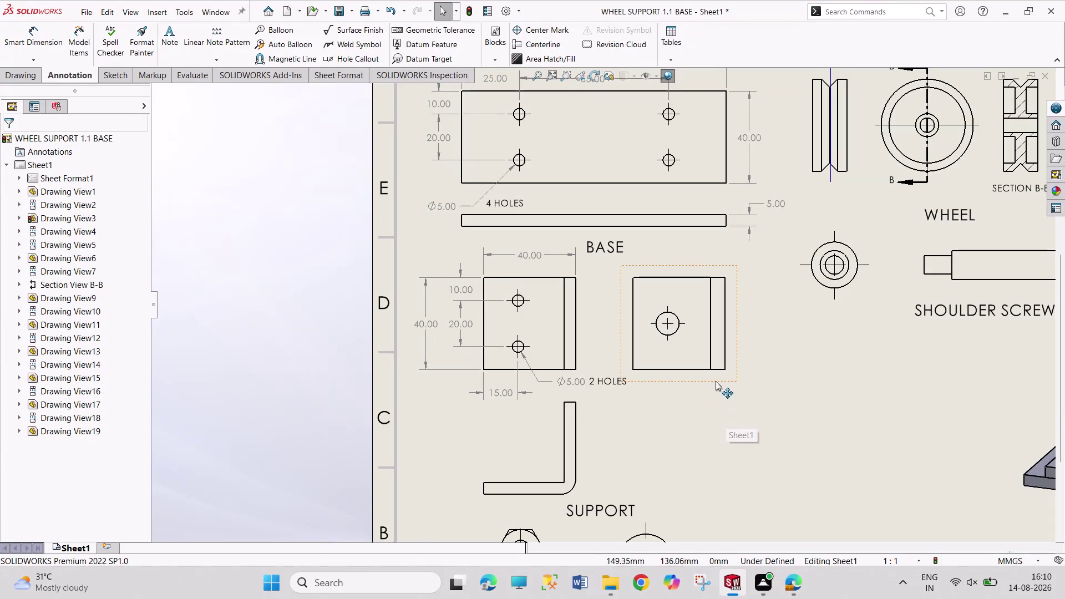
Switch Drawing View5 and Drawing View4 to Hidden Lines Visible so hidden hole edges appear dashed.
click(587, 484)
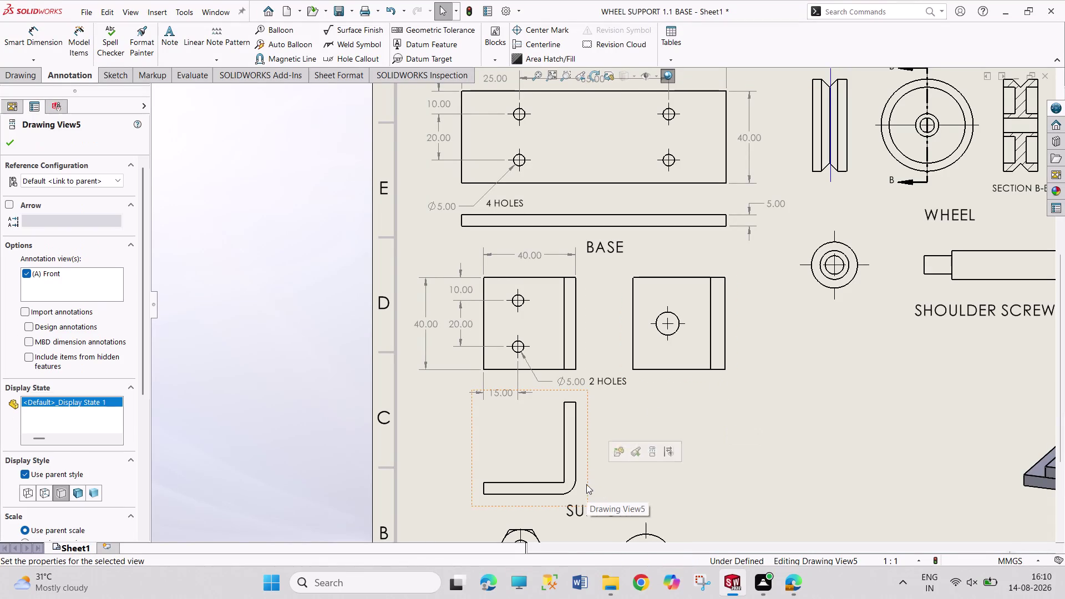
click(43, 494)
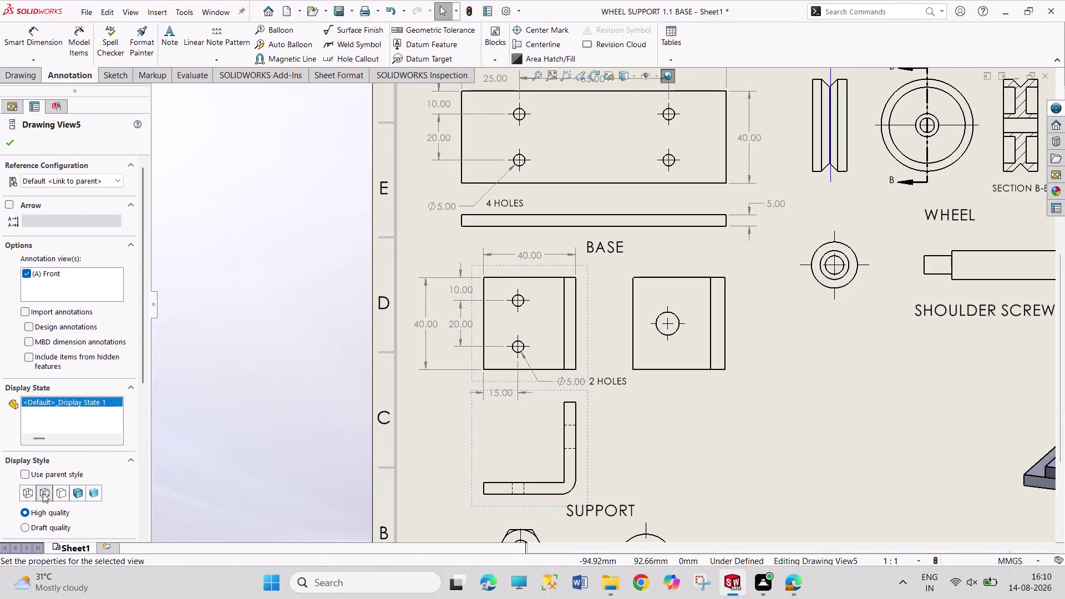
click(8, 147)
click(722, 378)
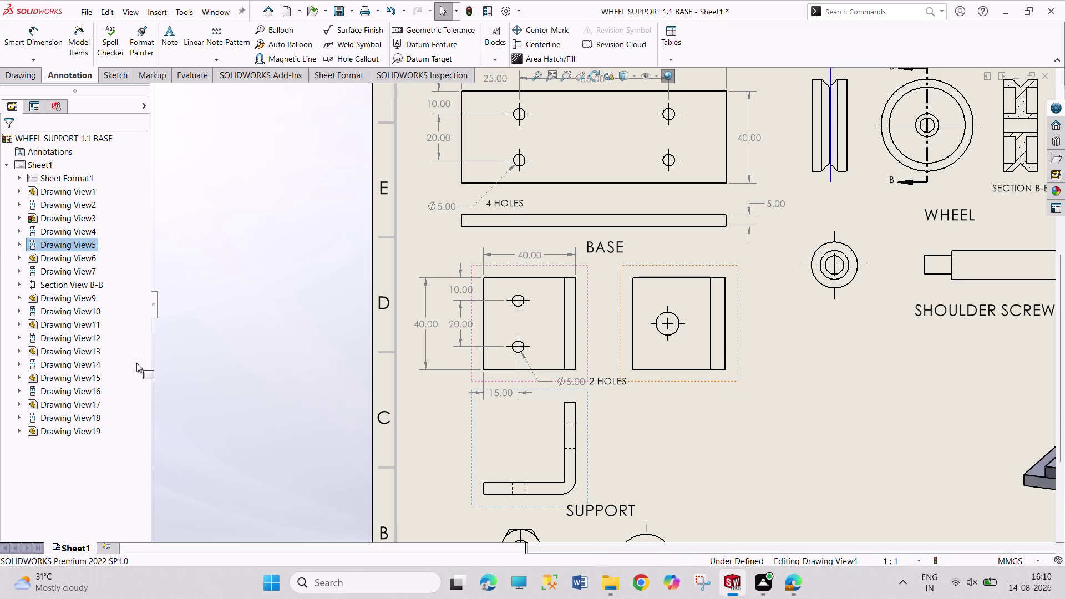
click(47, 350)
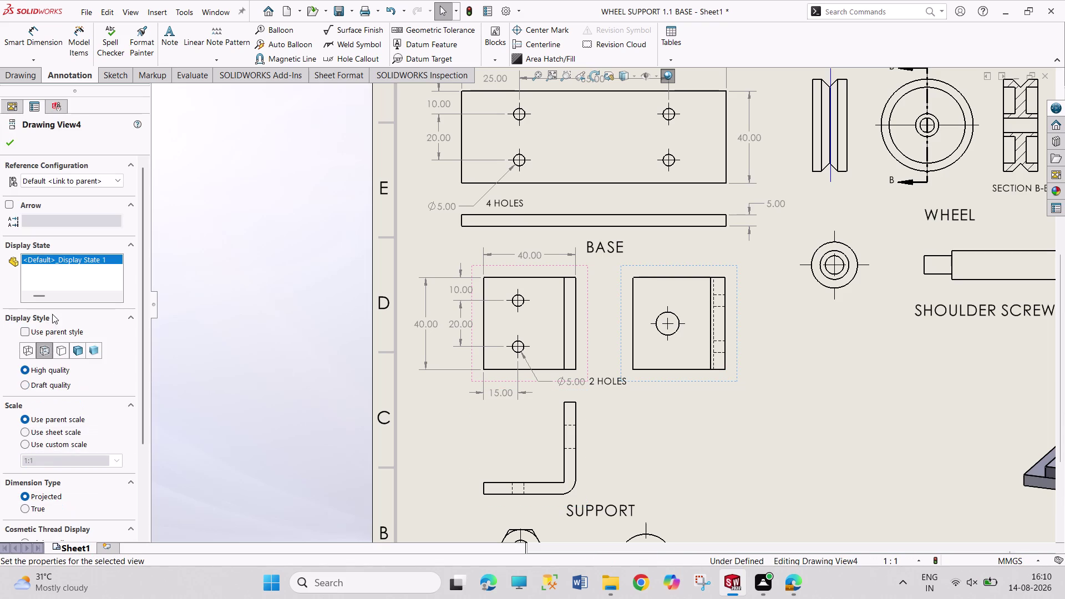
click(13, 147)
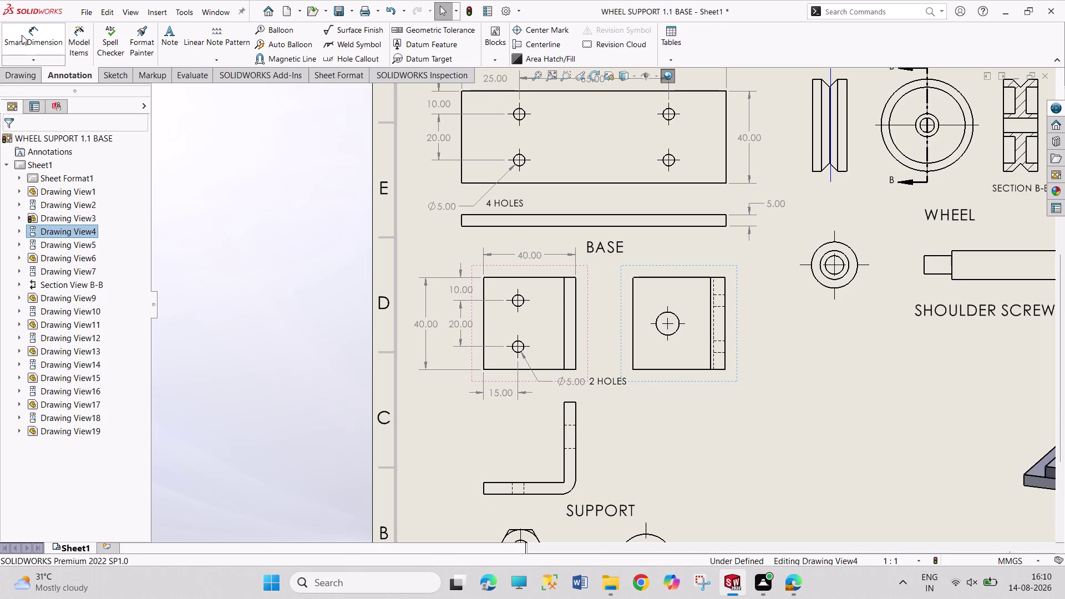
Dimension the square side view: hole at 15.00 and 20.00, sides 40.00 by 40.00.
click(21, 35)
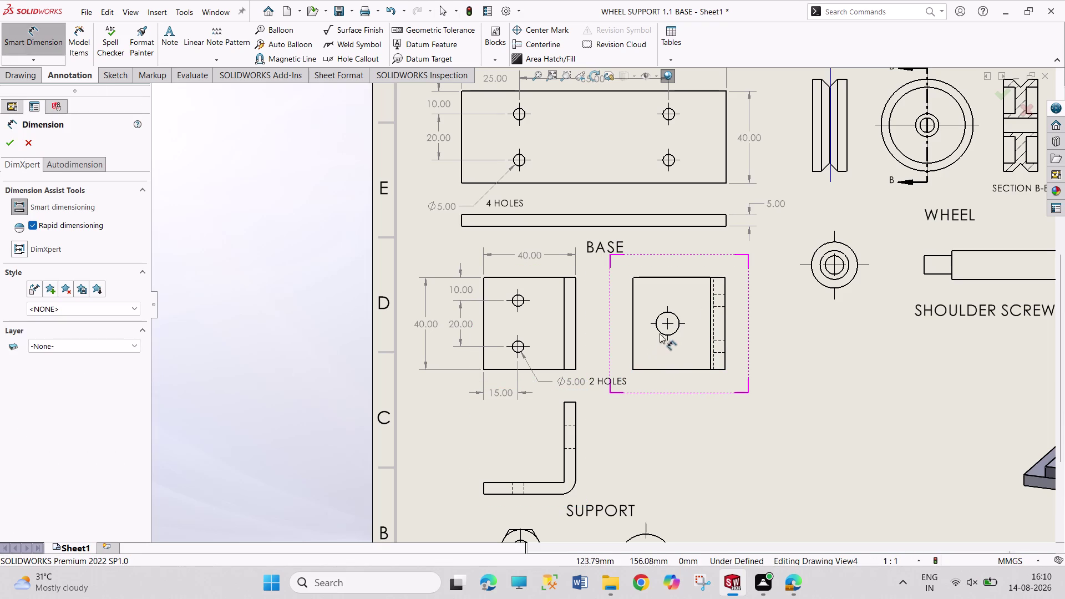
click(632, 327)
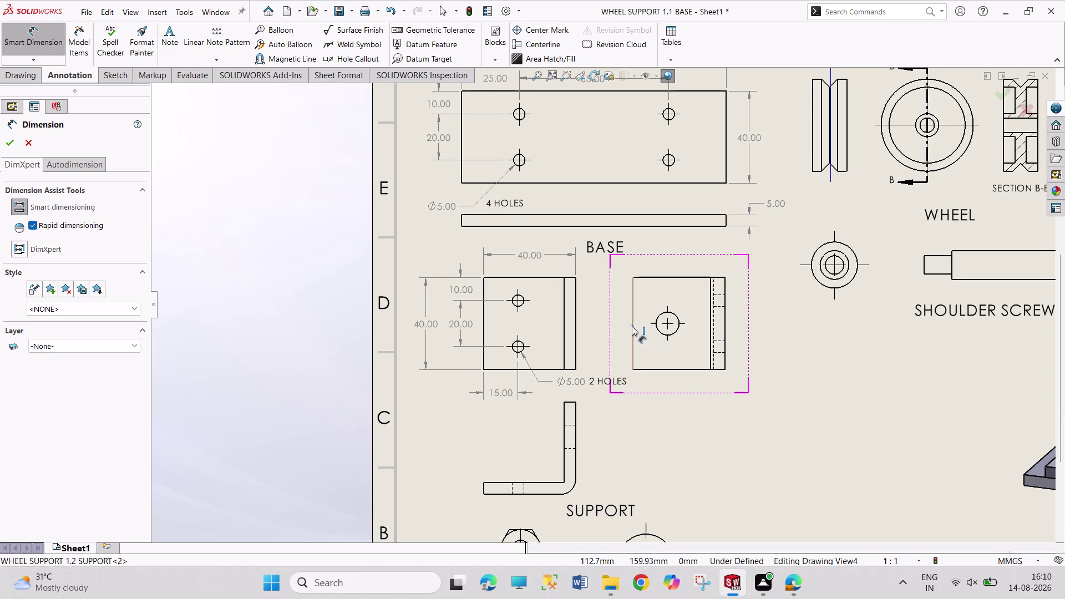
click(667, 326)
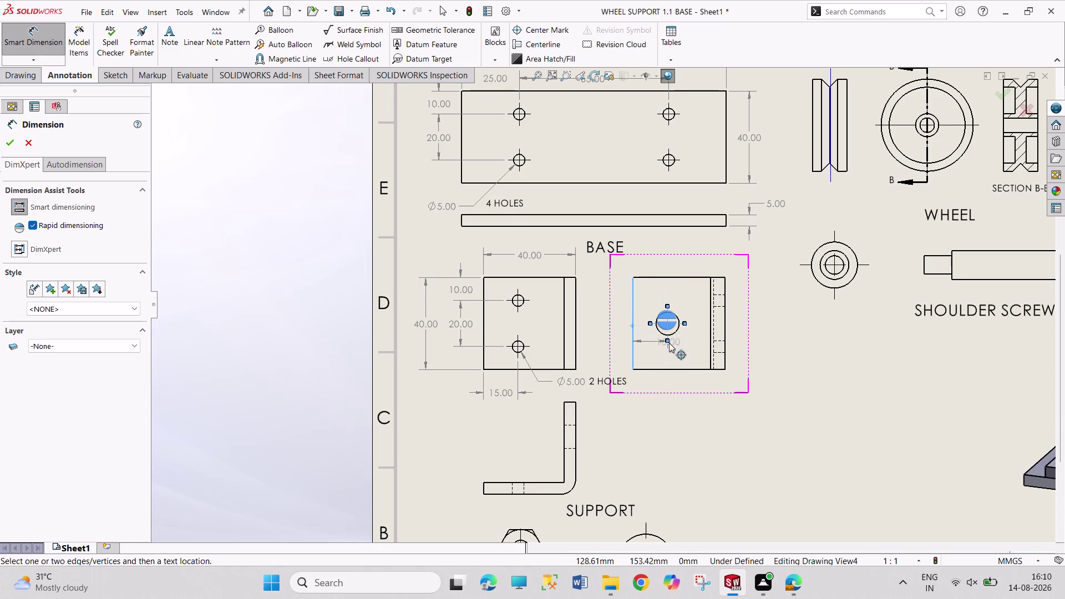
click(668, 327)
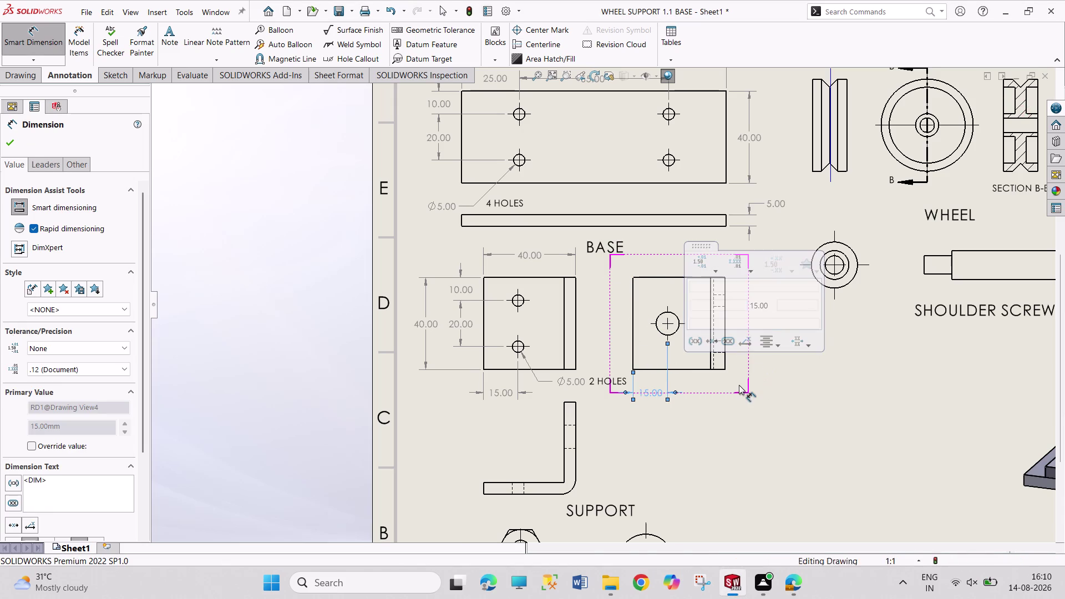
click(725, 362)
click(728, 360)
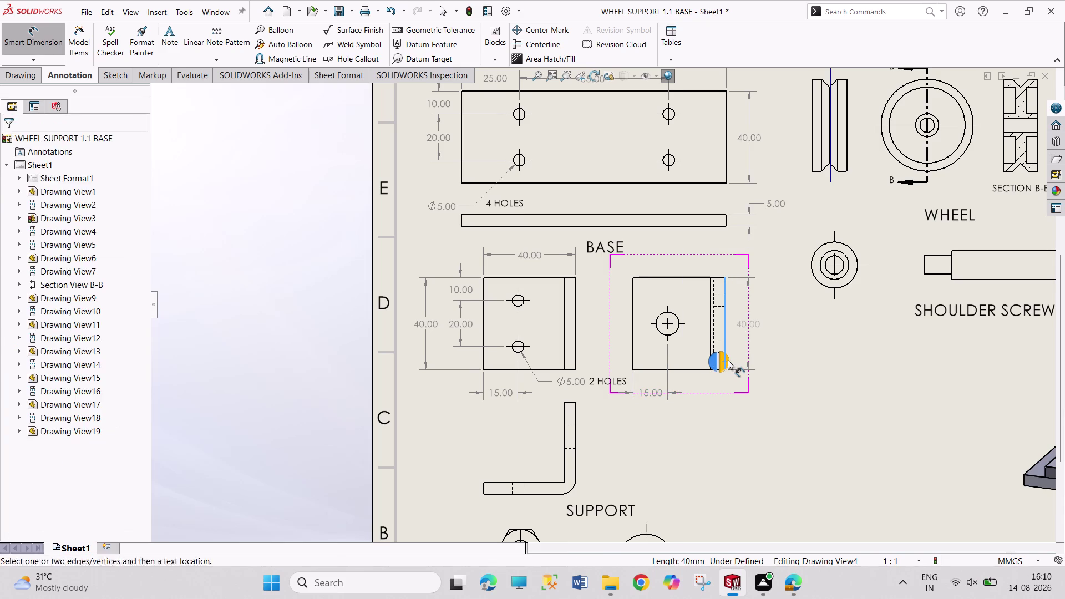
click(697, 370)
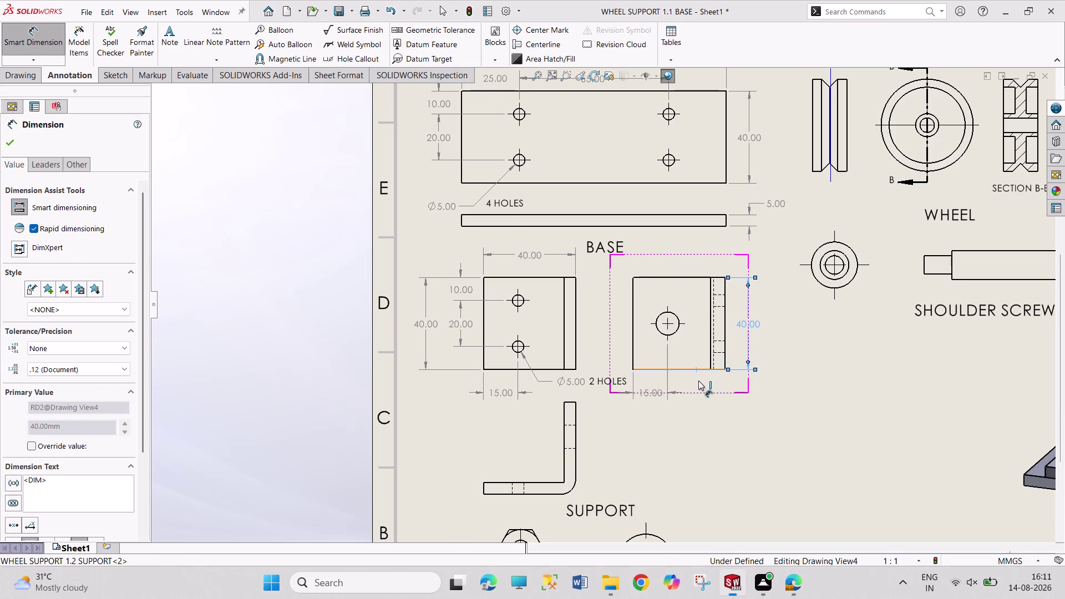
click(694, 383)
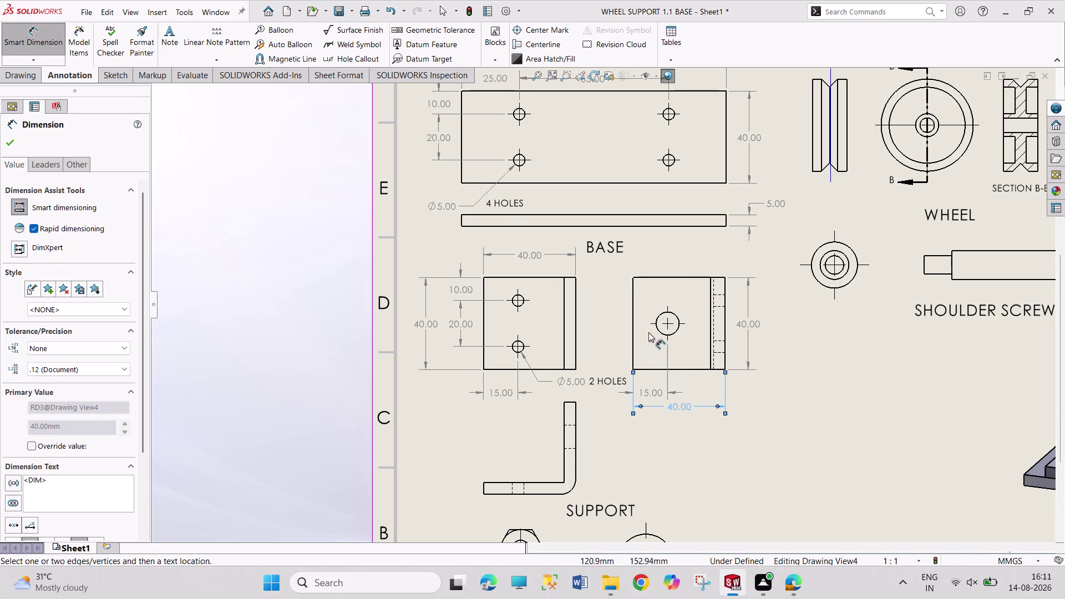
click(669, 277)
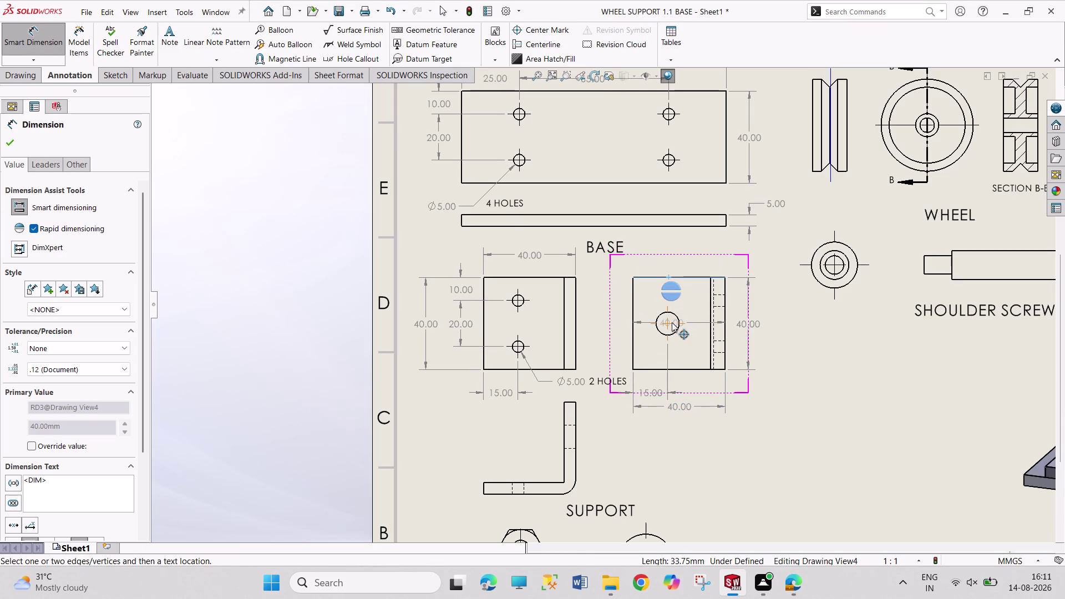
click(672, 323)
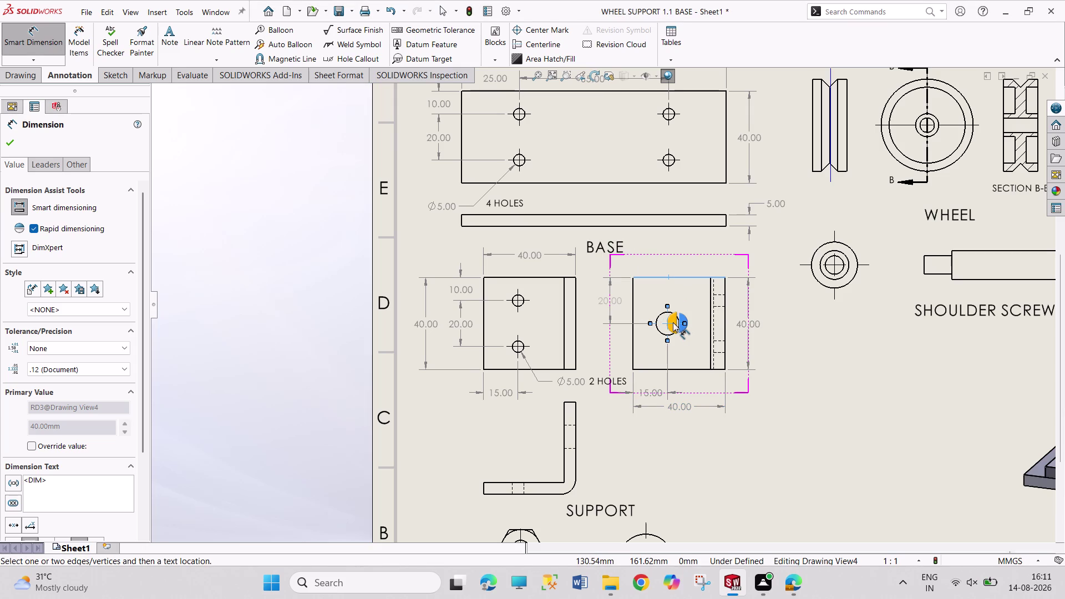
click(673, 322)
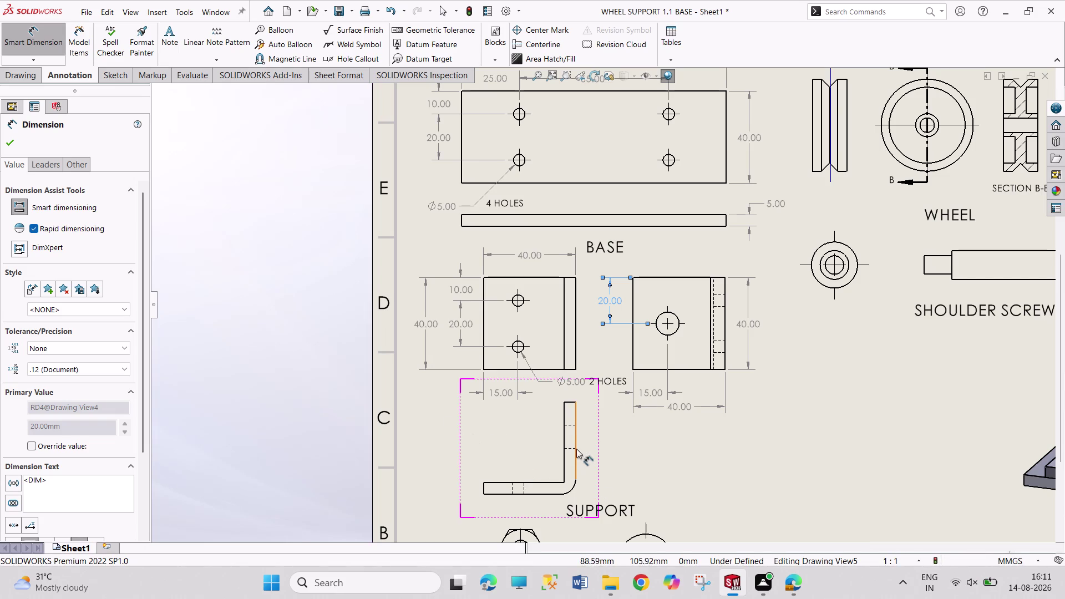
Add the 5.00 leg thickness and bend radius to the bent view, then exit dimensioning.
click(484, 488)
click(483, 488)
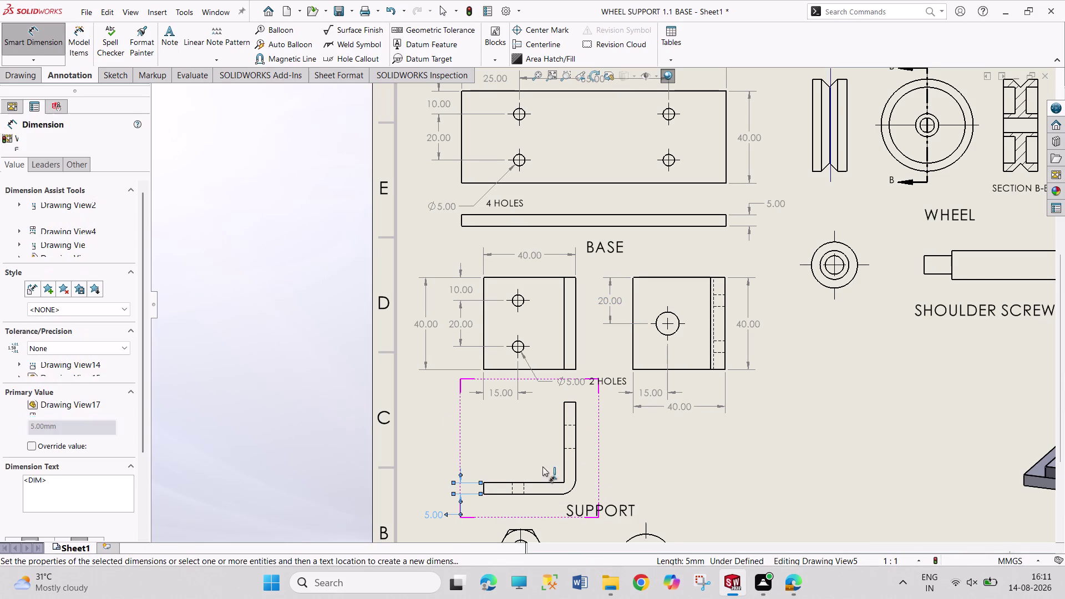
click(567, 403)
click(568, 402)
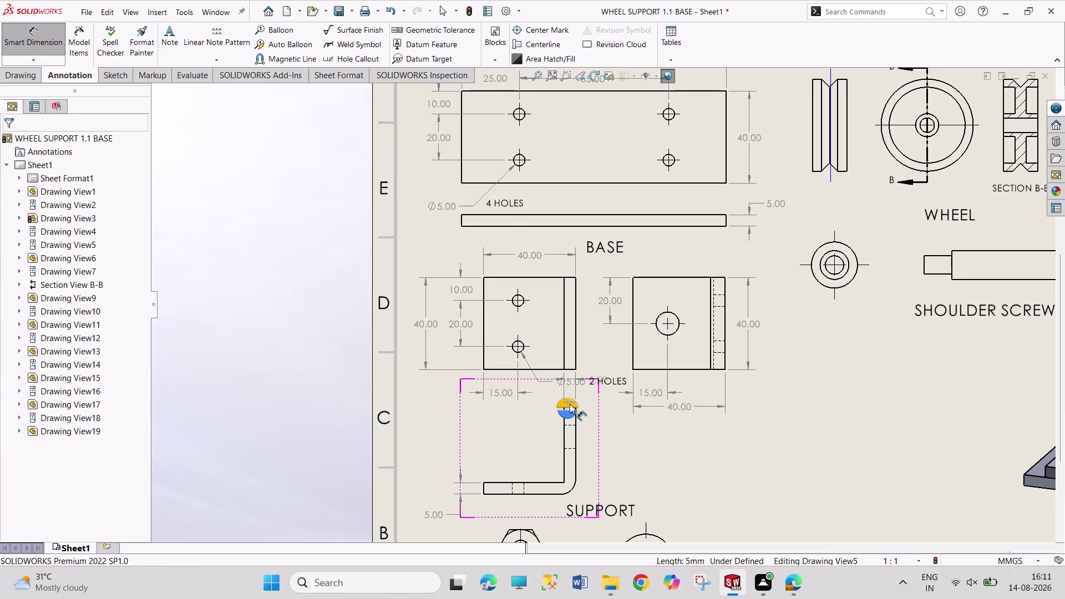
click(575, 485)
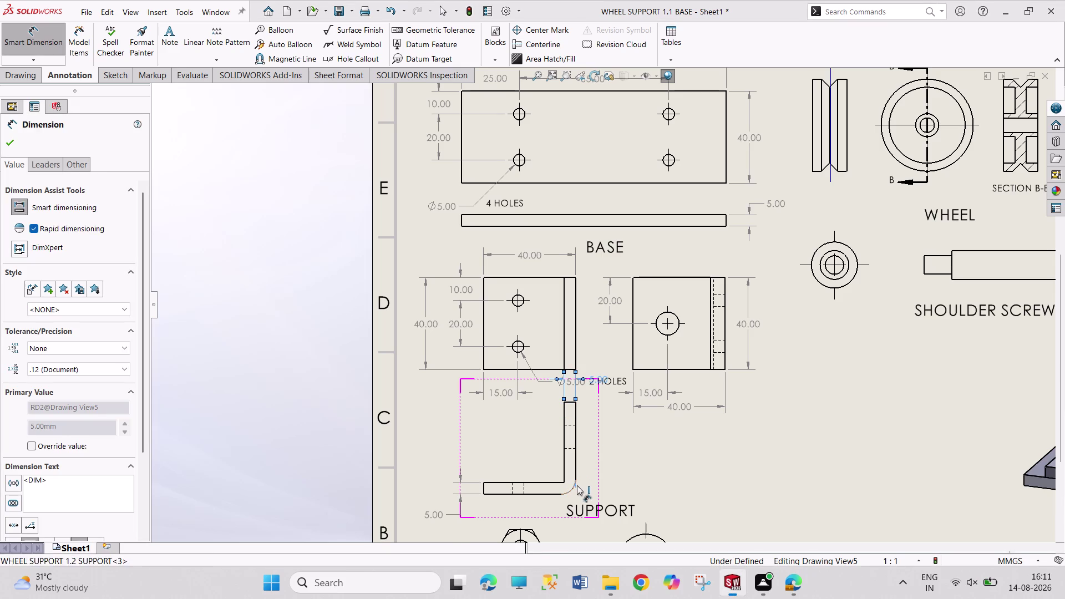
click(578, 482)
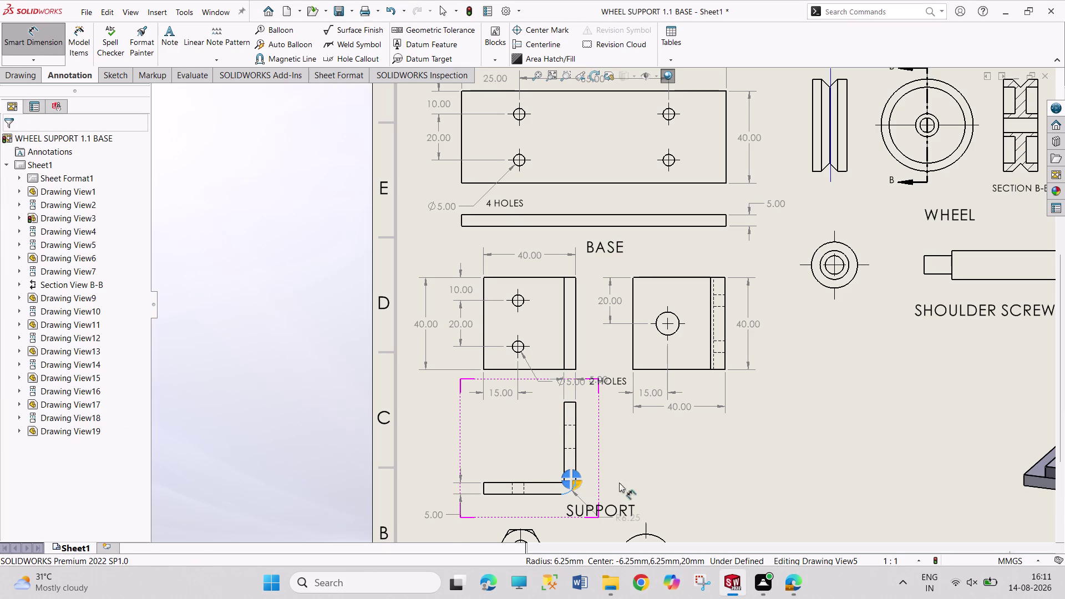
right_click(266, 332)
click(321, 386)
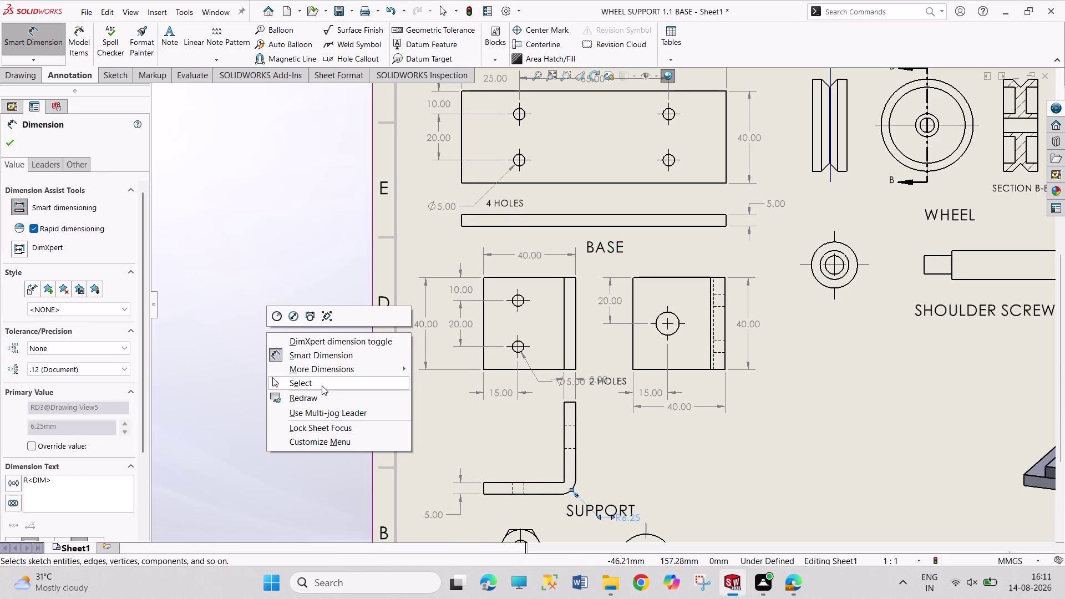
Reposition the R6.25 radius, 5.00 thickness and Ø5.00 hole callout beside their features.
drag(630, 520, 639, 497)
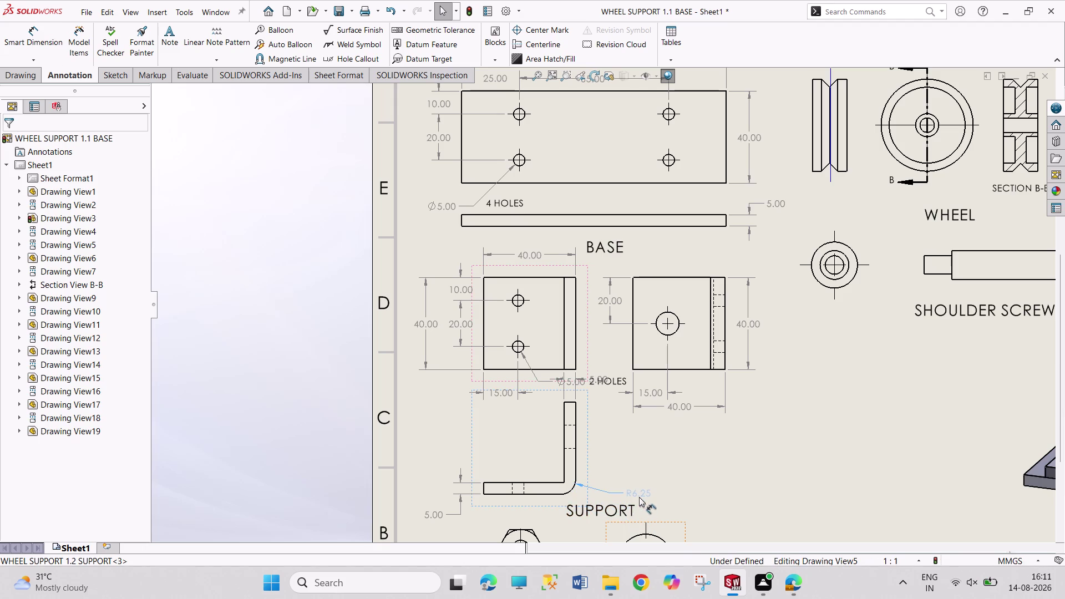
drag(638, 497, 641, 495)
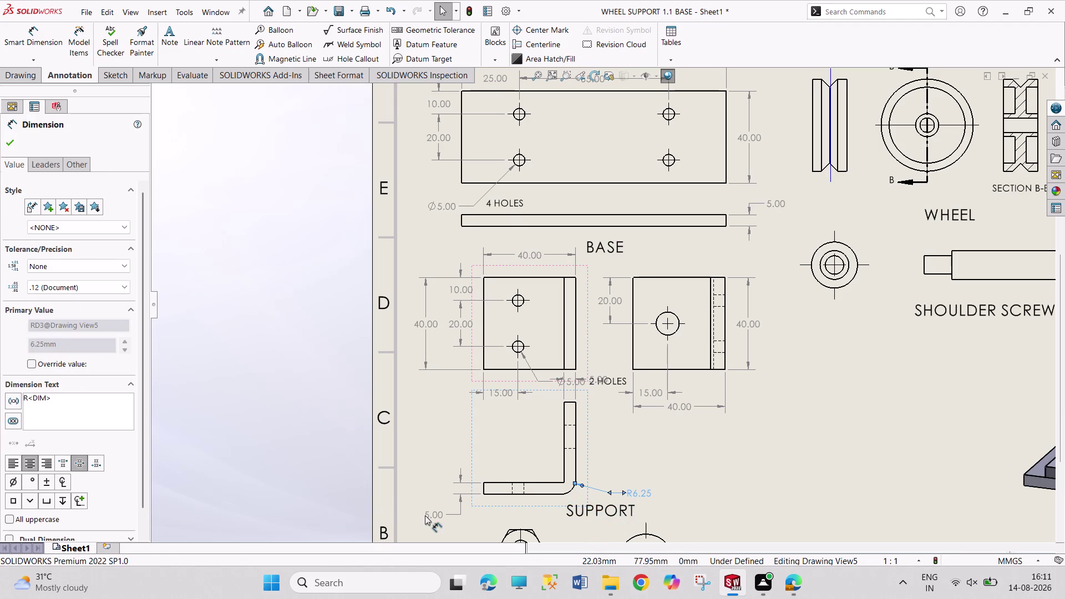
drag(425, 515, 420, 485)
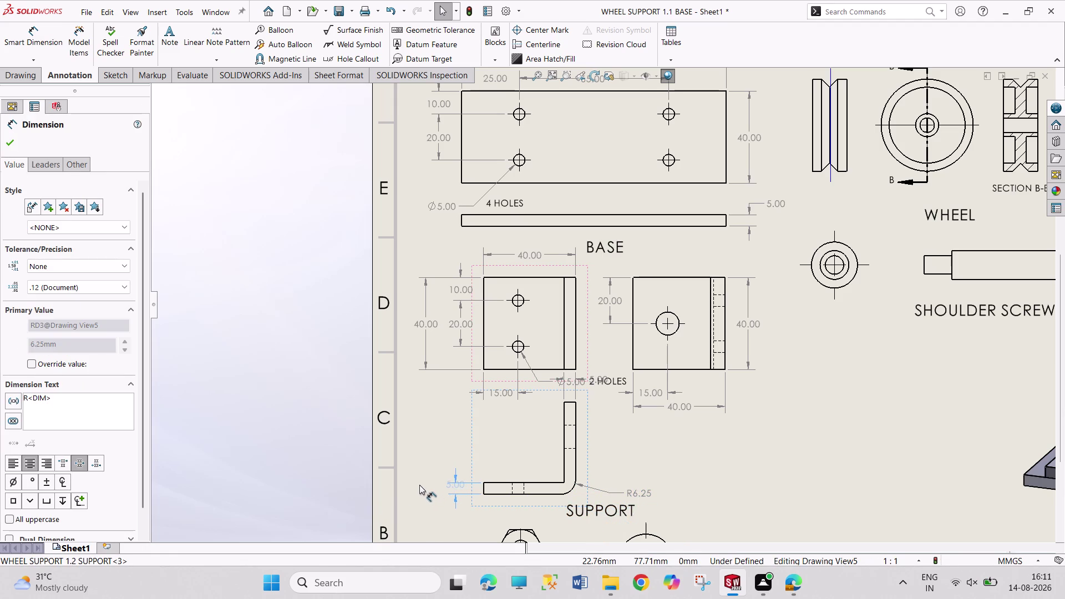
drag(420, 485, 422, 472)
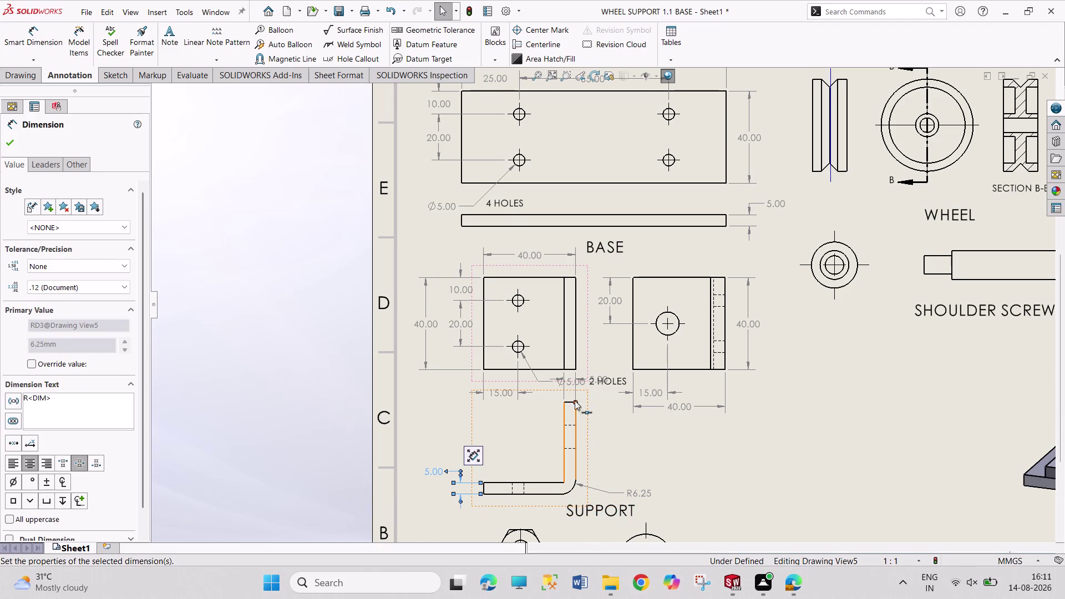
drag(581, 384, 596, 419)
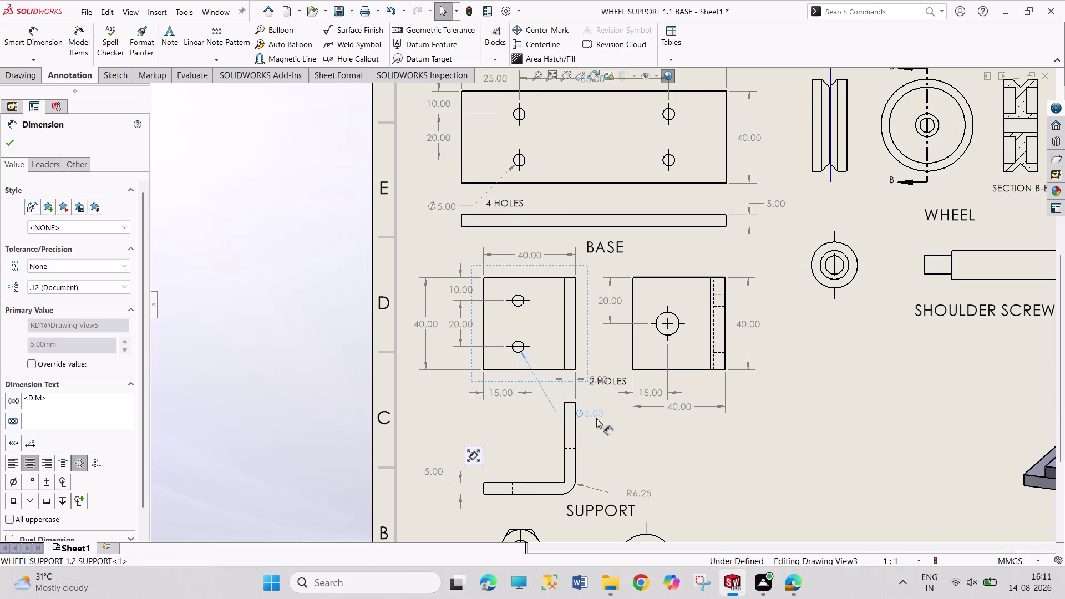
drag(596, 419, 600, 369)
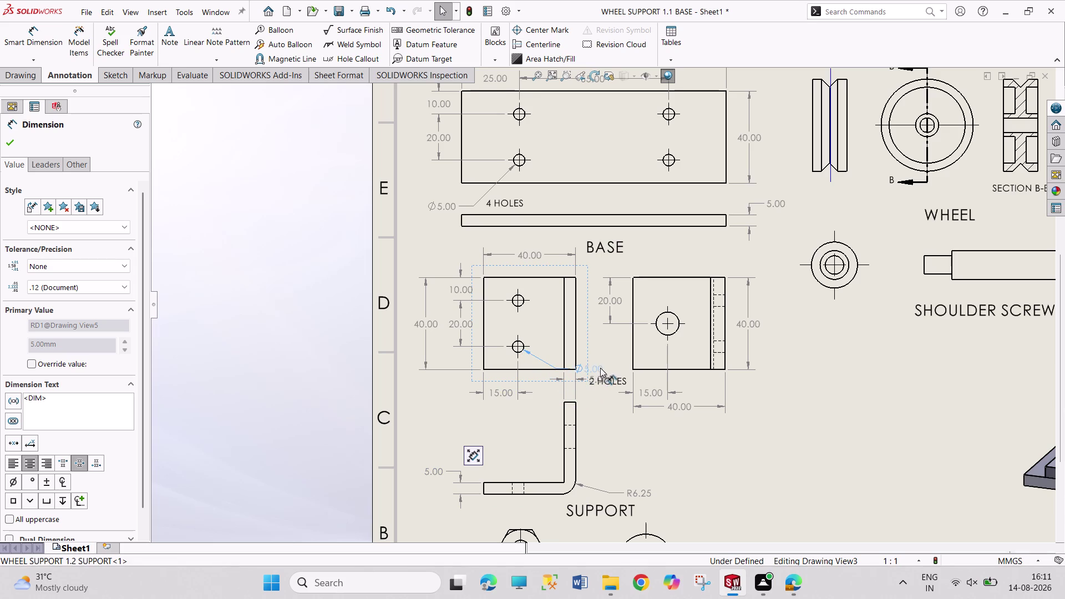
drag(600, 368, 607, 354)
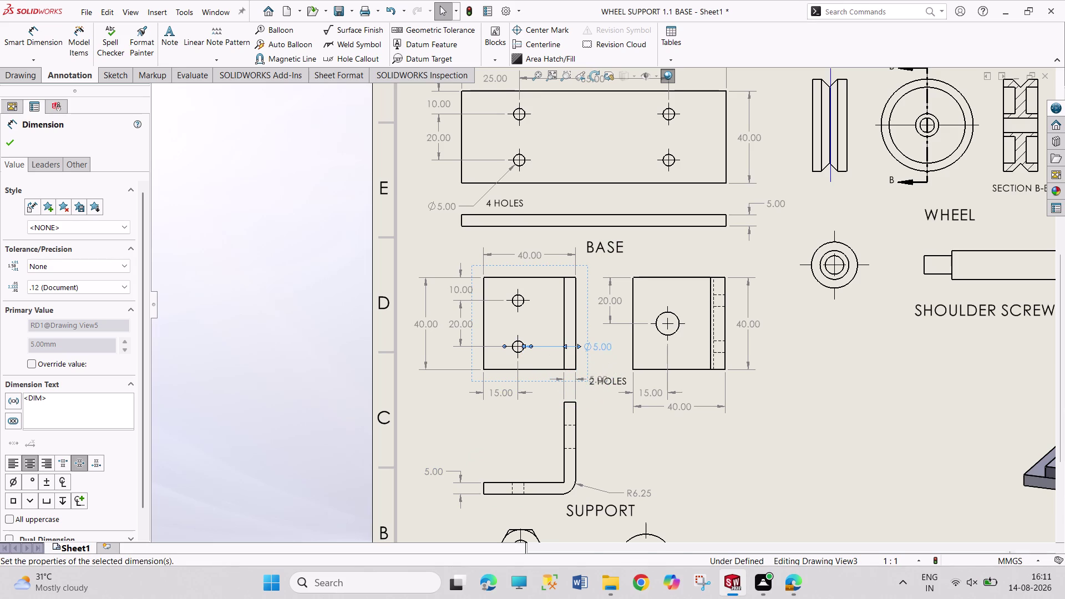
drag(597, 344, 601, 354)
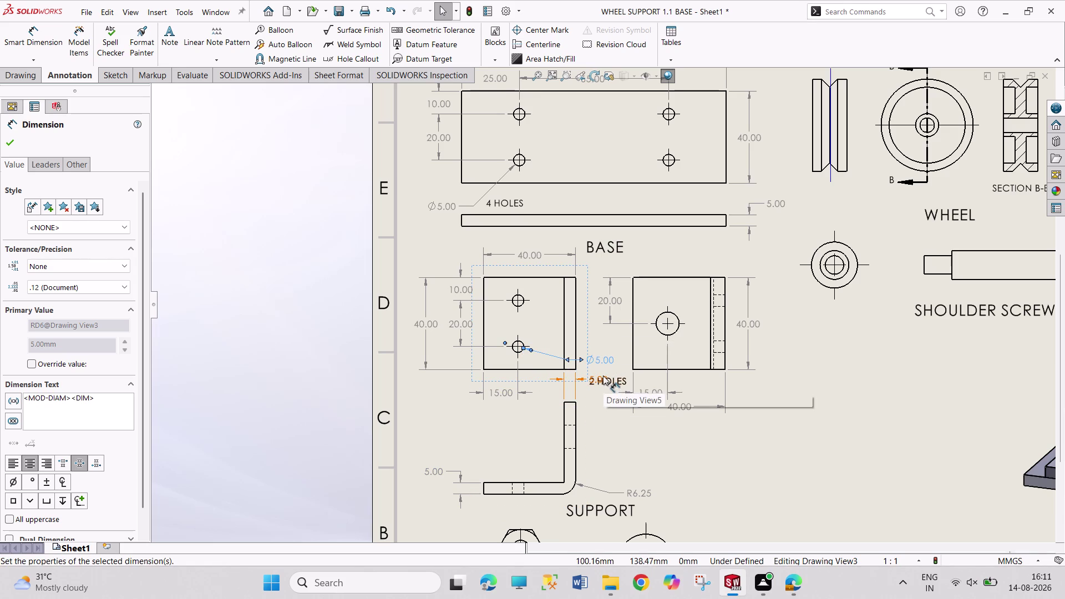
Place the upright leg's 5.00 thickness dimension above the support.
drag(603, 376, 605, 417)
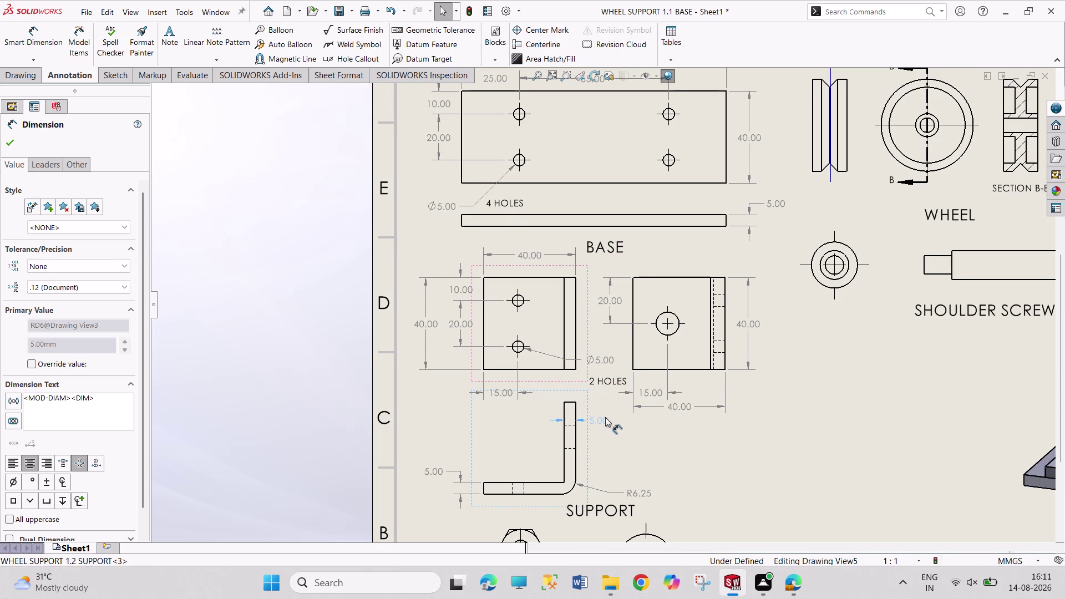
drag(606, 417, 605, 416)
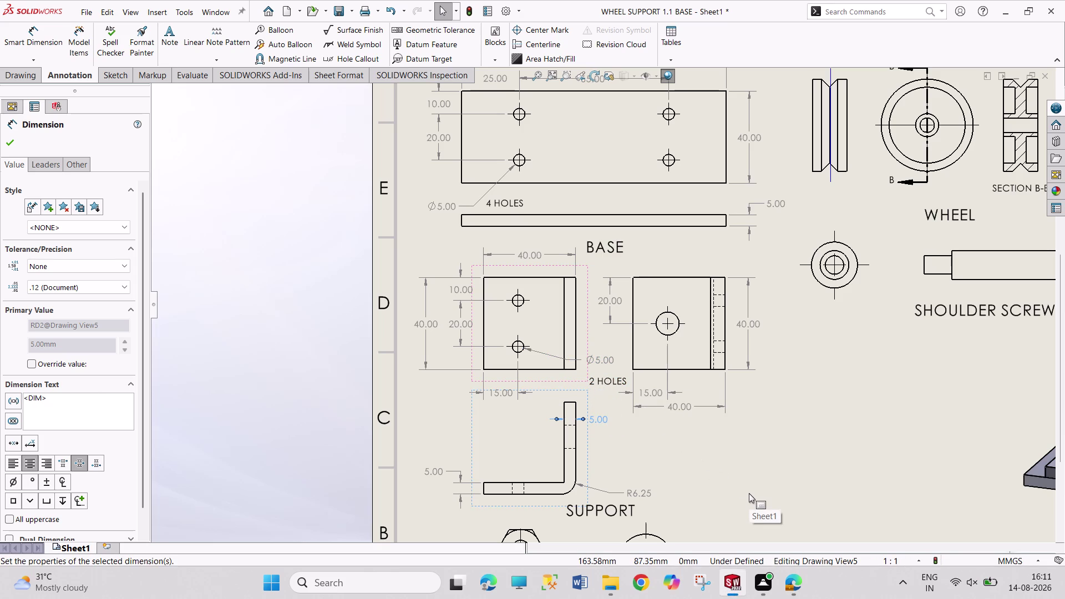
drag(599, 420, 596, 409)
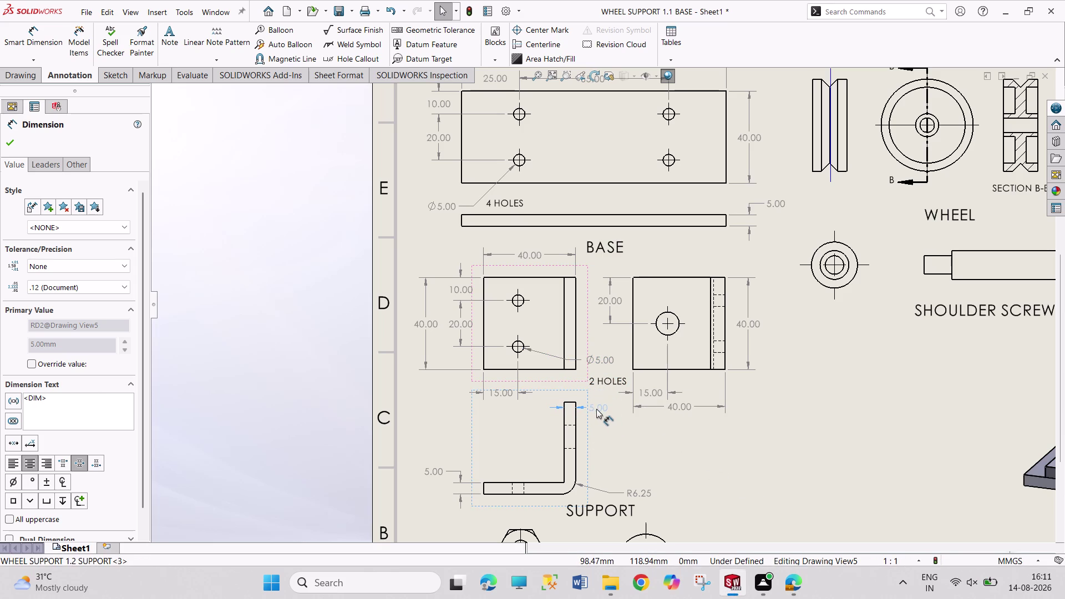
drag(596, 409, 597, 398)
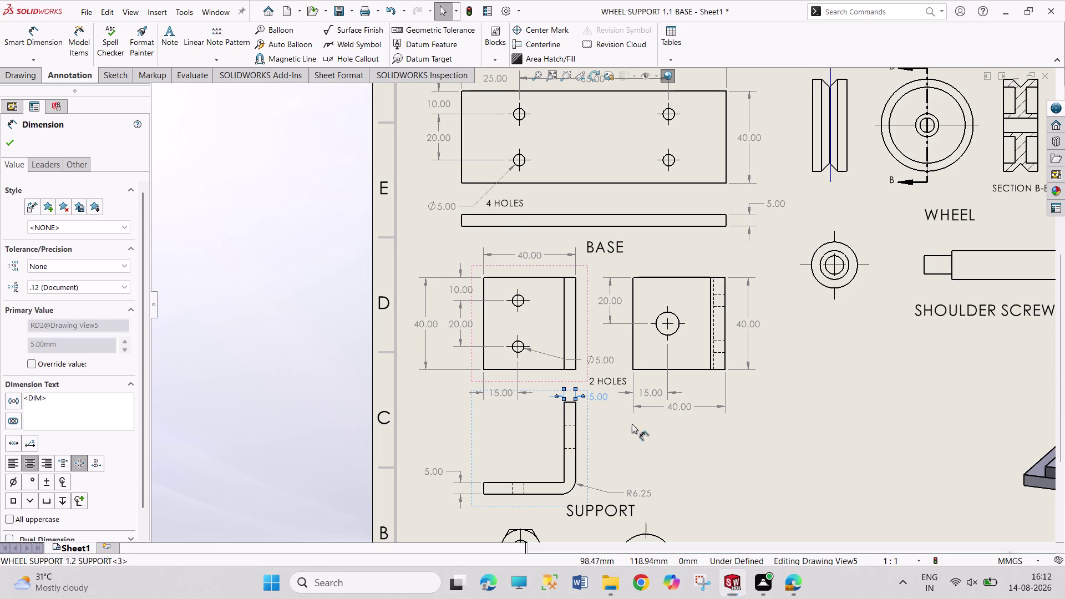
click(767, 485)
drag(609, 381, 606, 374)
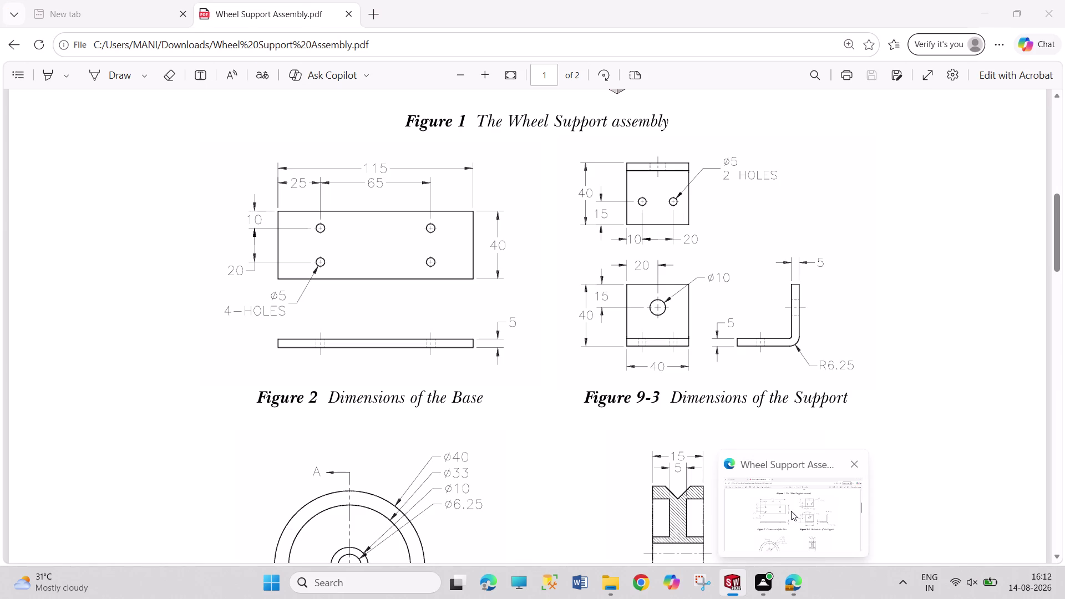
Show Wheel Support Assembly.pdf in Edge and scroll down to Figures 2 and 9-3.
click(737, 508)
scroll(down, 3)
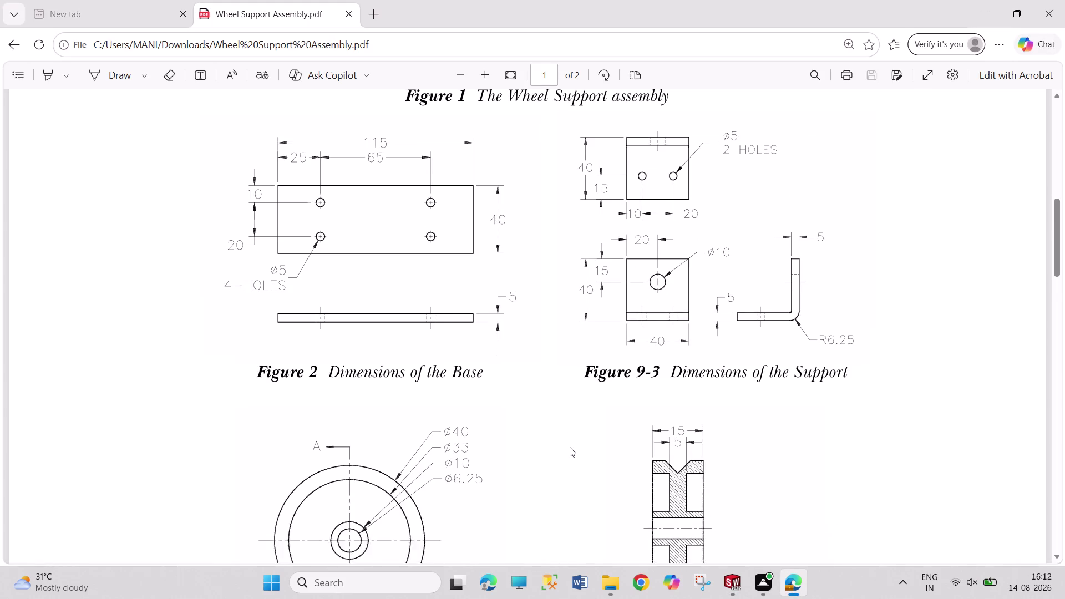
scroll(down, 3)
scroll(down, 3)
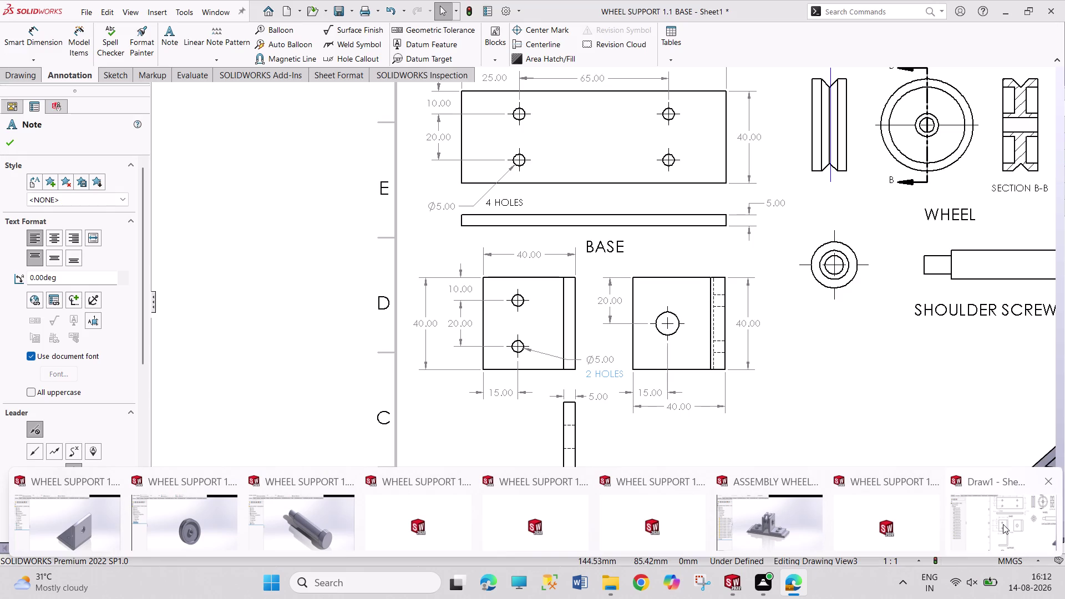
Switch back to the SOLIDWORKS drawing, zoom to the NUT views and start Smart Dimension.
click(1003, 524)
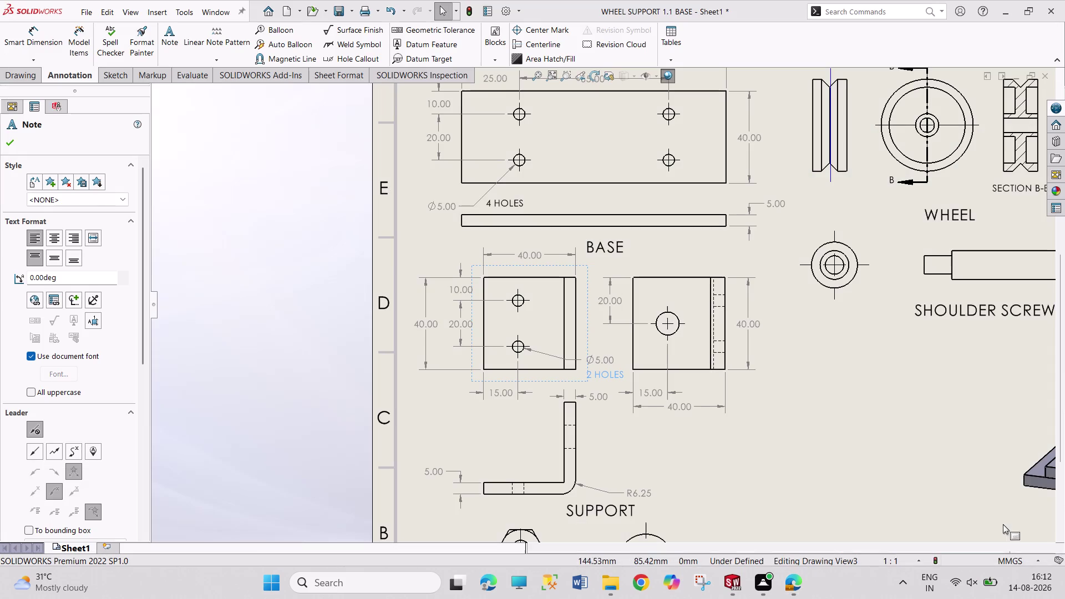
scroll(down, 3)
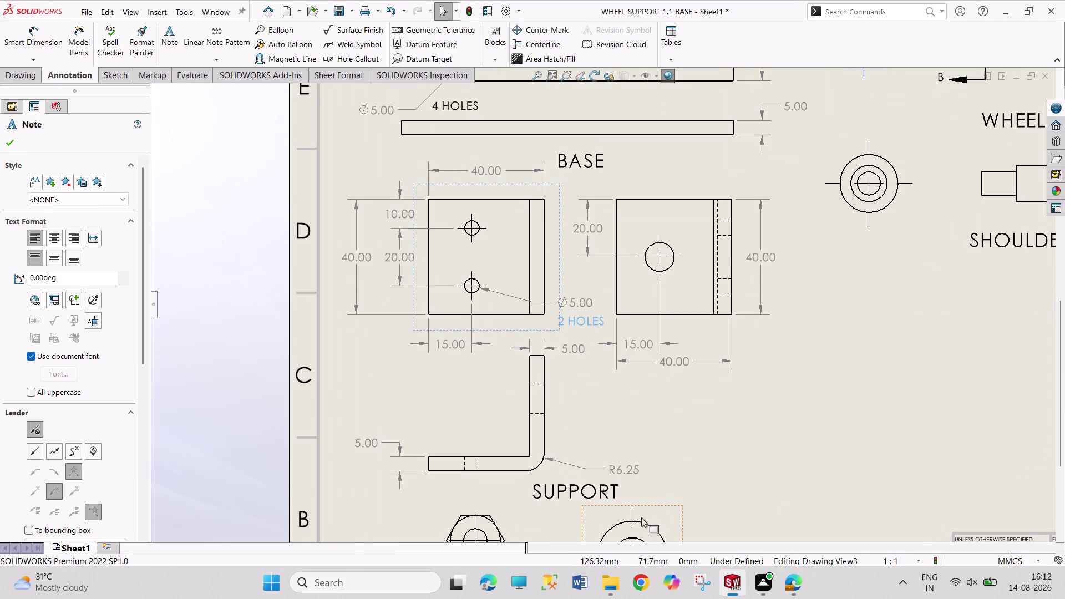
scroll(up, 3)
scroll(down, 3)
scroll(down, 3)
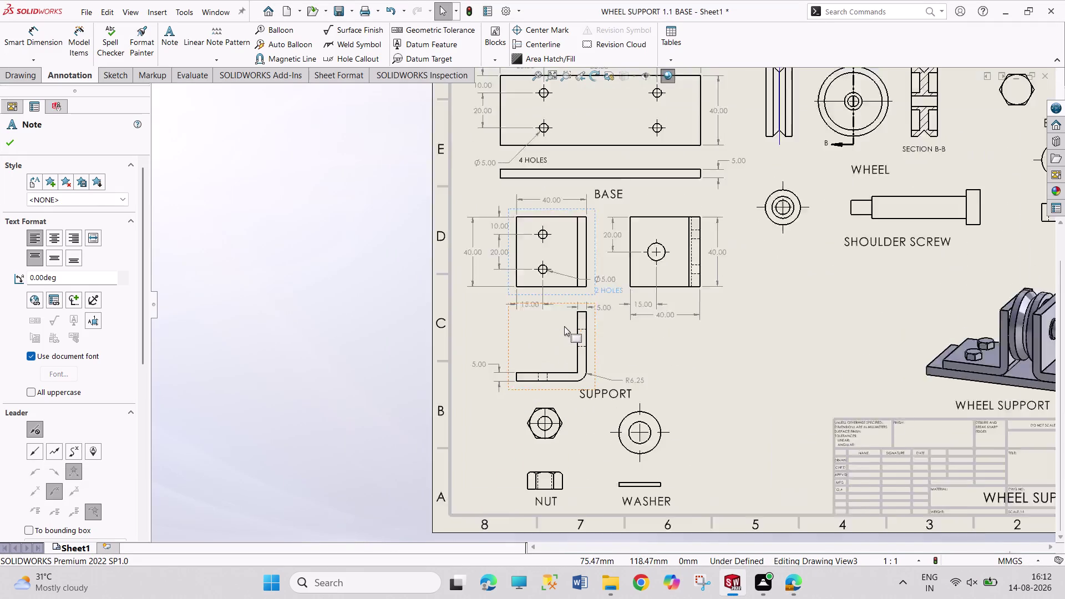
scroll(down, 3)
scroll(up, 3)
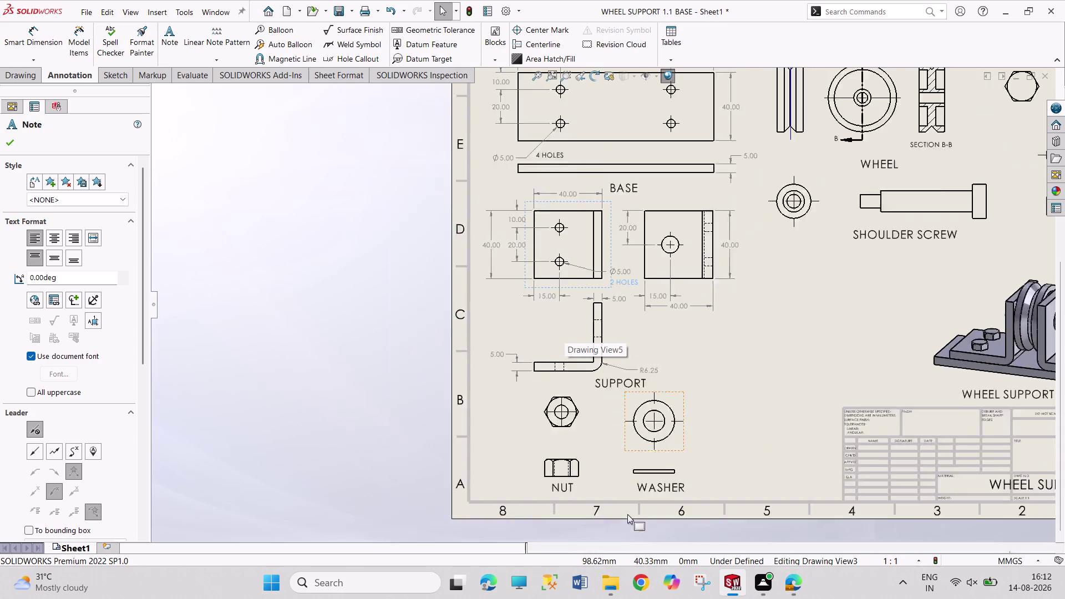
scroll(up, 3)
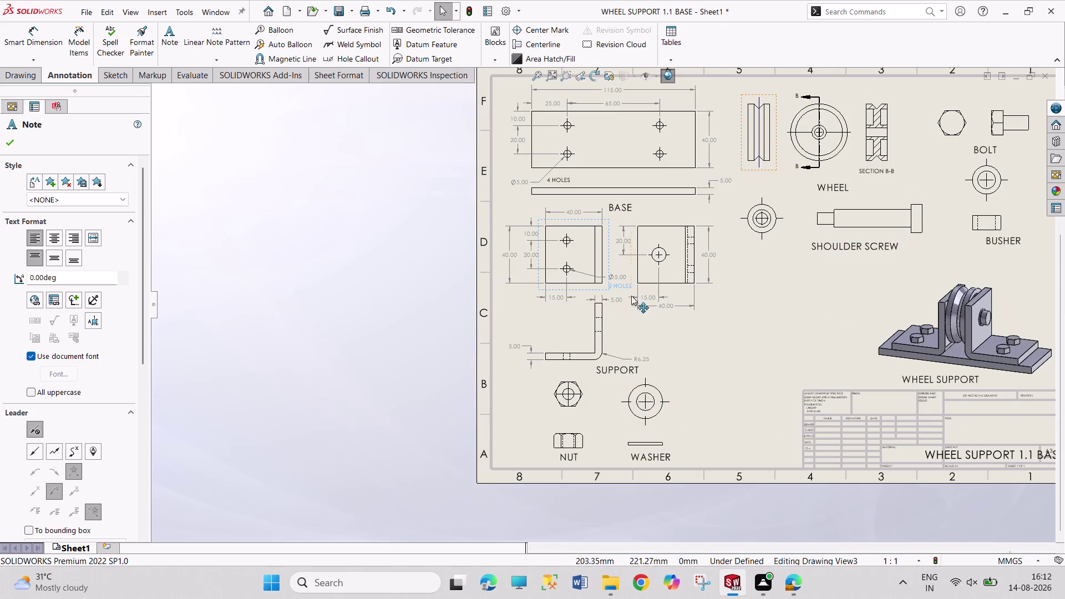
scroll(down, 3)
scroll(down, 3)
scroll(down, 3)
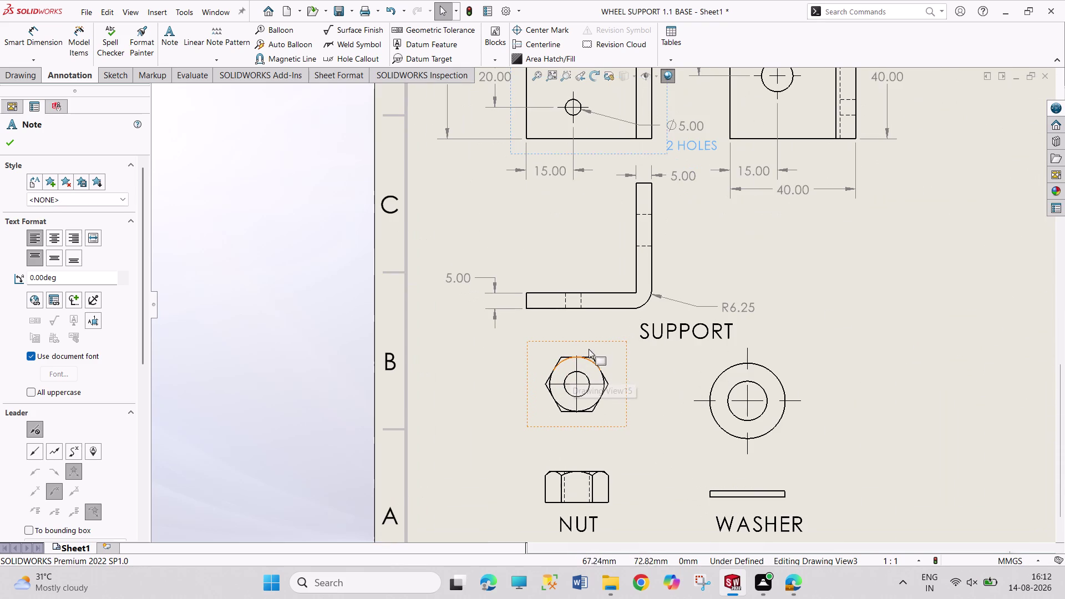
click(39, 28)
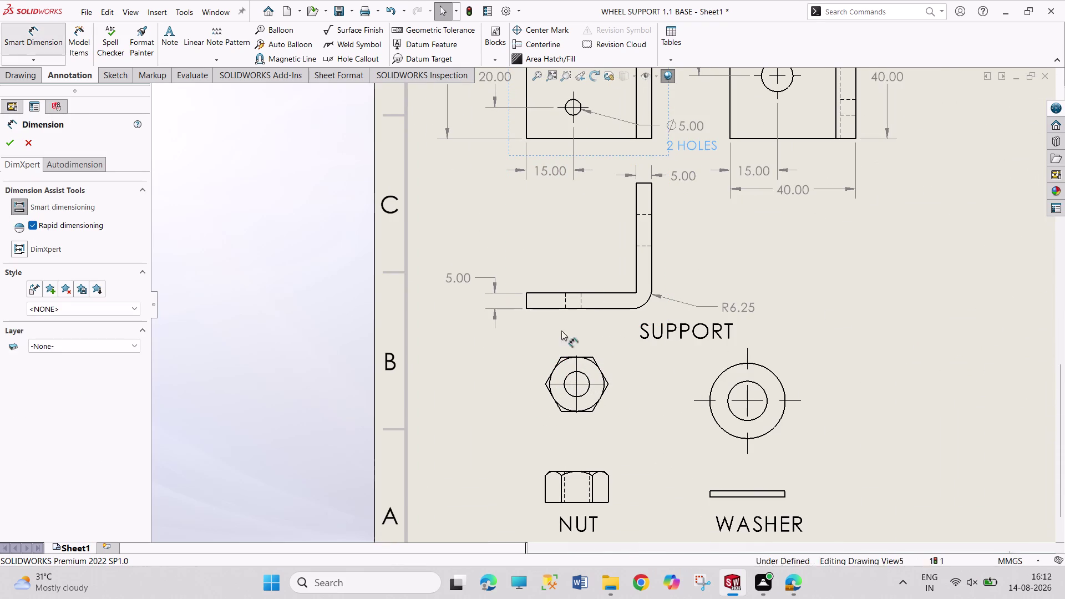
click(589, 356)
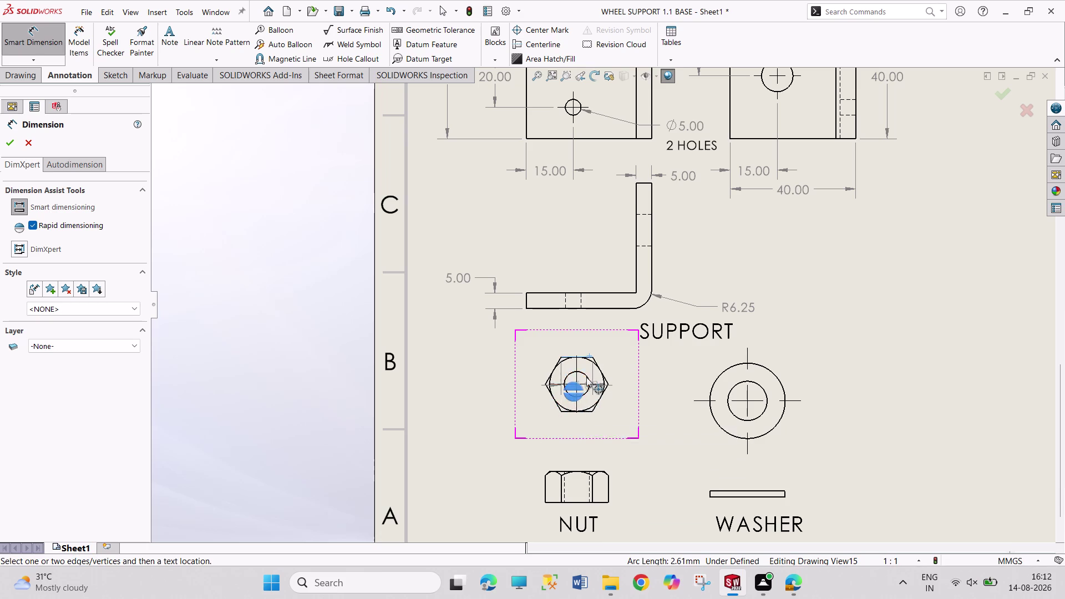
Dimension the hexagon's 5.00 side length between two adjacent corners, discarding the 8.66 measurements.
scroll(up, 3)
scroll(down, 3)
scroll(down, 3)
scroll(down, 3)
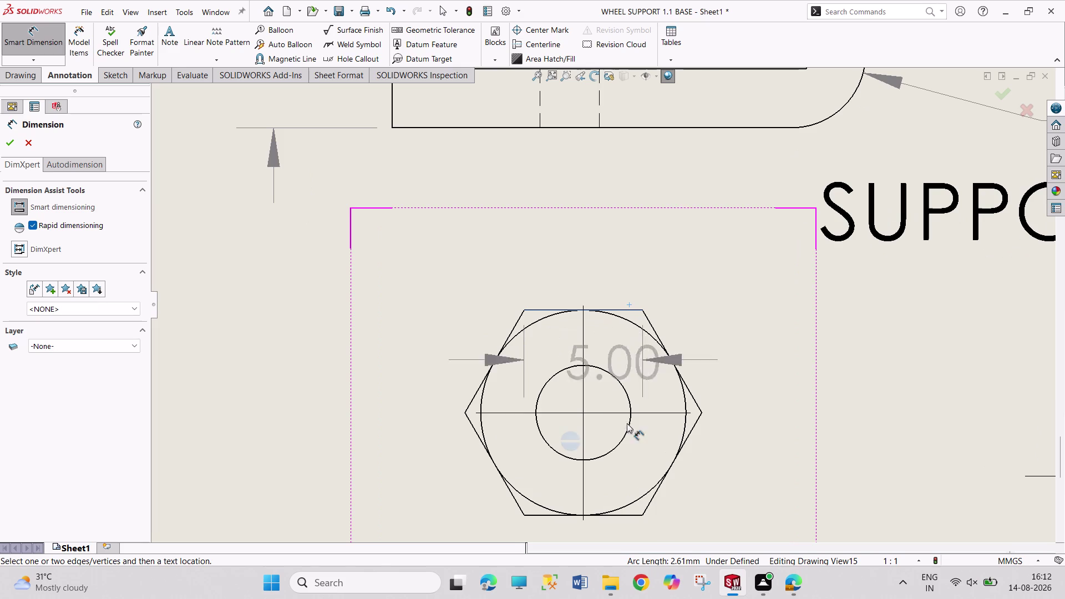
click(633, 514)
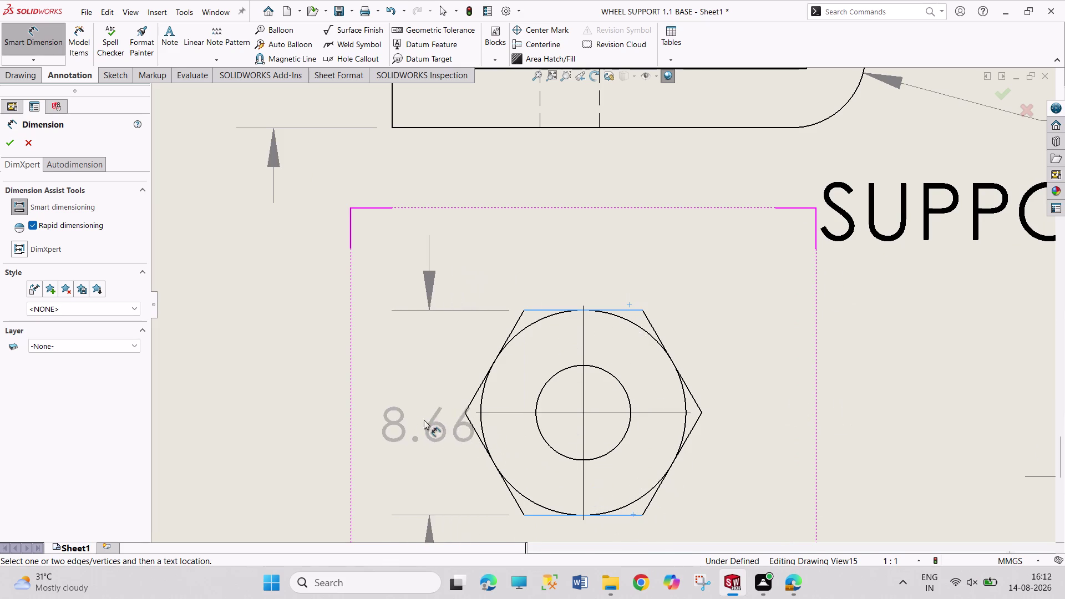
key(Escape)
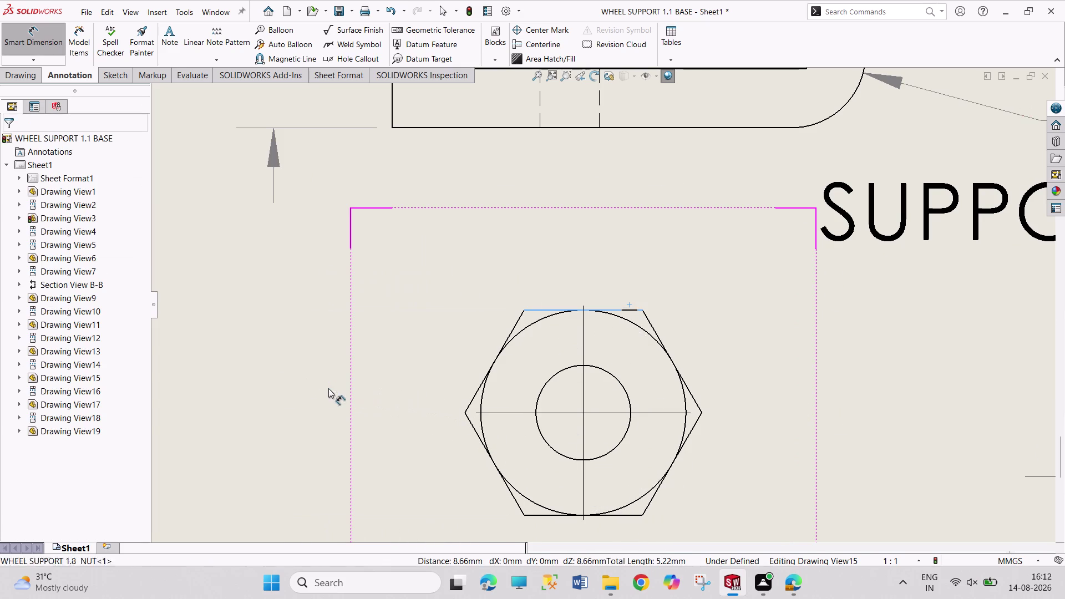
key(Escape)
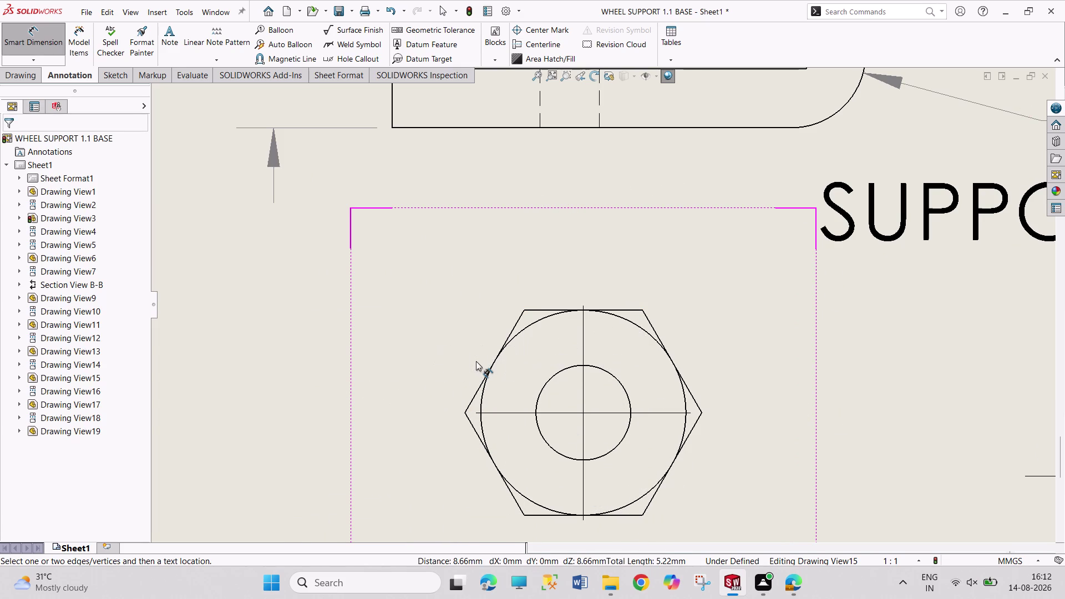
click(525, 310)
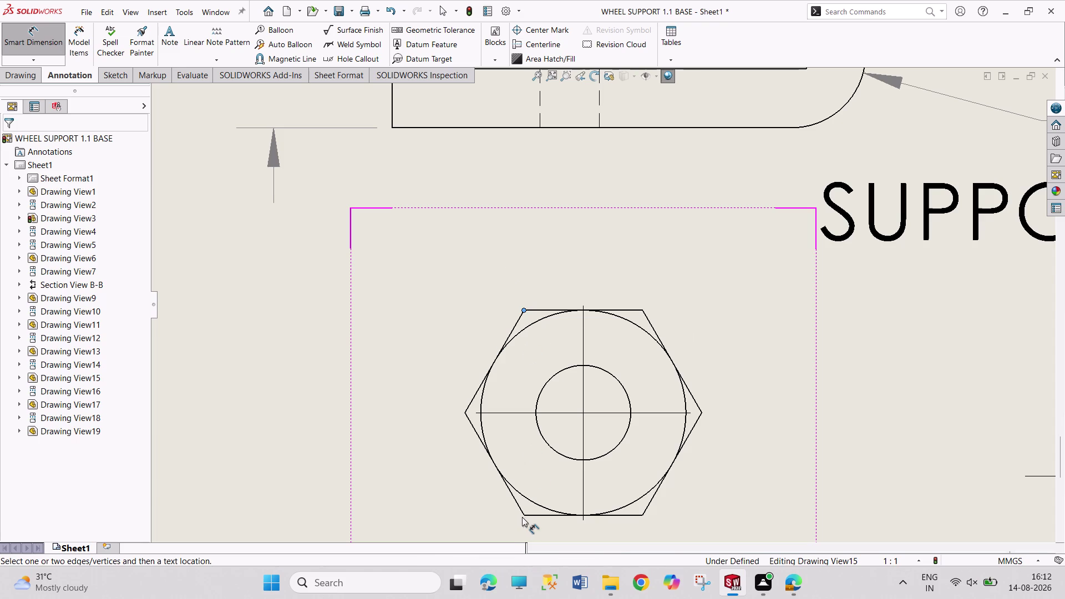
click(523, 516)
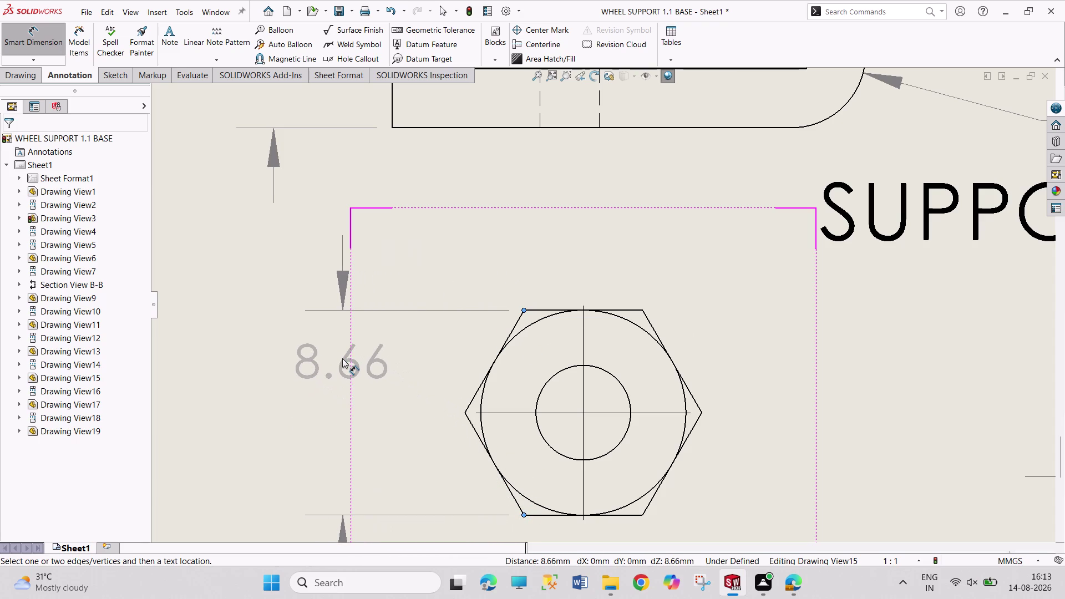
key(Escape)
click(481, 386)
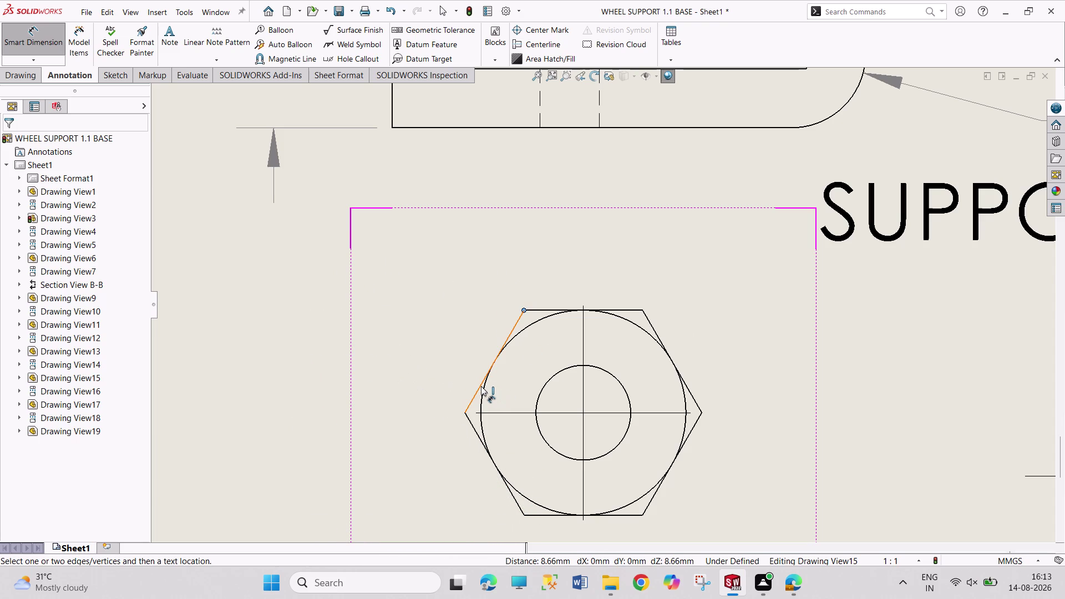
click(466, 415)
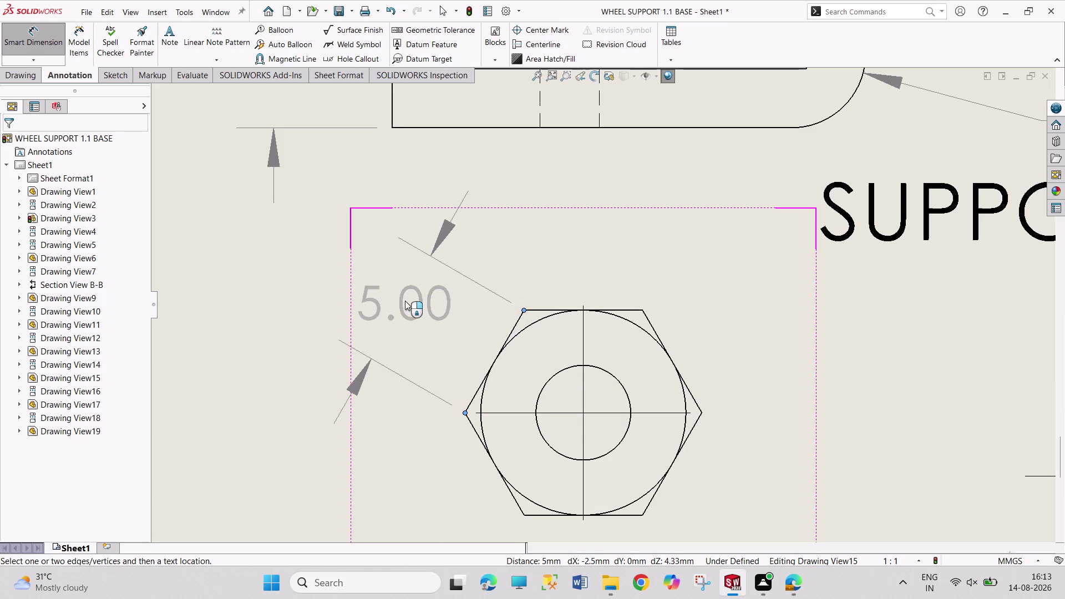
click(405, 301)
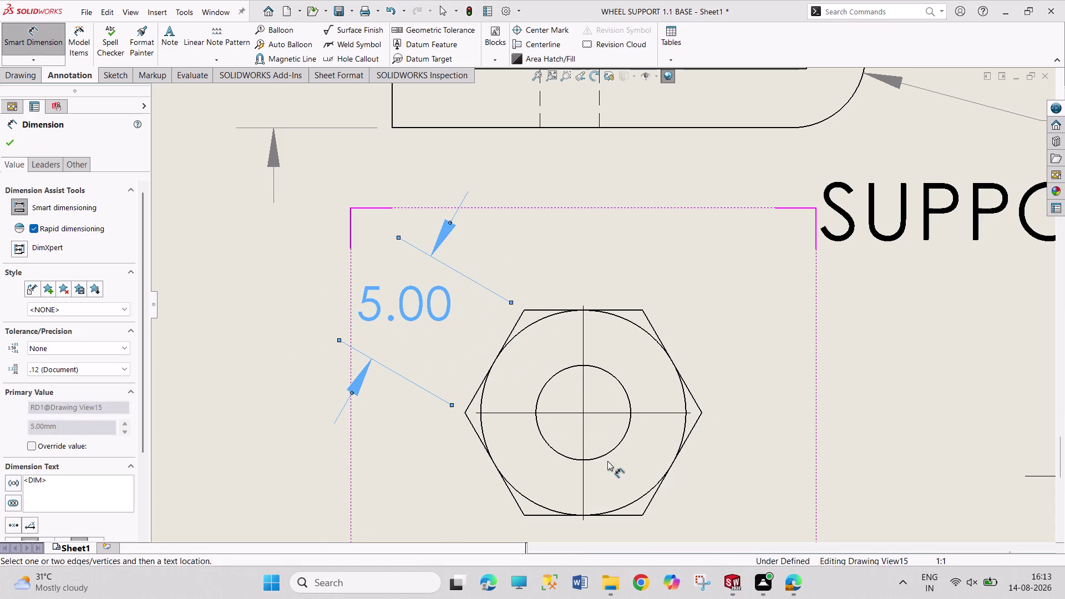
Add the Ø4.00 inner hole diameter and position it beside the nut.
scroll(down, 3)
scroll(up, 3)
scroll(up, 3)
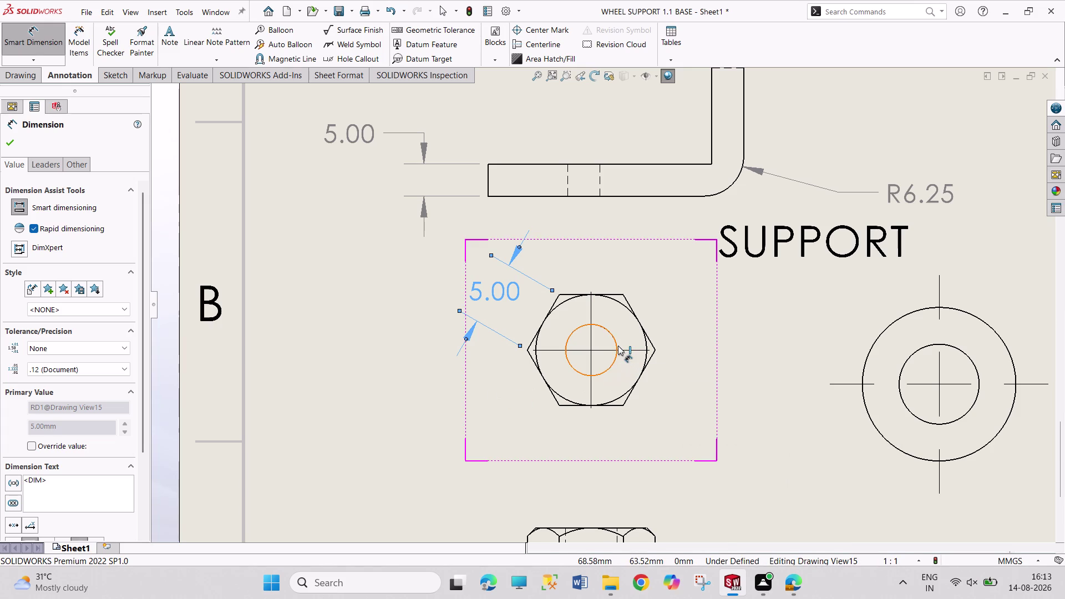
click(618, 346)
click(614, 346)
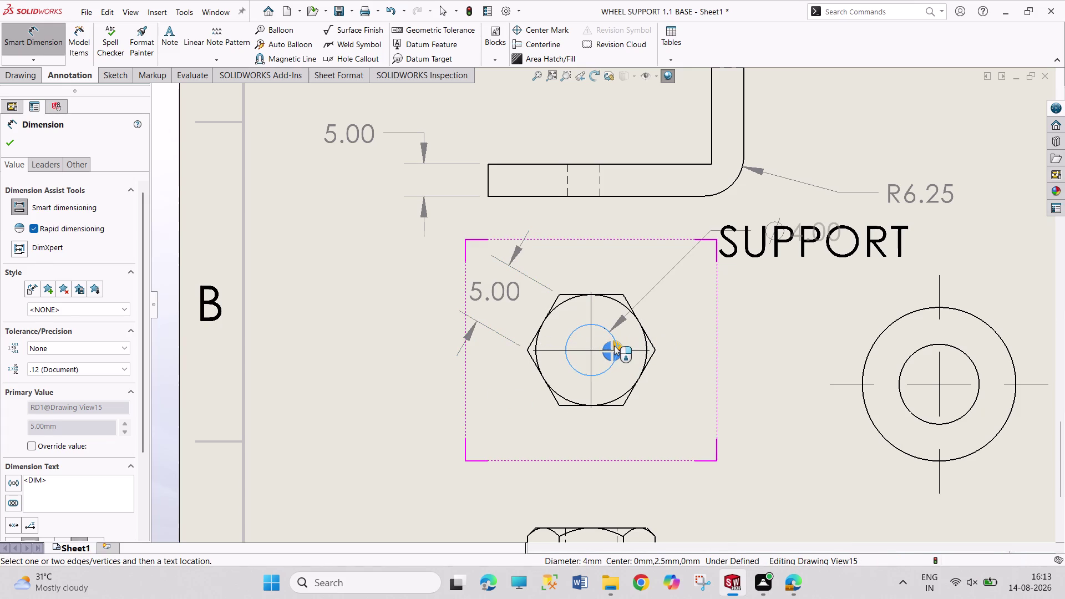
drag(809, 223, 810, 238)
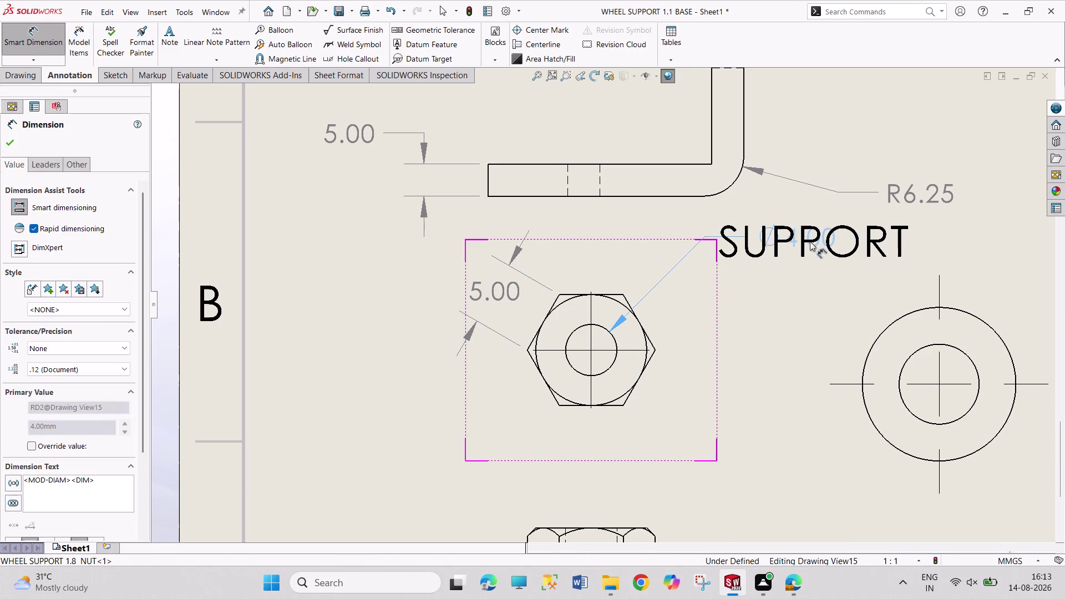
drag(810, 238, 810, 296)
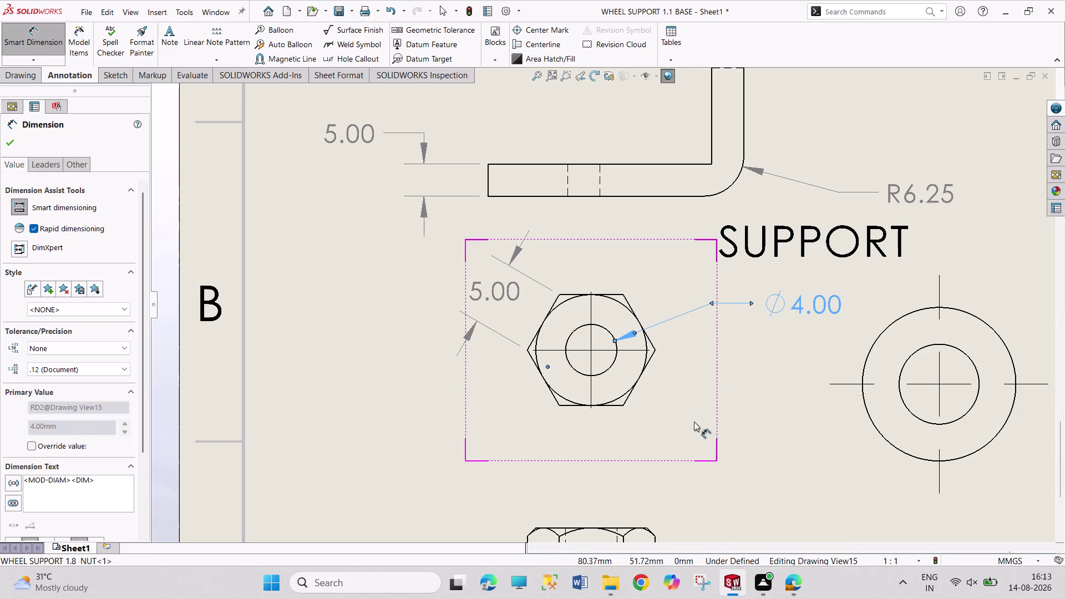
scroll(up, 3)
Undo the 4.33 dimension and give the nut side view its 5.00 height.
scroll(down, 3)
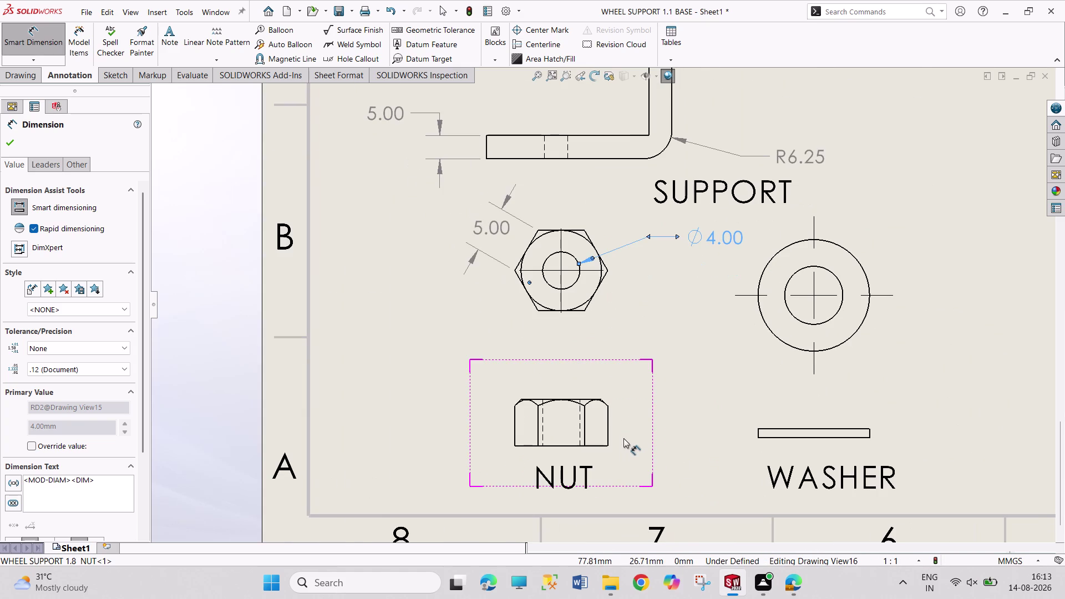
click(608, 427)
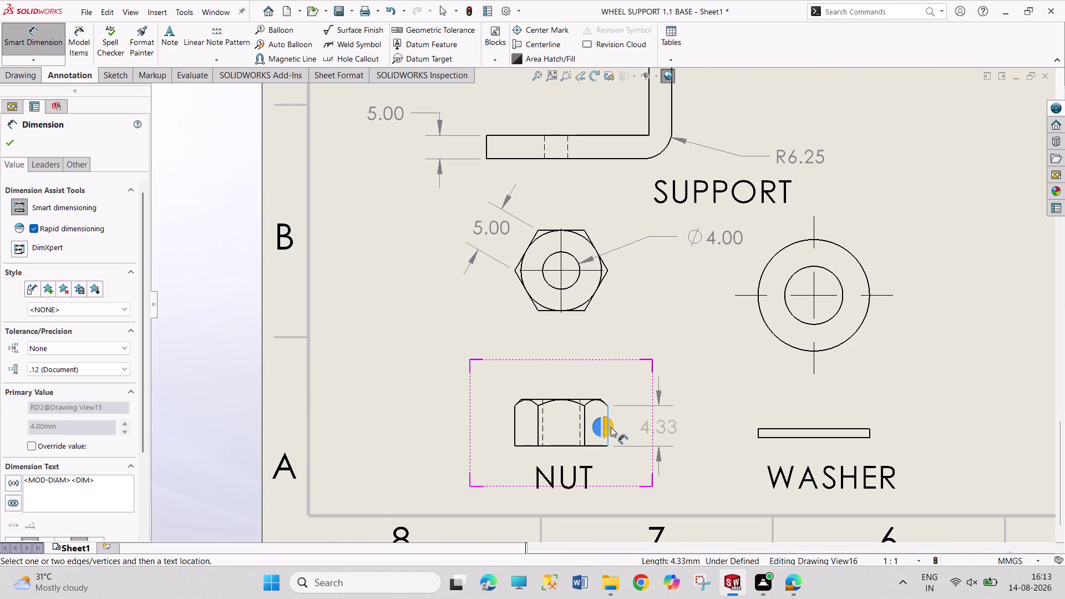
click(611, 428)
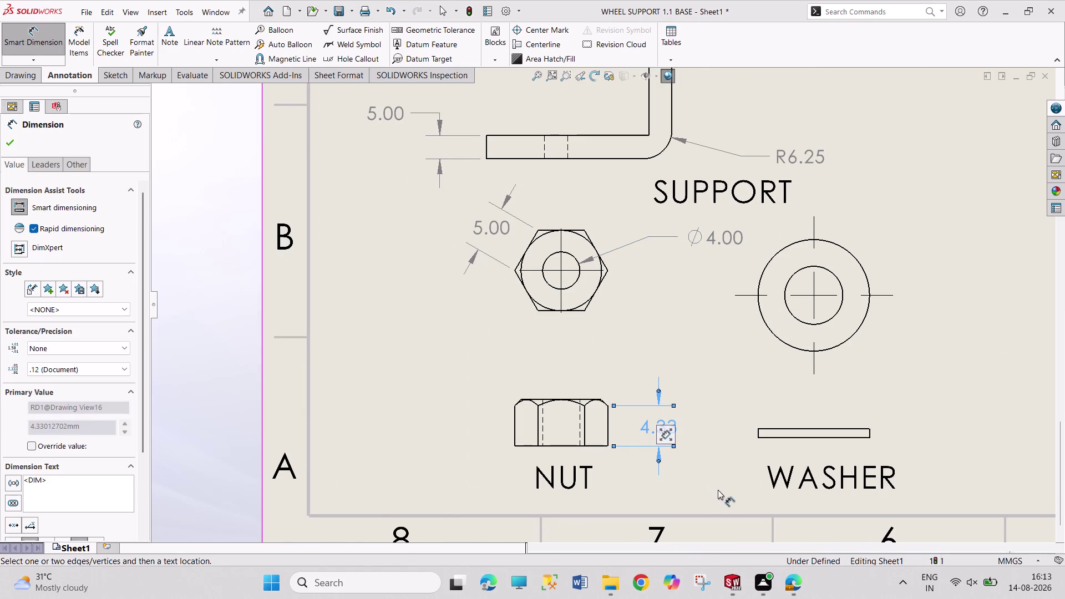
key(ctrl+z)
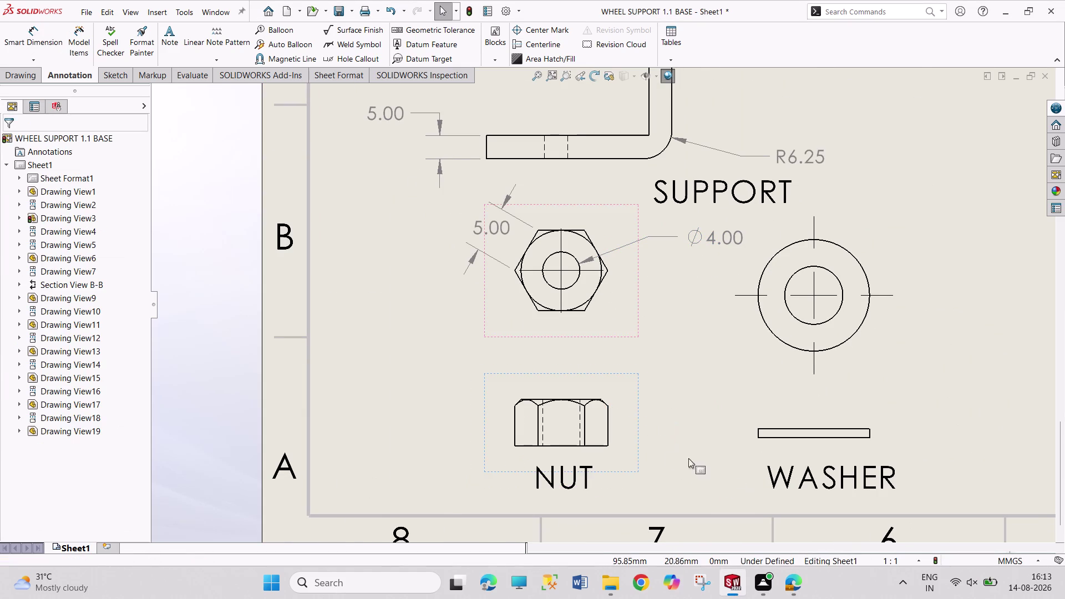
click(563, 447)
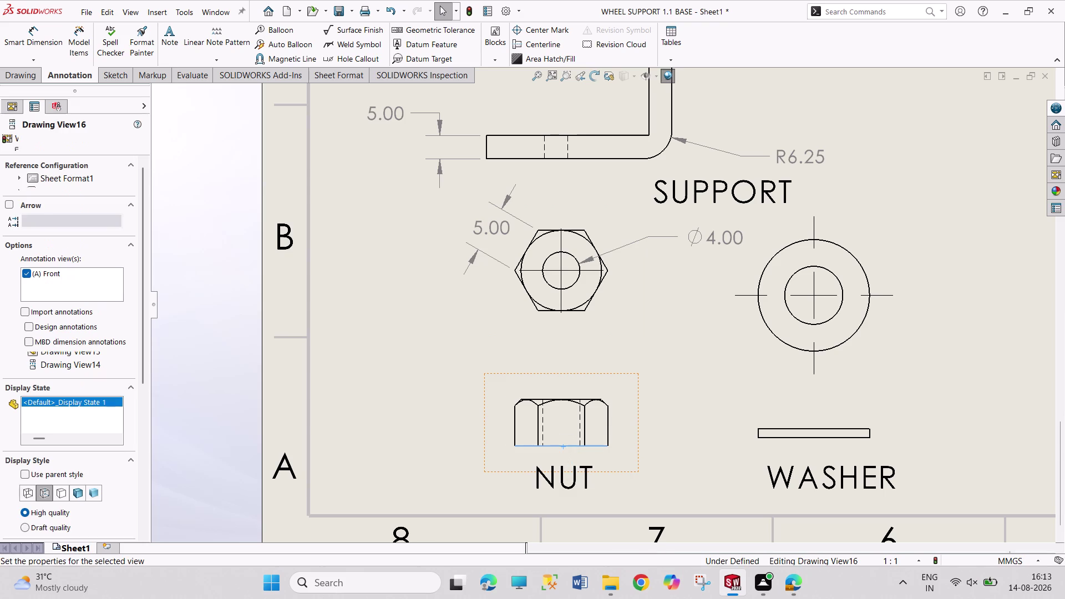
click(575, 400)
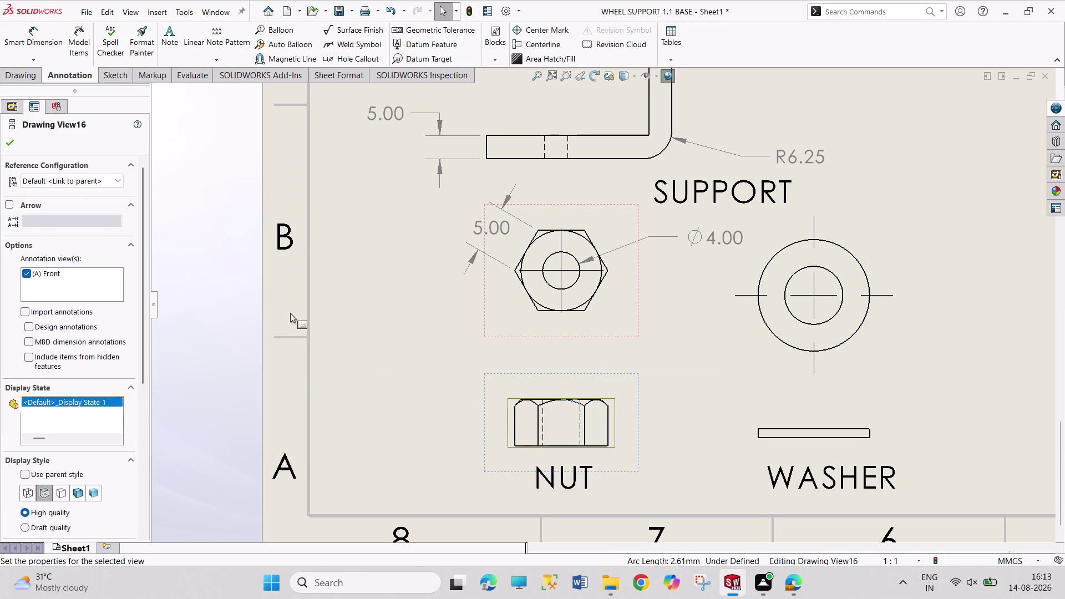
click(37, 41)
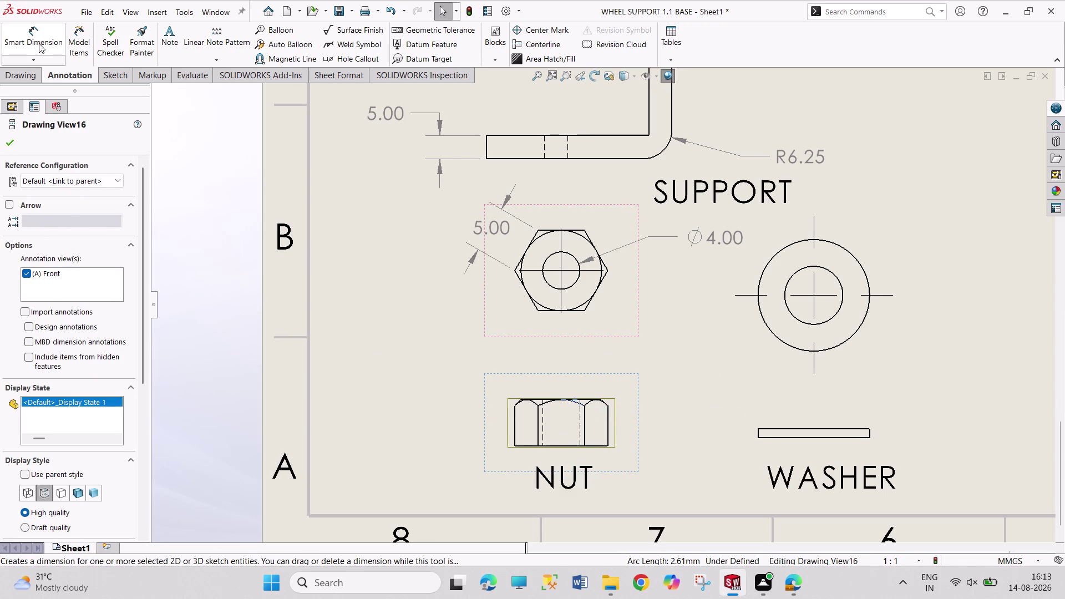
click(577, 398)
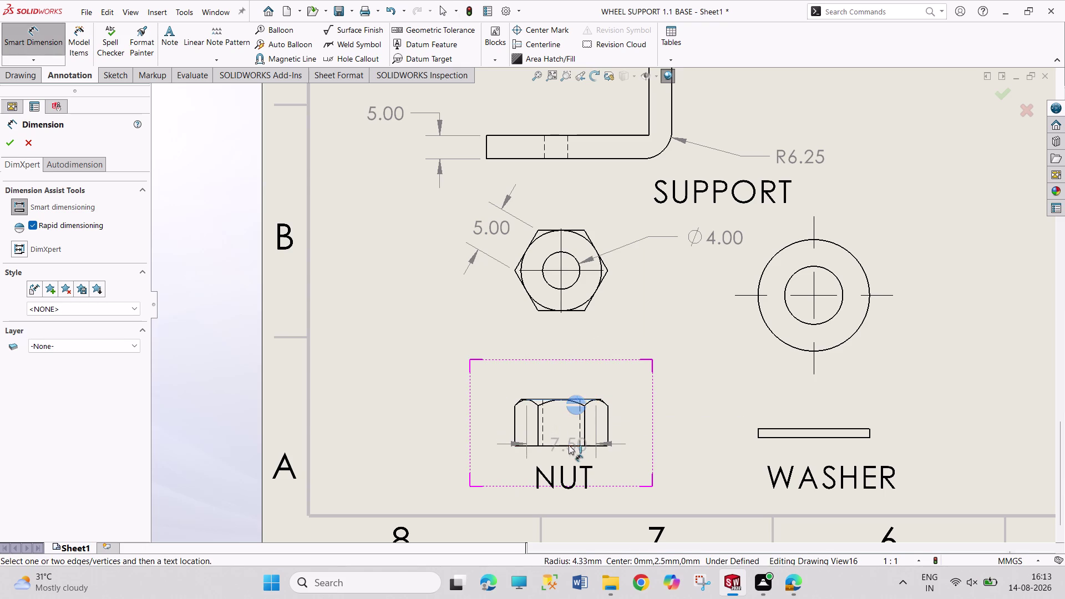
click(569, 445)
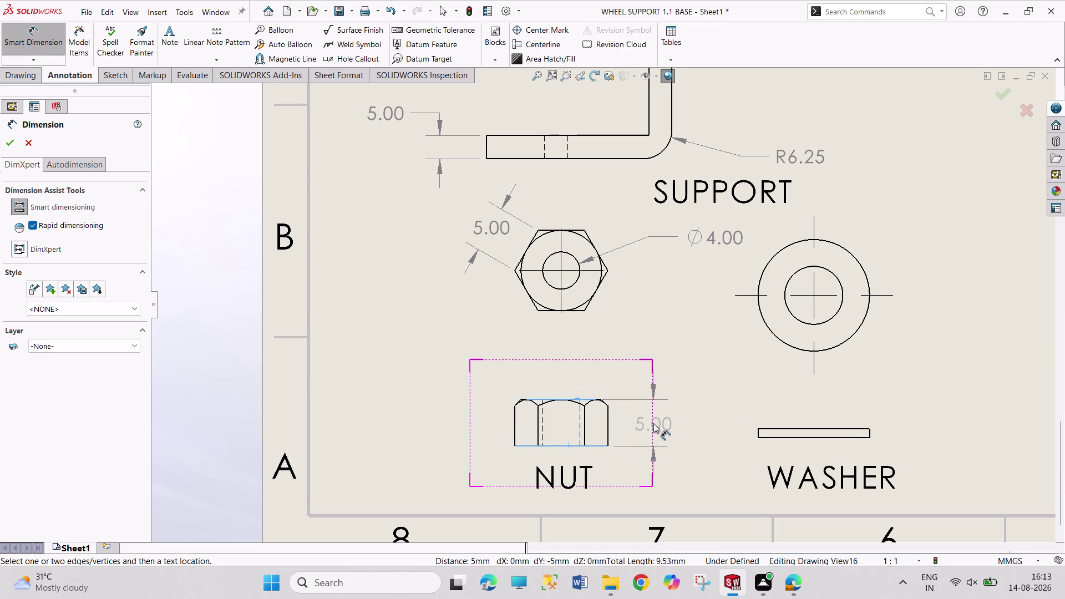
click(653, 423)
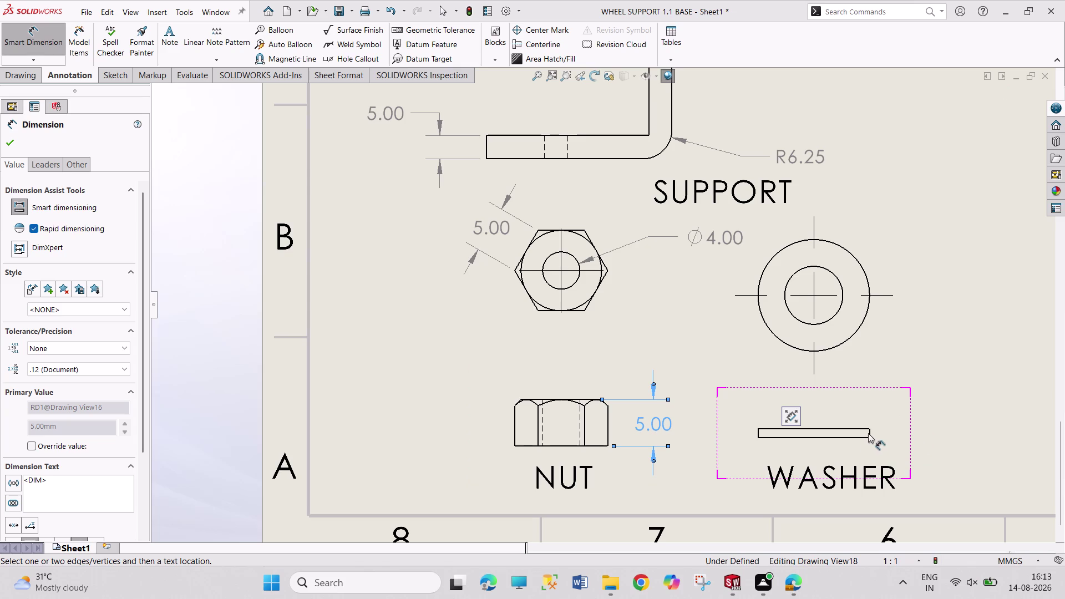
Dimension the washer: 1.00 thickness, Ø12.00 outer and Ø6.25 inner diameters.
click(870, 433)
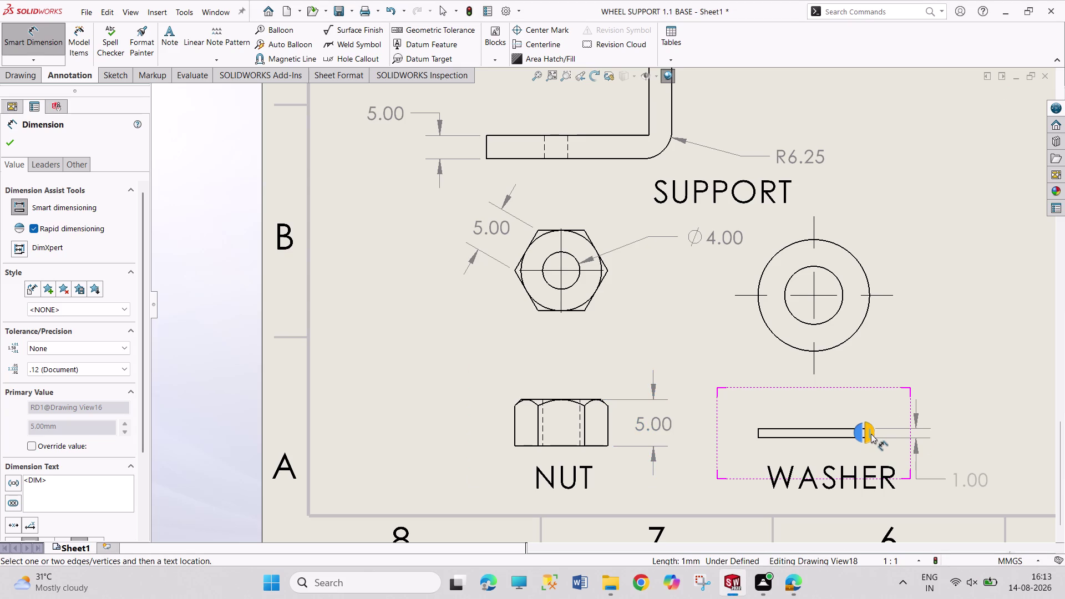
click(871, 434)
drag(982, 485, 944, 414)
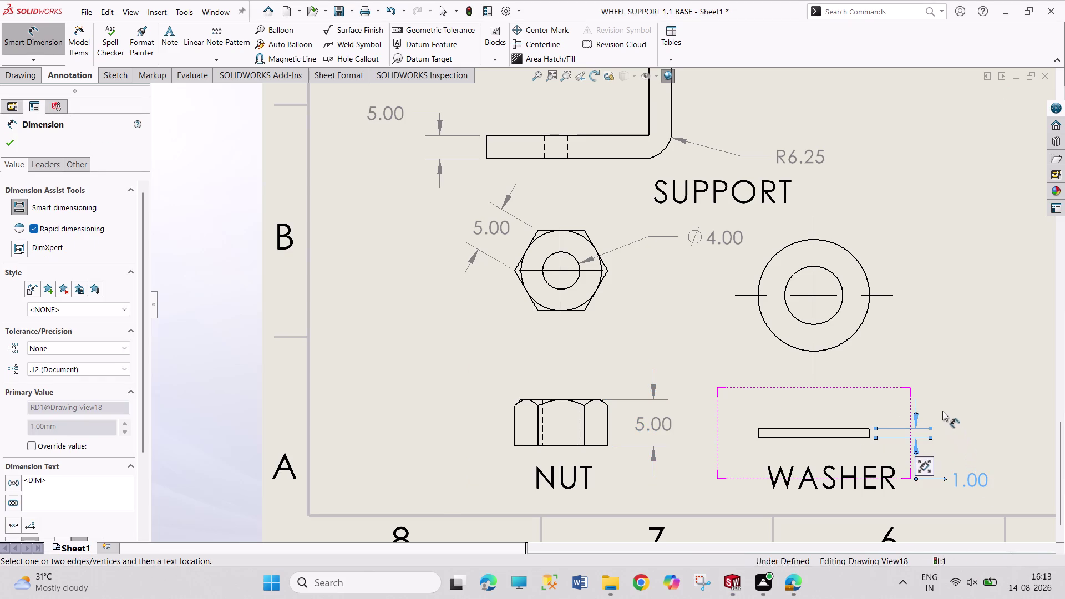
drag(944, 414, 939, 400)
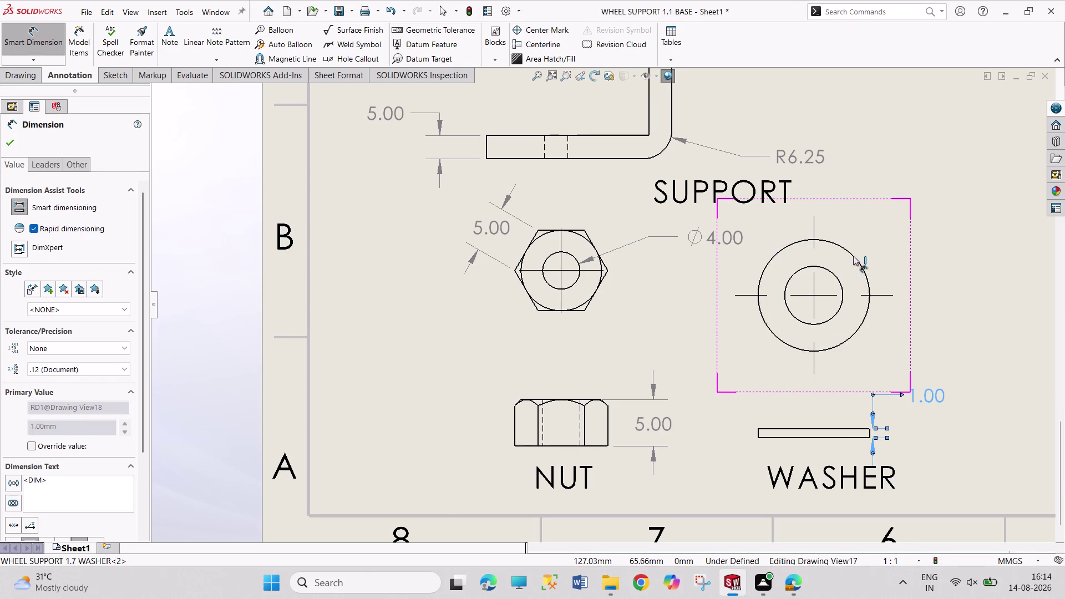
click(854, 254)
click(856, 254)
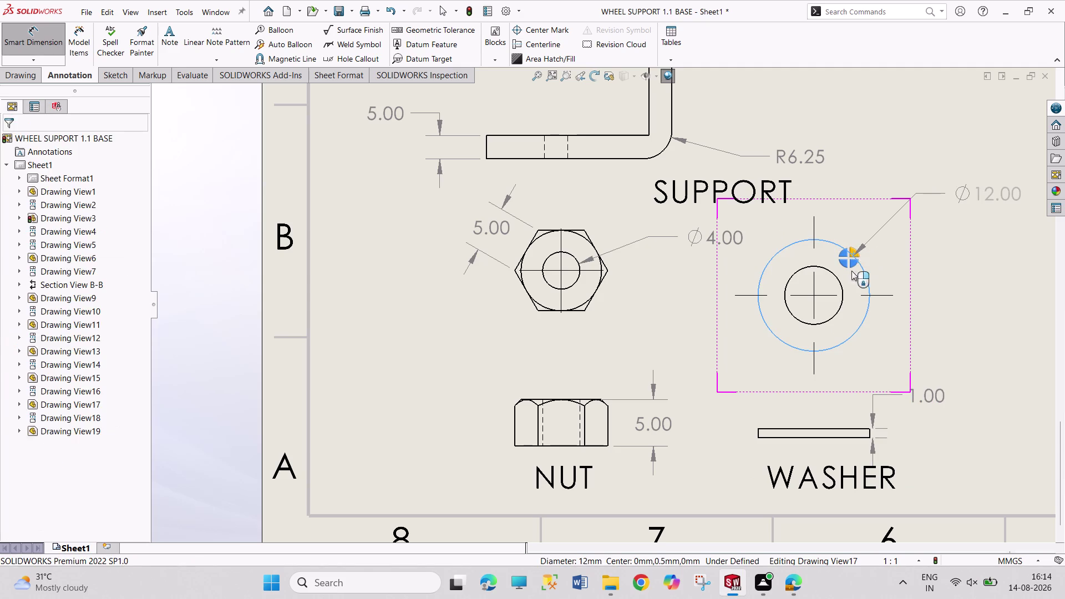
click(842, 289)
click(841, 289)
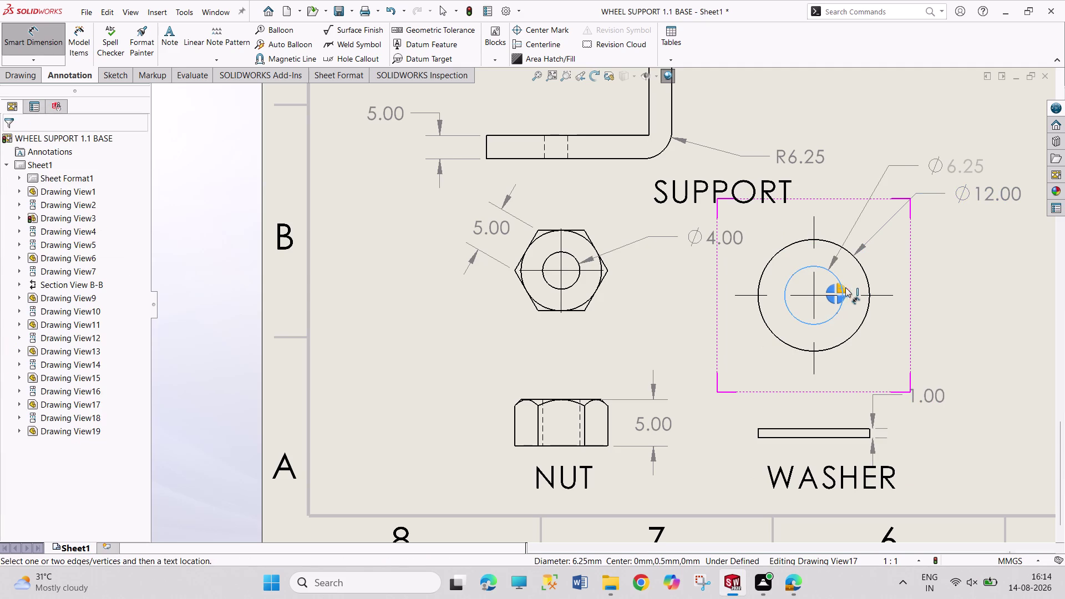
middle_drag(914, 252, 557, 539)
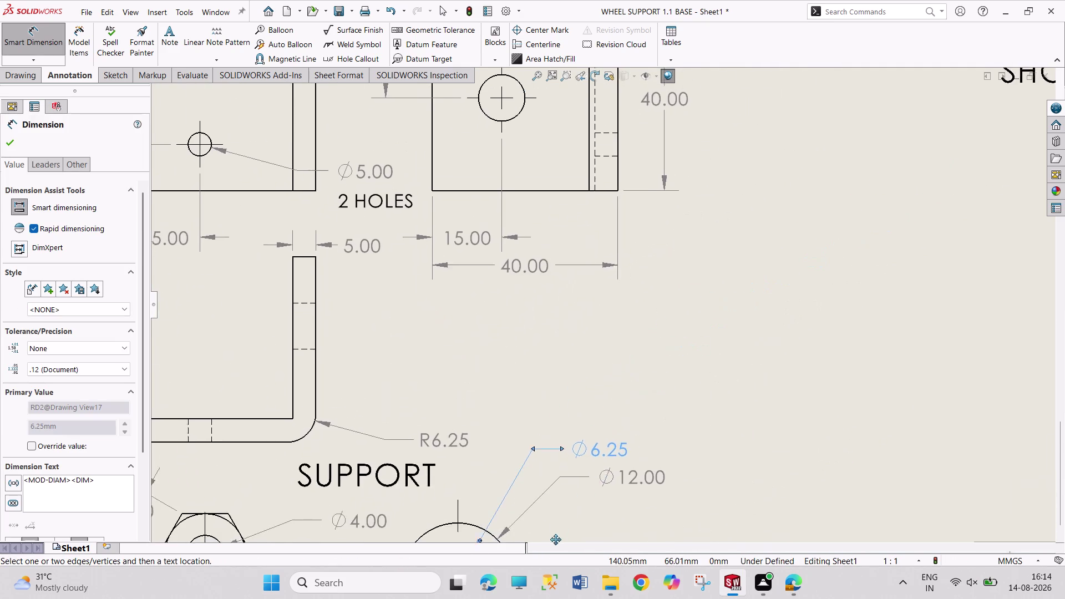
Pan to the end view and dimension its circles Ø4.00, Ø6.25 and Ø10.00.
middle_drag(556, 539, 557, 538)
middle_drag(805, 245, 470, 470)
middle_drag(607, 283, 617, 456)
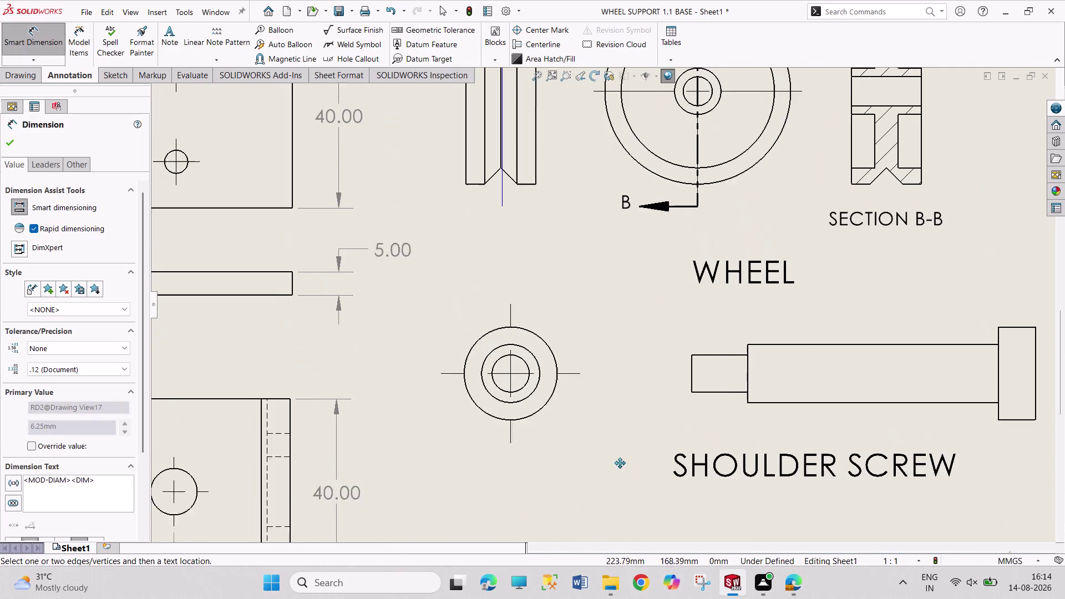
middle_drag(617, 456, 620, 466)
click(530, 378)
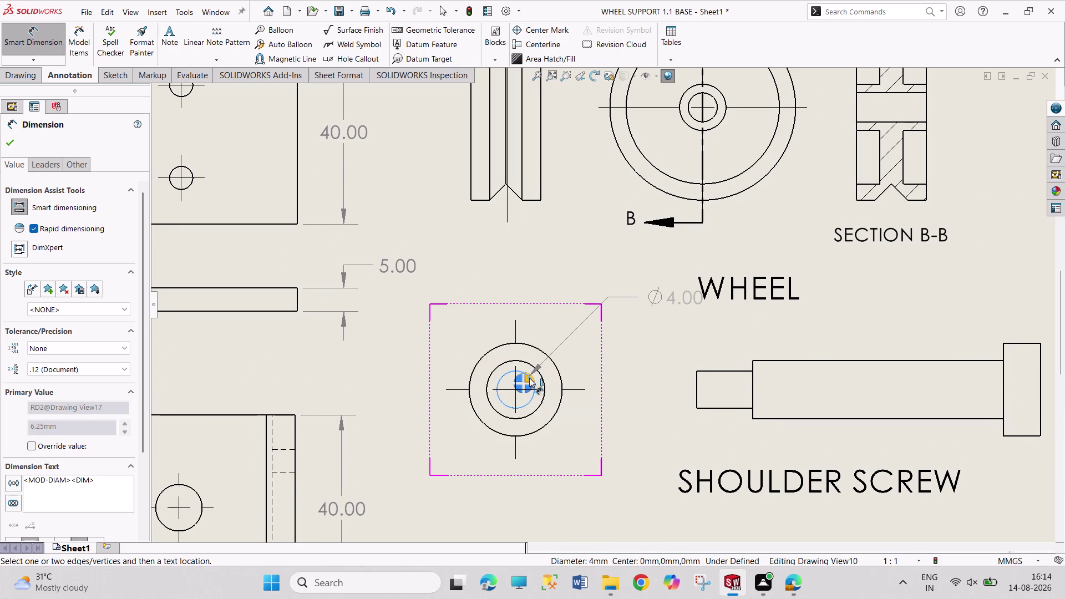
click(530, 378)
click(545, 386)
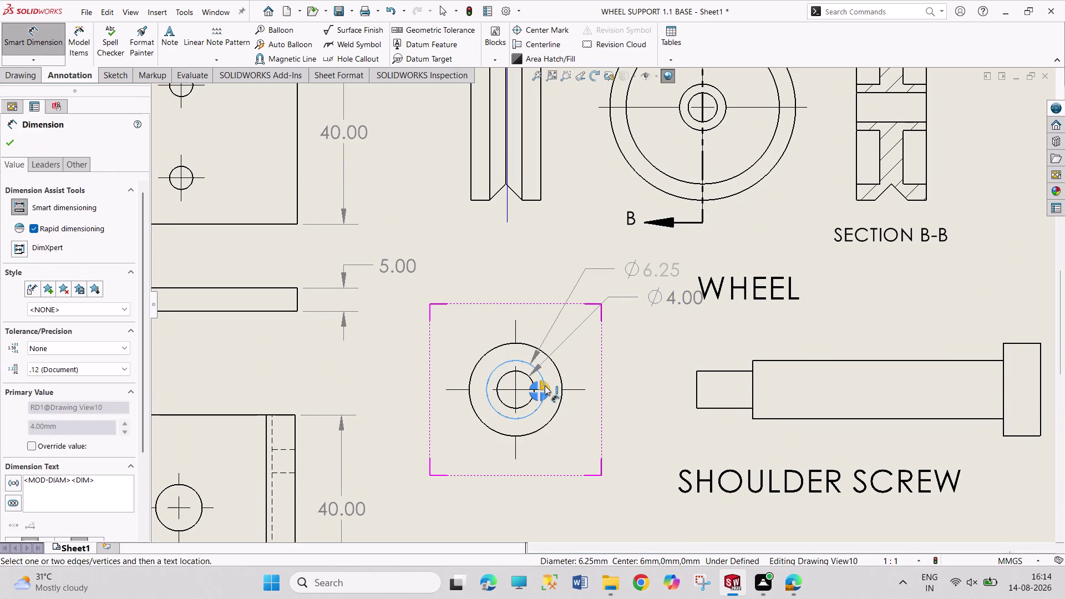
click(545, 386)
click(561, 384)
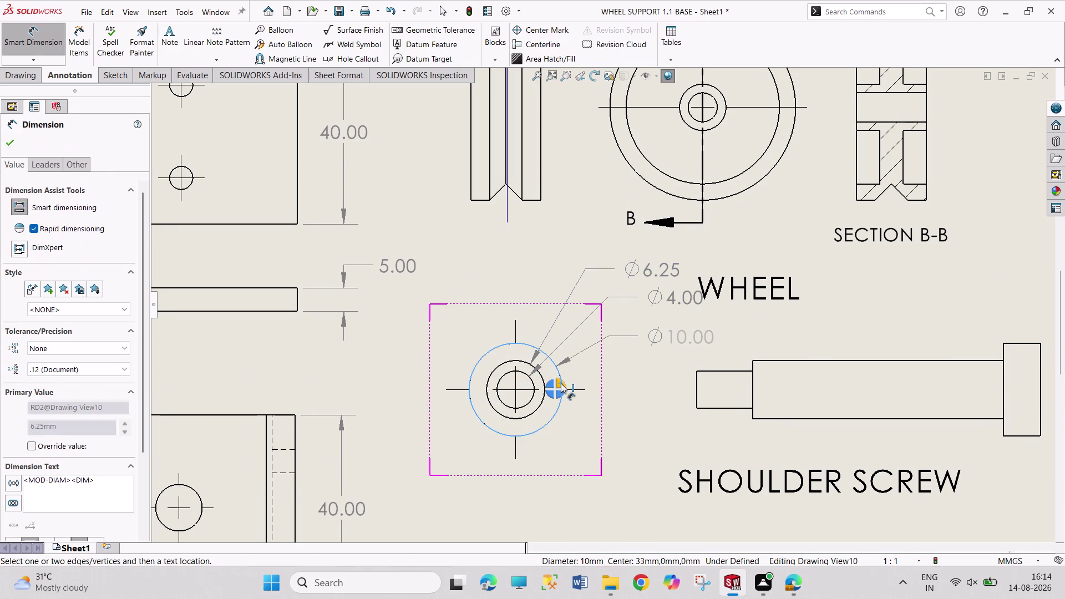
click(561, 383)
Stack the Ø6.25 label above Ø4.00, then pick the shoulder screw's left end.
drag(683, 297, 672, 315)
drag(662, 273, 667, 296)
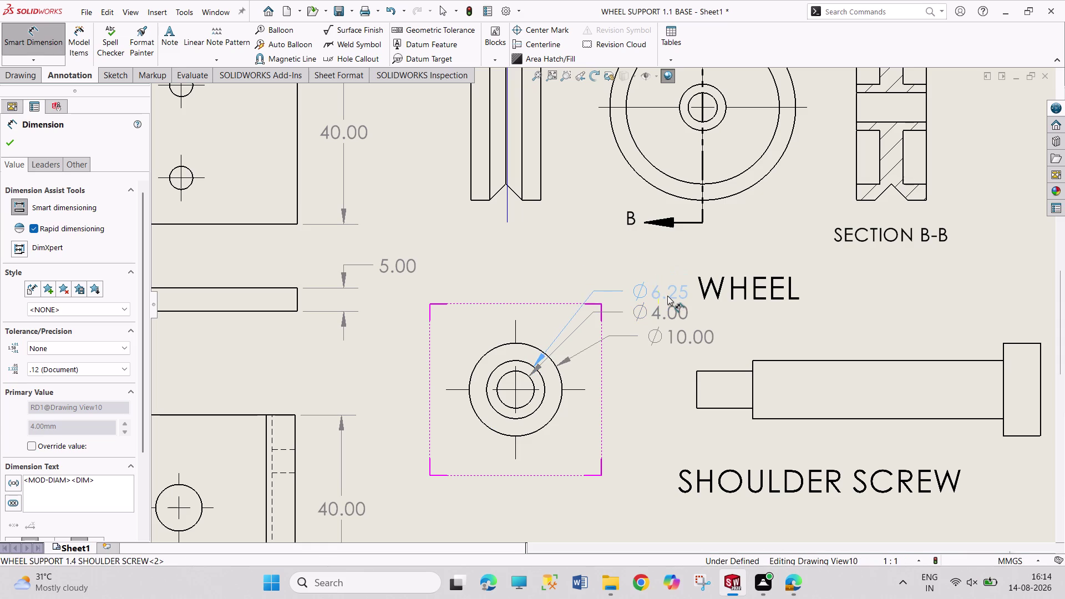
drag(668, 296, 667, 292)
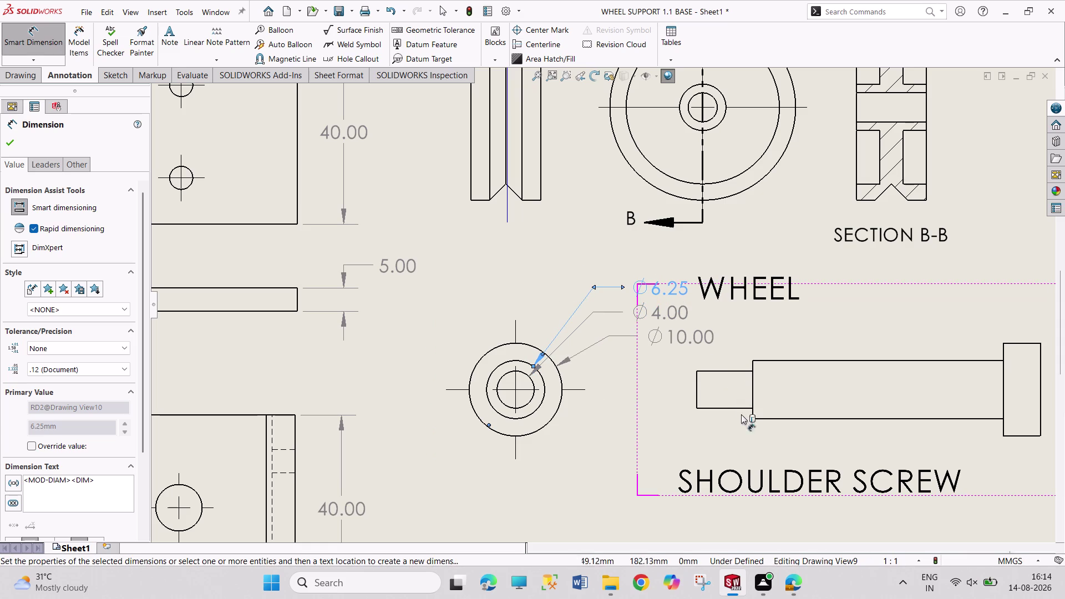
click(697, 399)
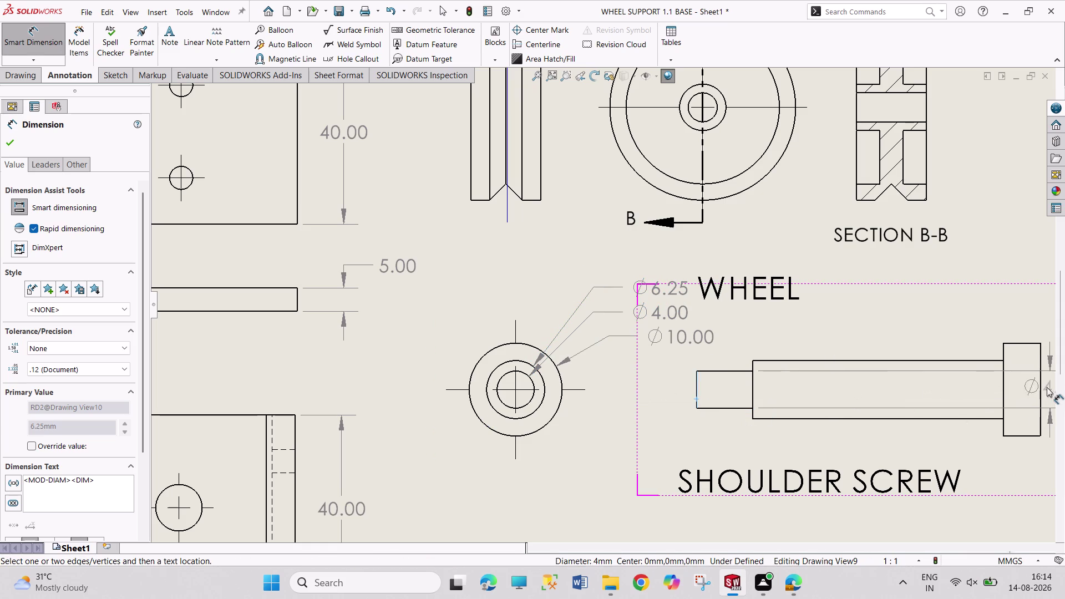
Place the shoulder screw's 37.00 overall length dimension below the view.
click(1042, 389)
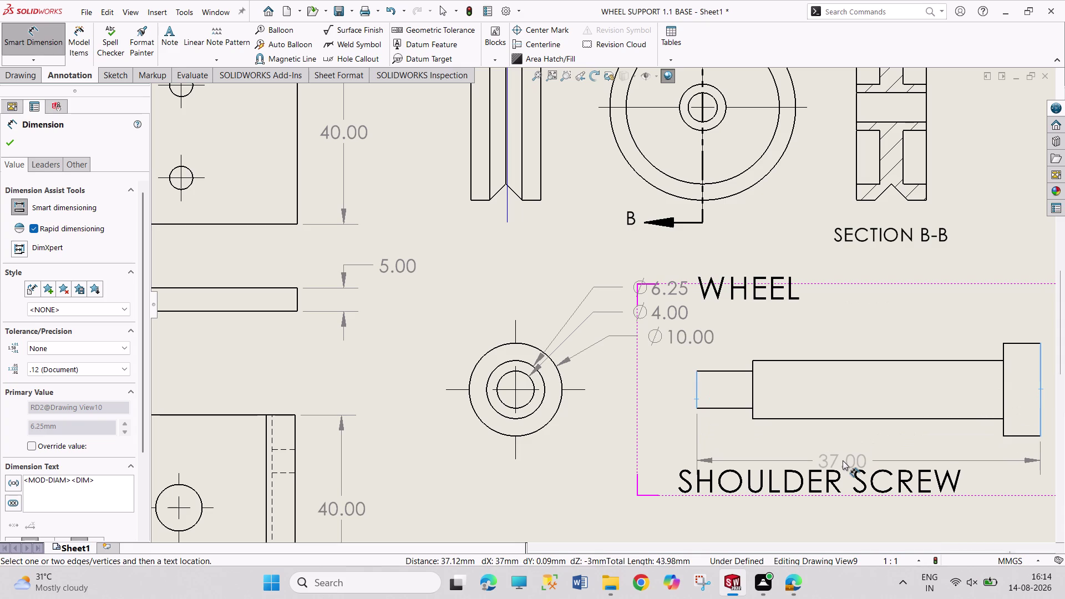
click(843, 461)
drag(840, 483, 842, 506)
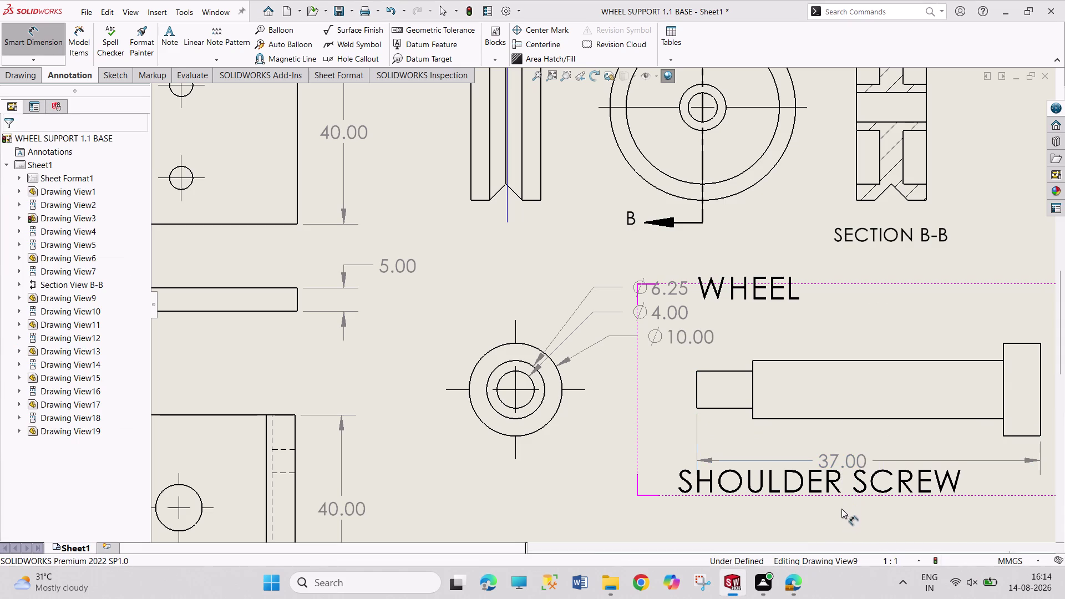
drag(842, 506, 843, 527)
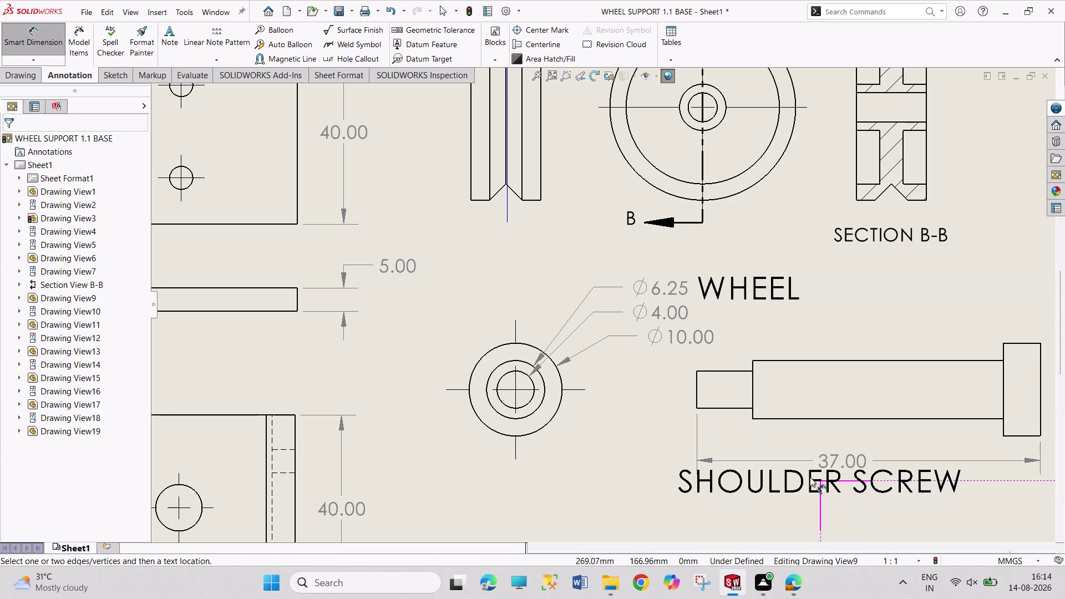
drag(787, 478, 790, 499)
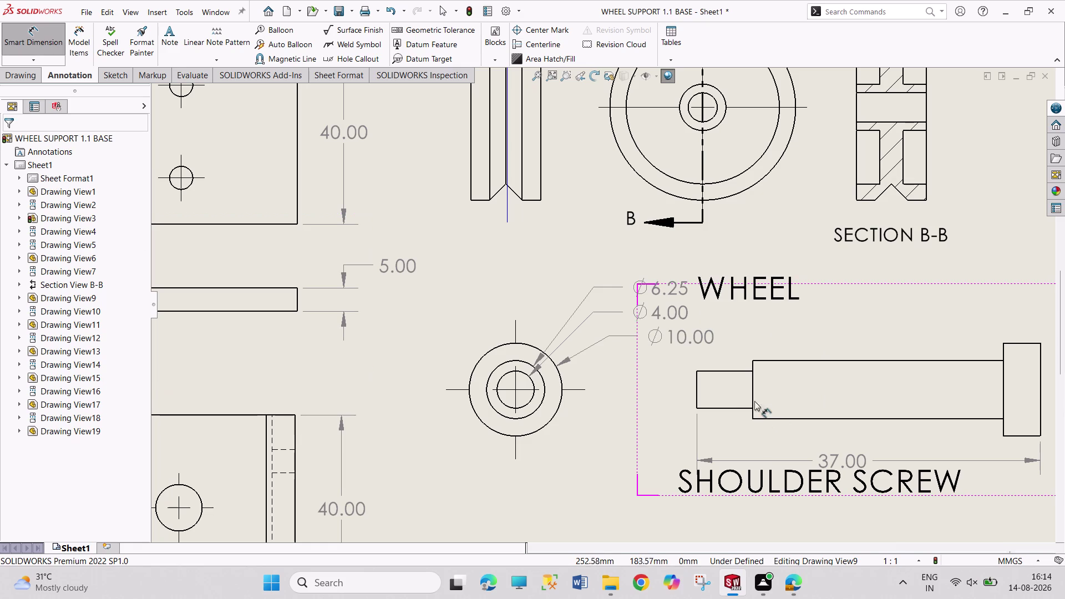
Add the 27.00 shank length and 4.00 head thickness, then exit dimensioning.
click(752, 396)
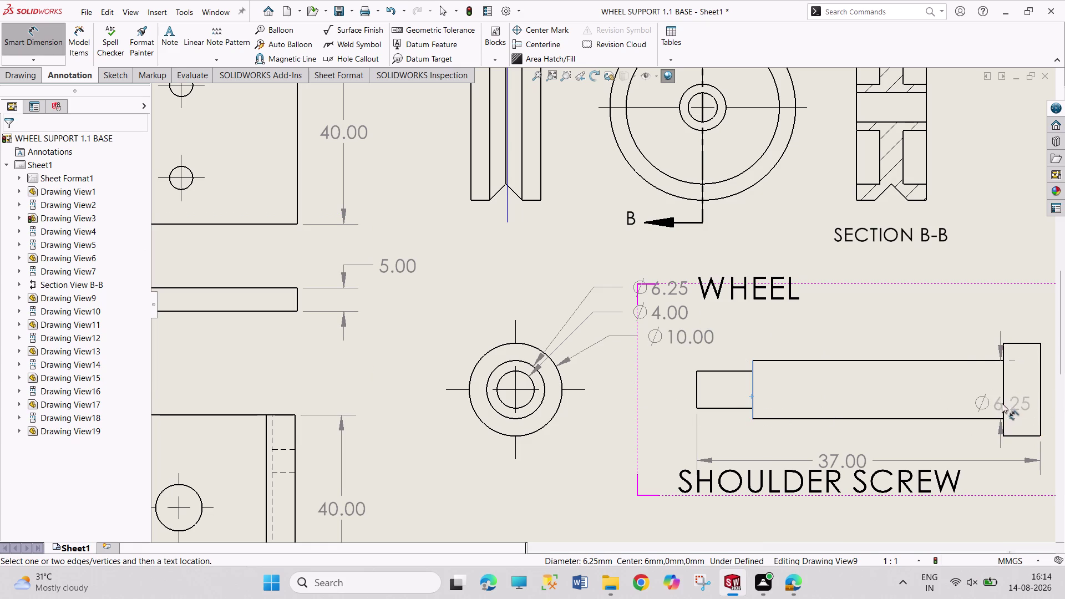
click(1005, 404)
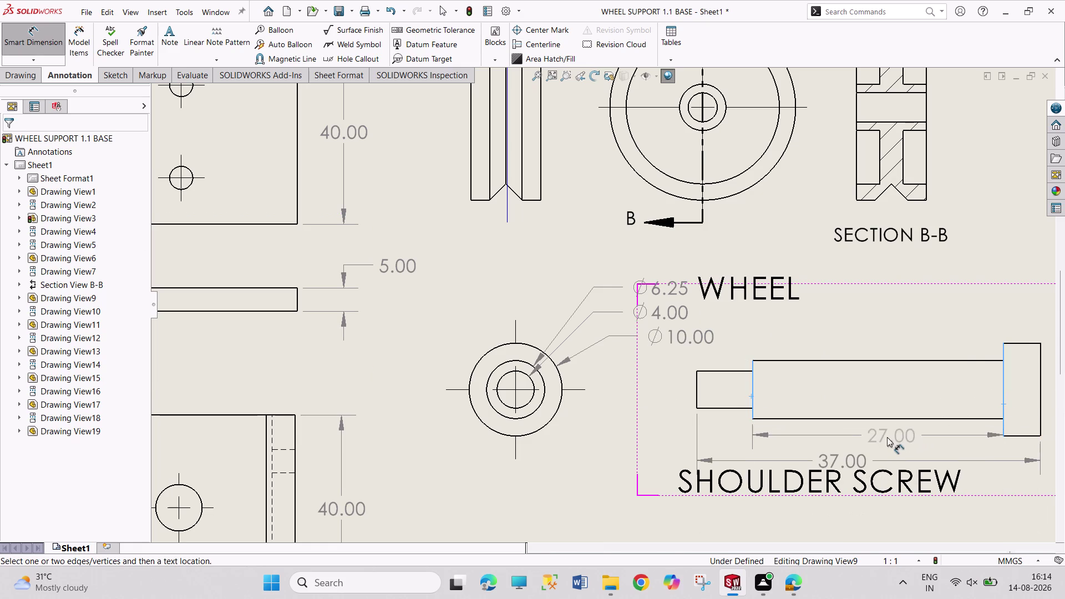
click(871, 443)
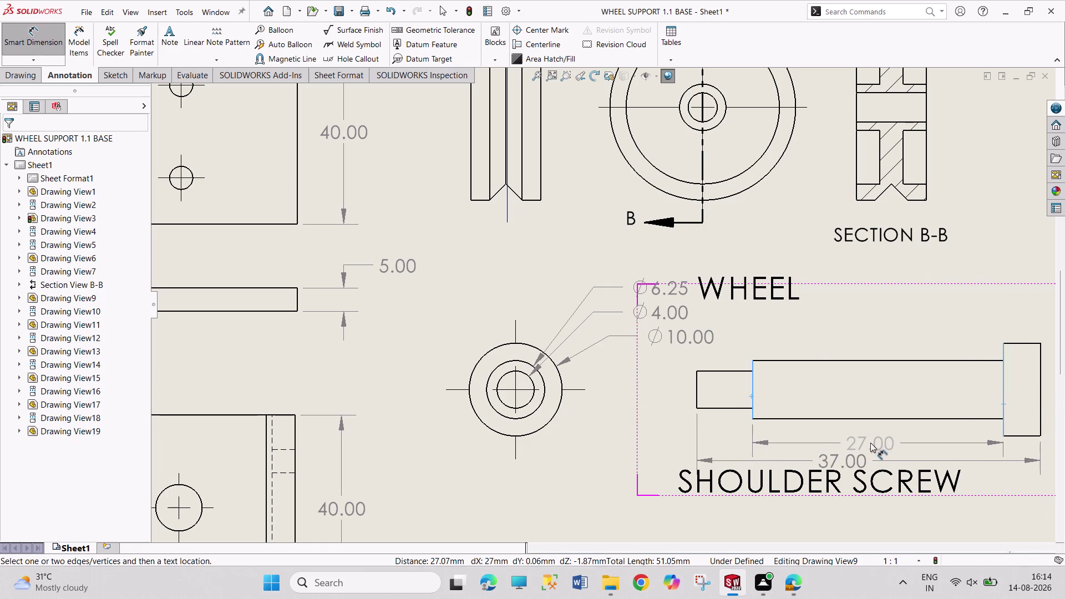
click(1018, 436)
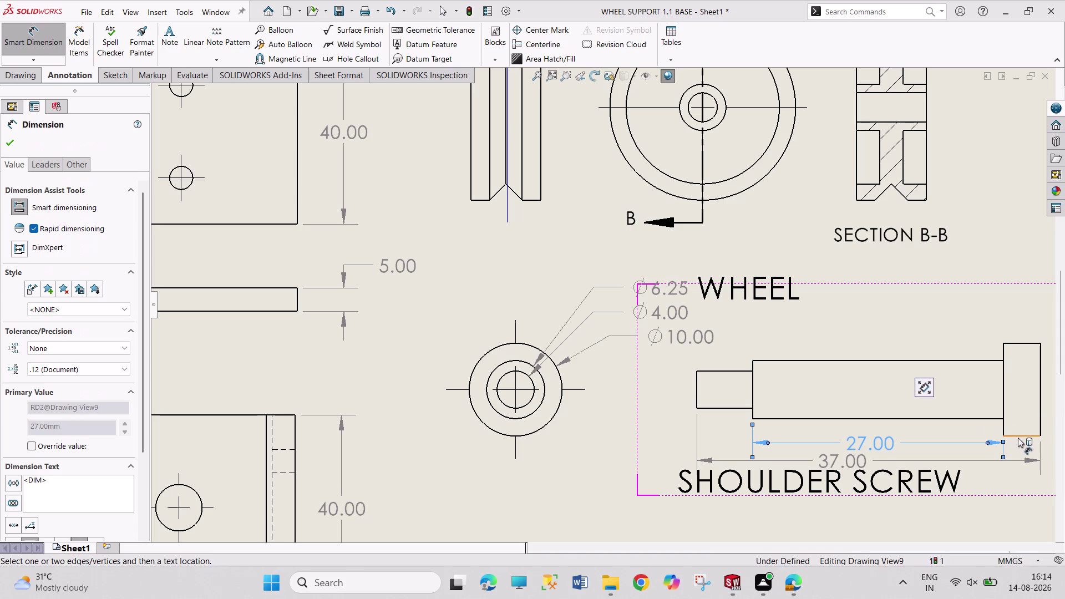
click(1013, 308)
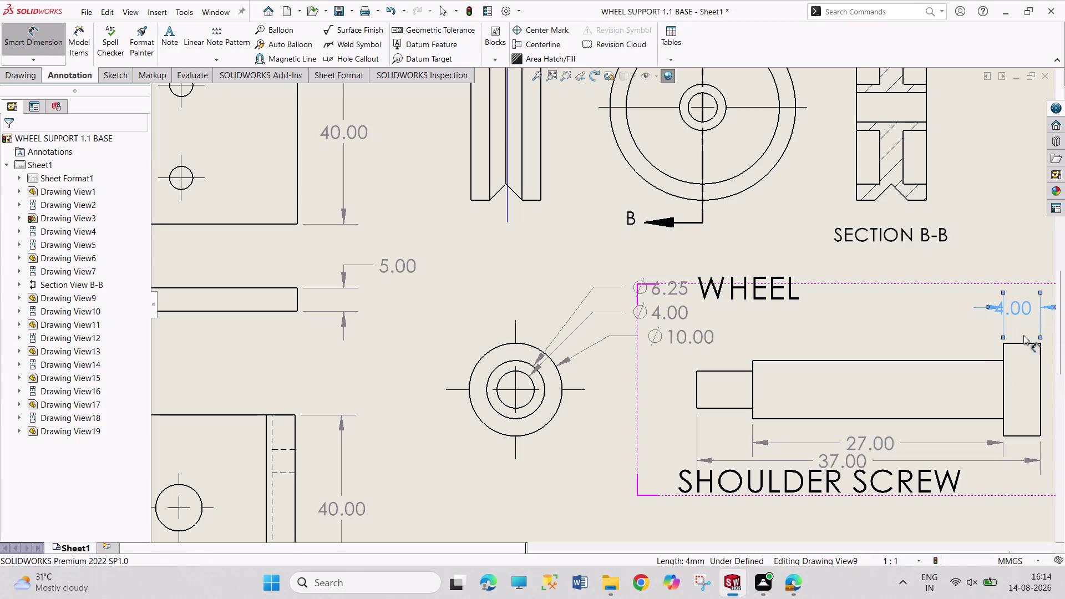
drag(1017, 309, 1035, 283)
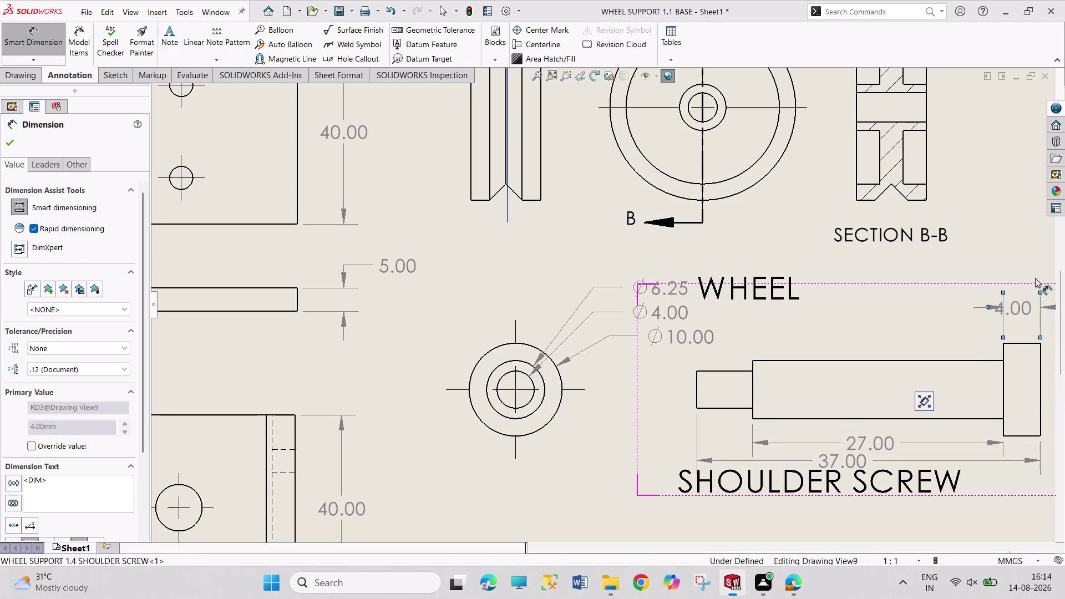
drag(1035, 283, 969, 310)
scroll(up, 3)
scroll(down, 3)
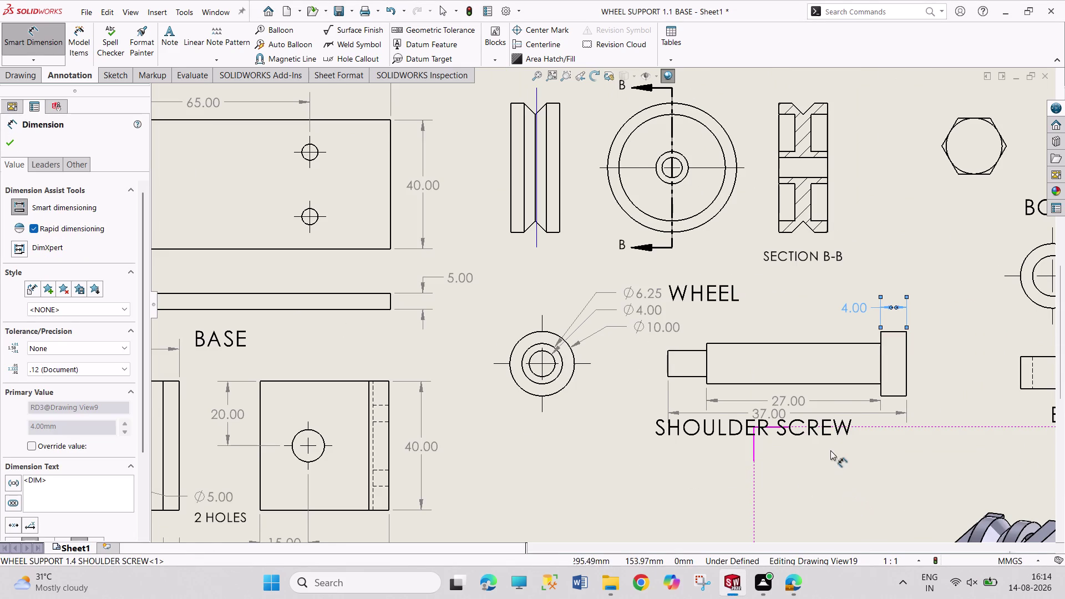
right_click(851, 470)
click(883, 399)
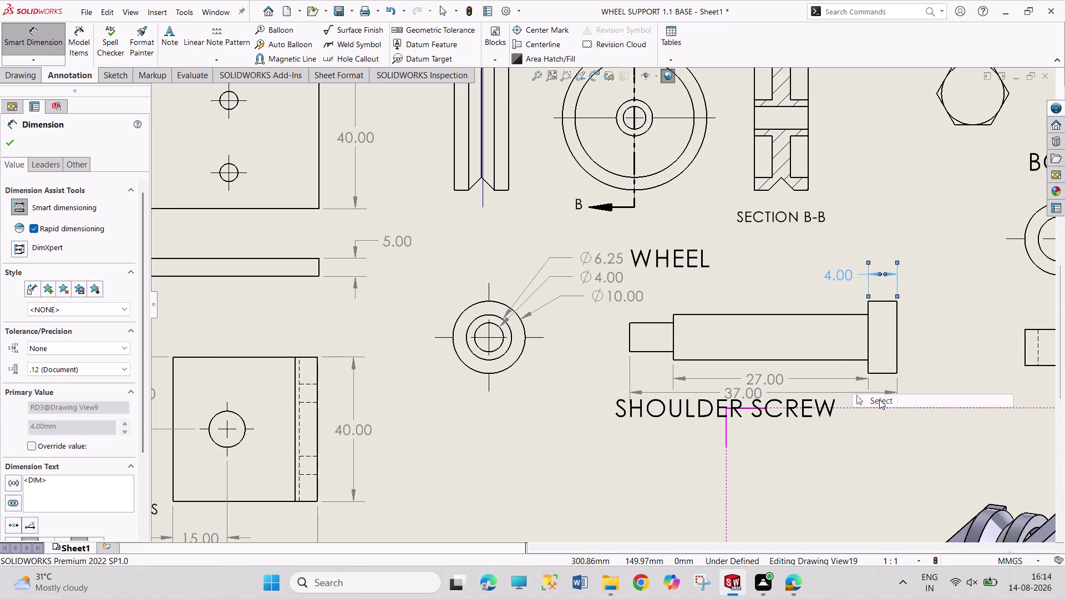
Move the SHOULDER SCREW label down, stack 27.00 above 37.00, and pan to the bolt views.
drag(768, 406, 791, 439)
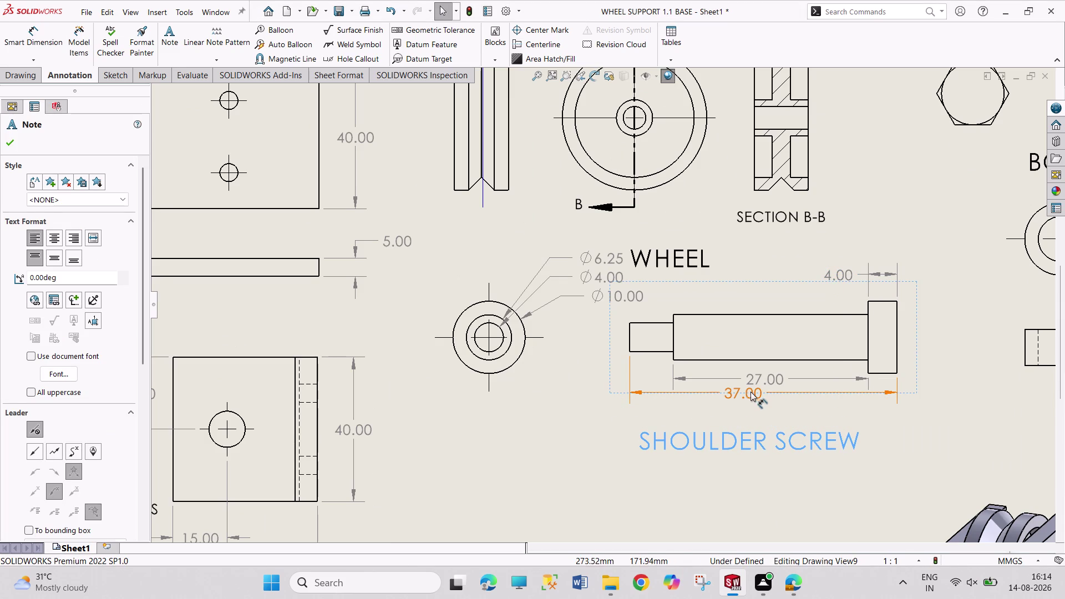
drag(746, 393, 759, 412)
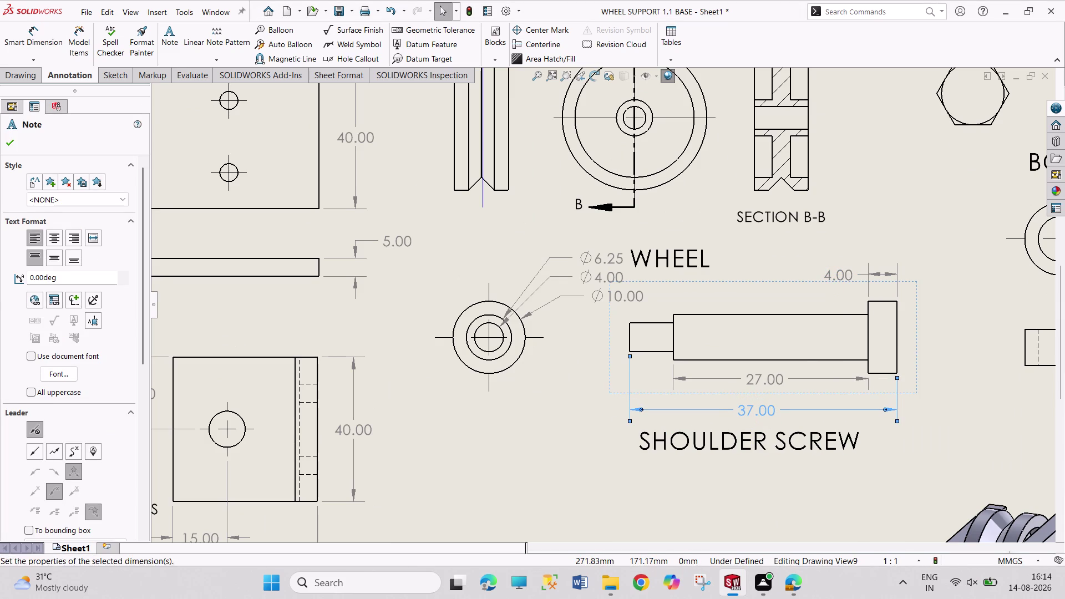
drag(763, 376, 749, 383)
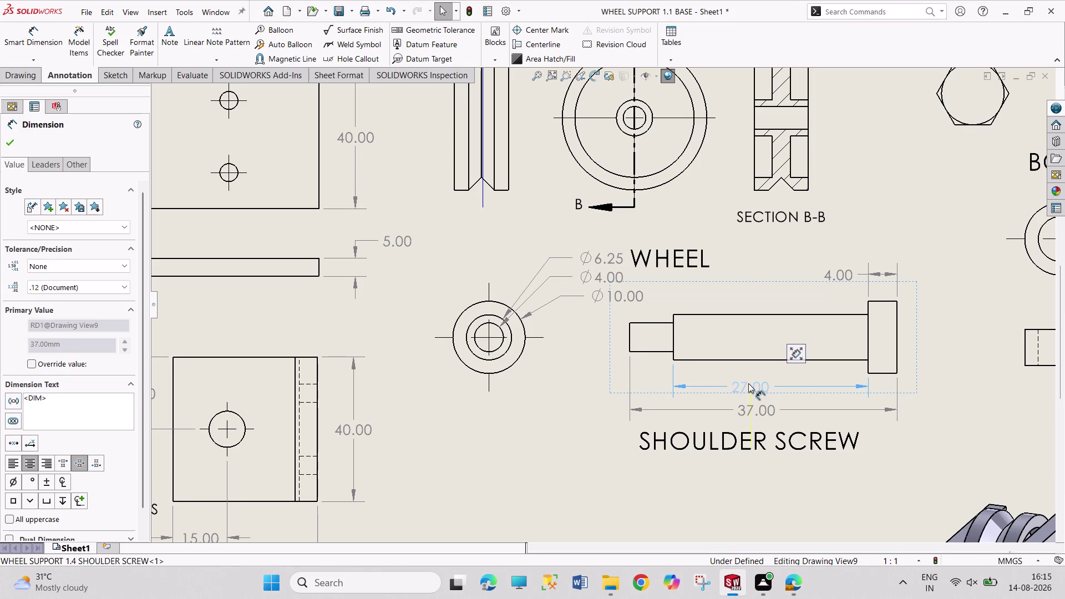
drag(749, 384, 753, 384)
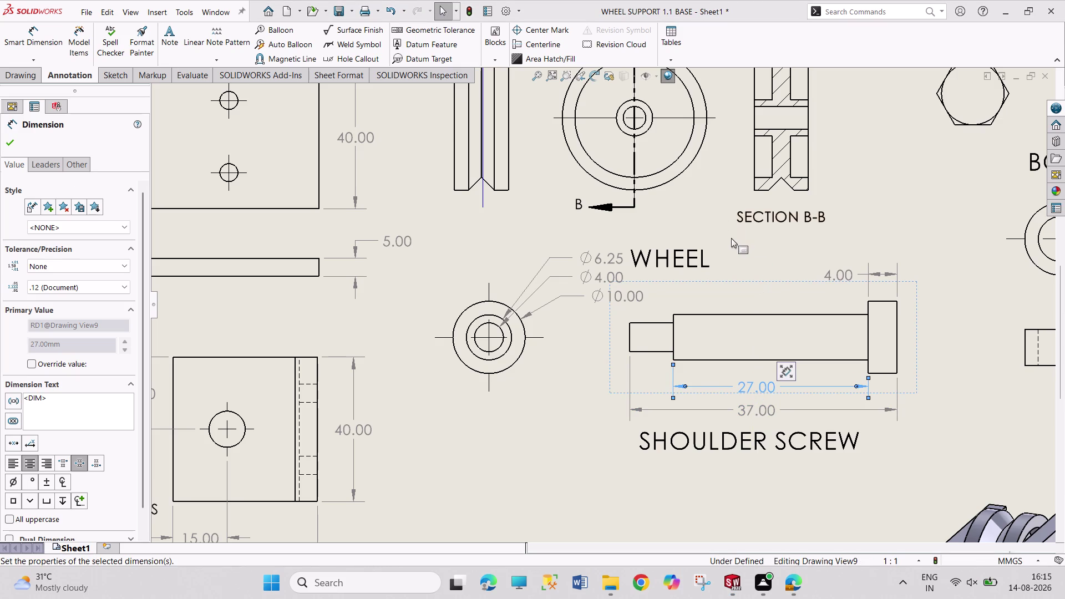
middle_drag(732, 238, 732, 389)
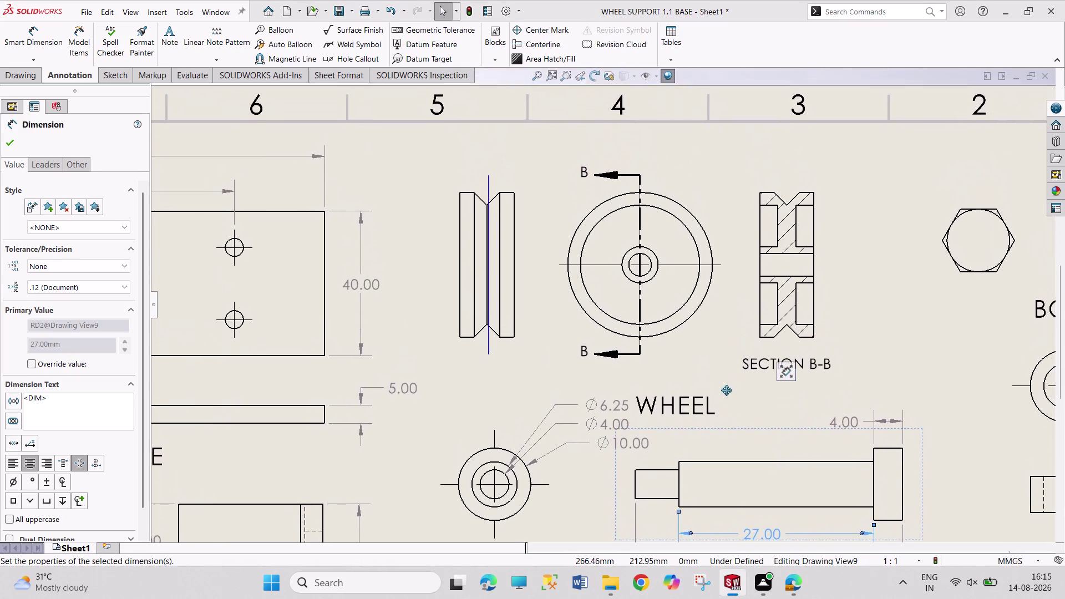
middle_drag(732, 389, 509, 337)
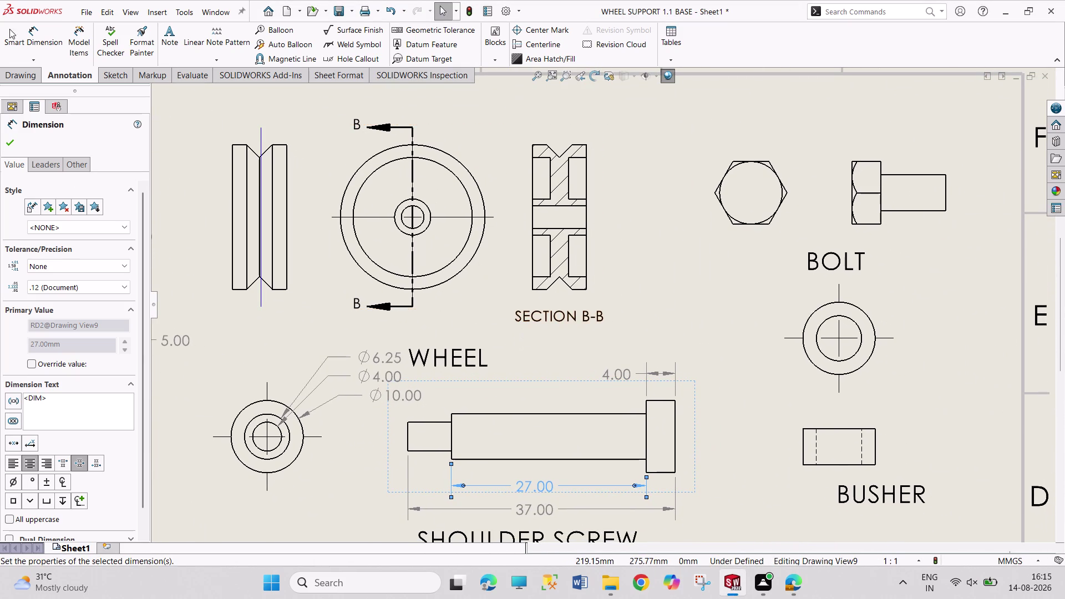
click(17, 38)
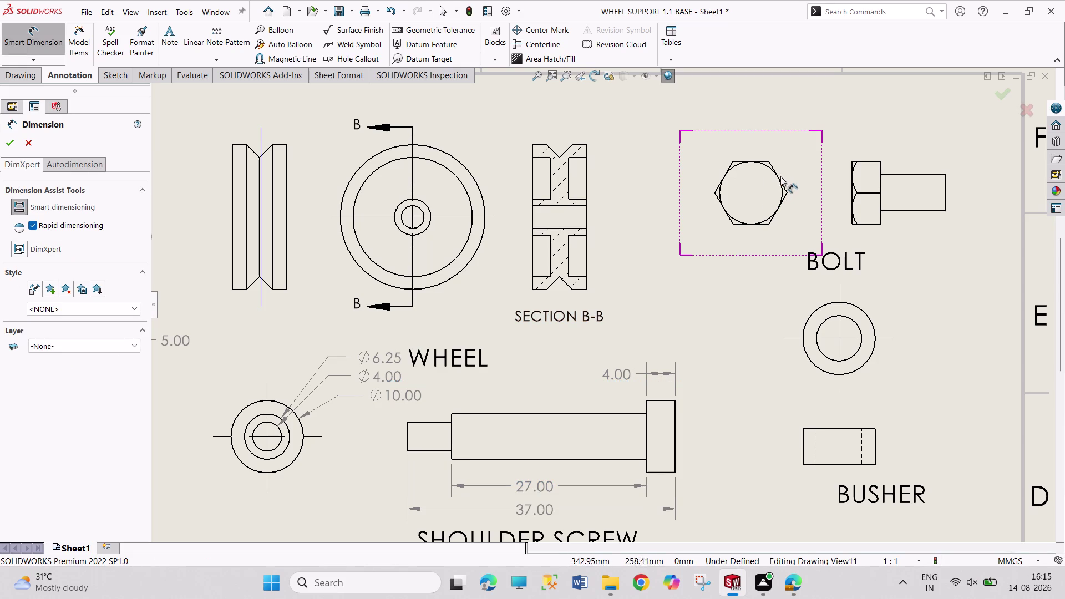
Add the 5.00 across-flats hex dimension and the 9.00 bolt shank length.
click(728, 167)
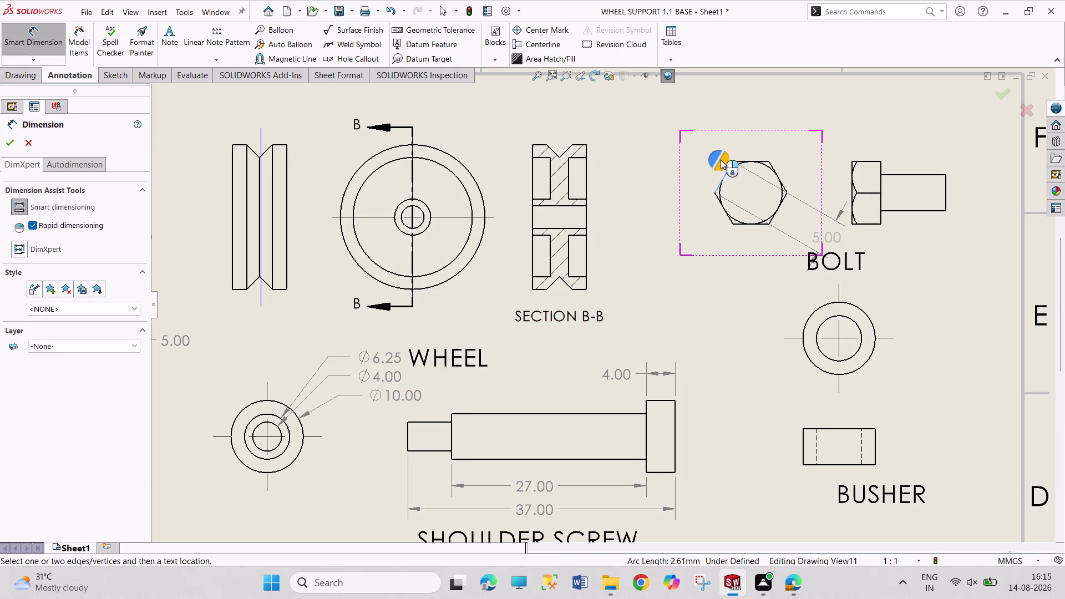
click(714, 156)
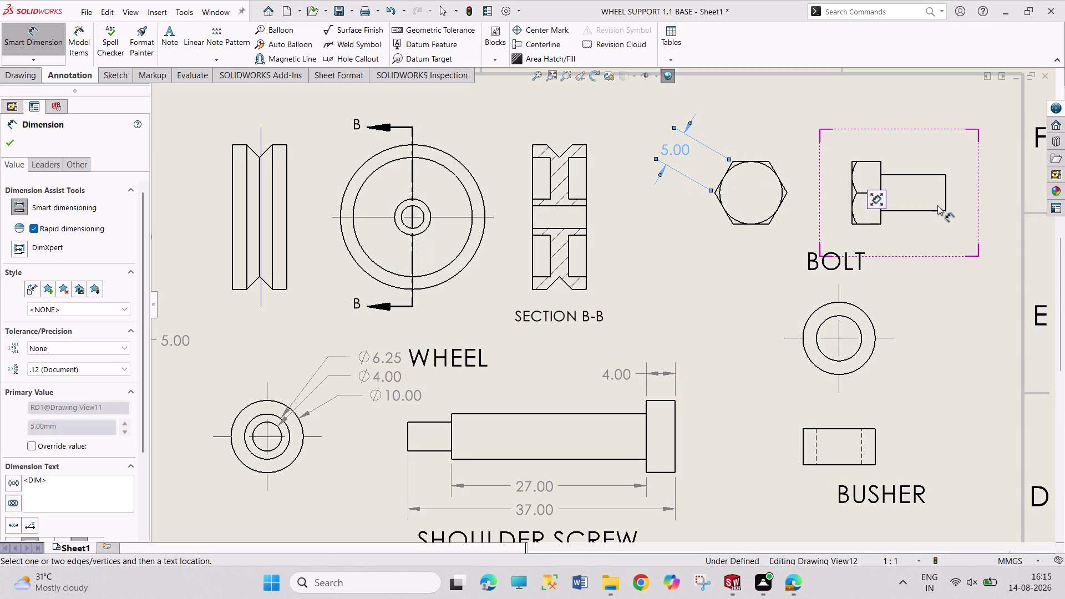
click(913, 174)
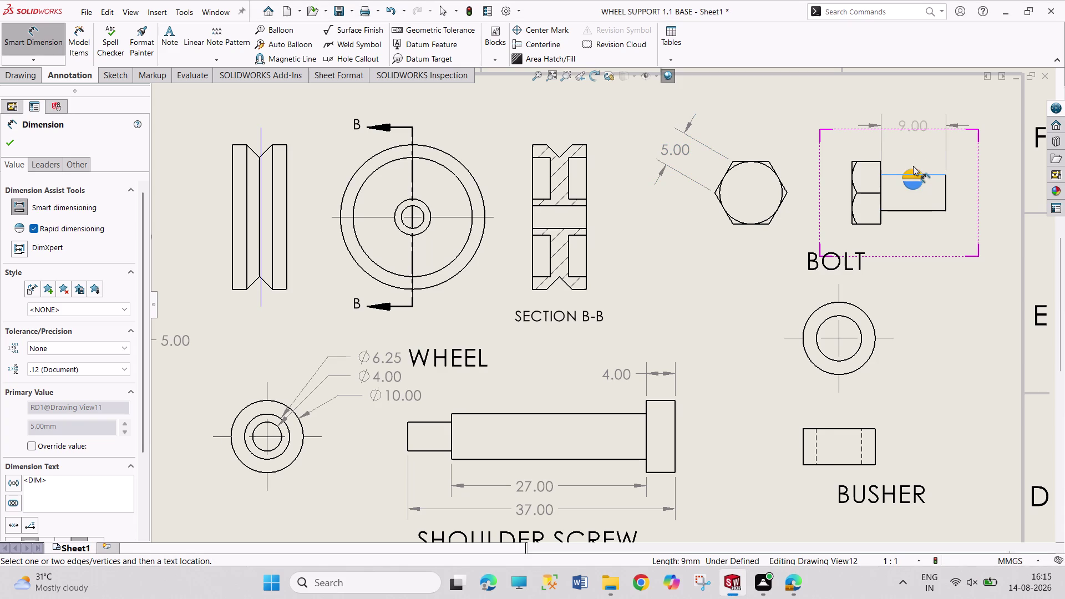
click(914, 169)
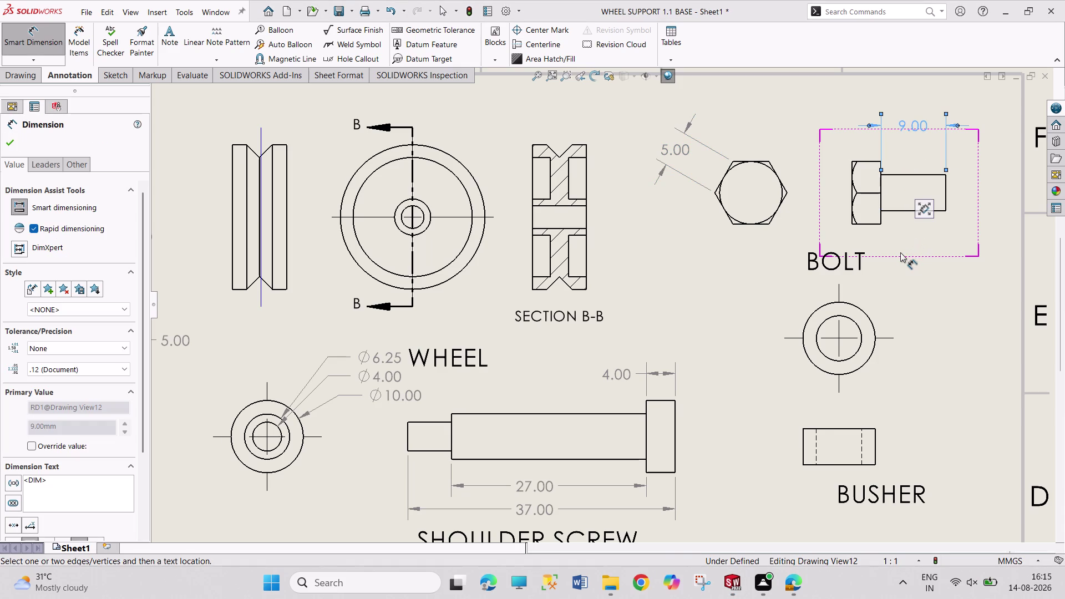
Dimension the bolt head length as 4.00, redoing a mistaken edge pick.
click(870, 224)
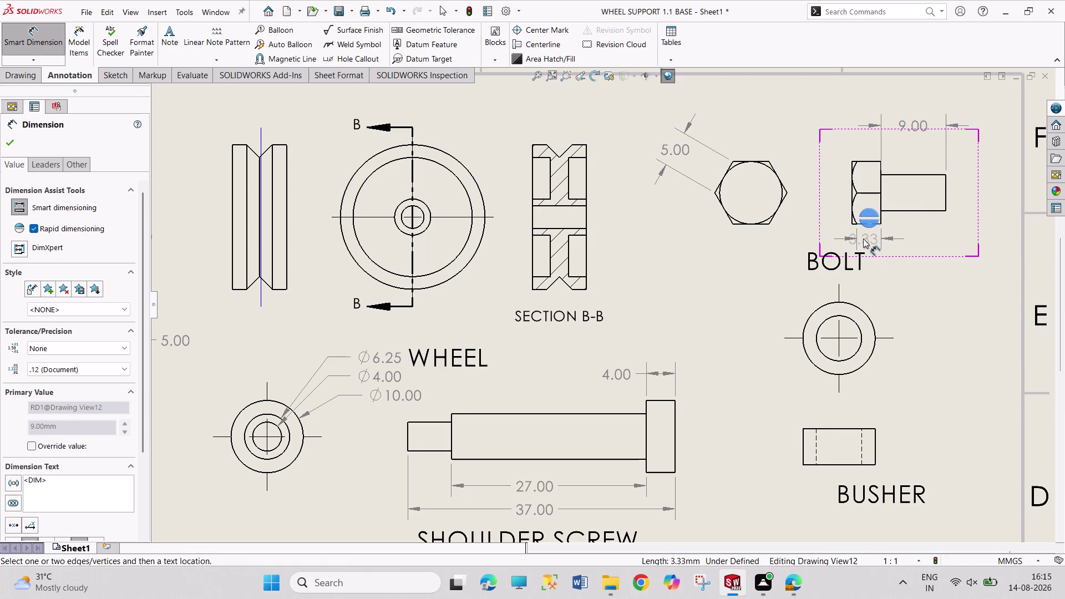
key(Escape)
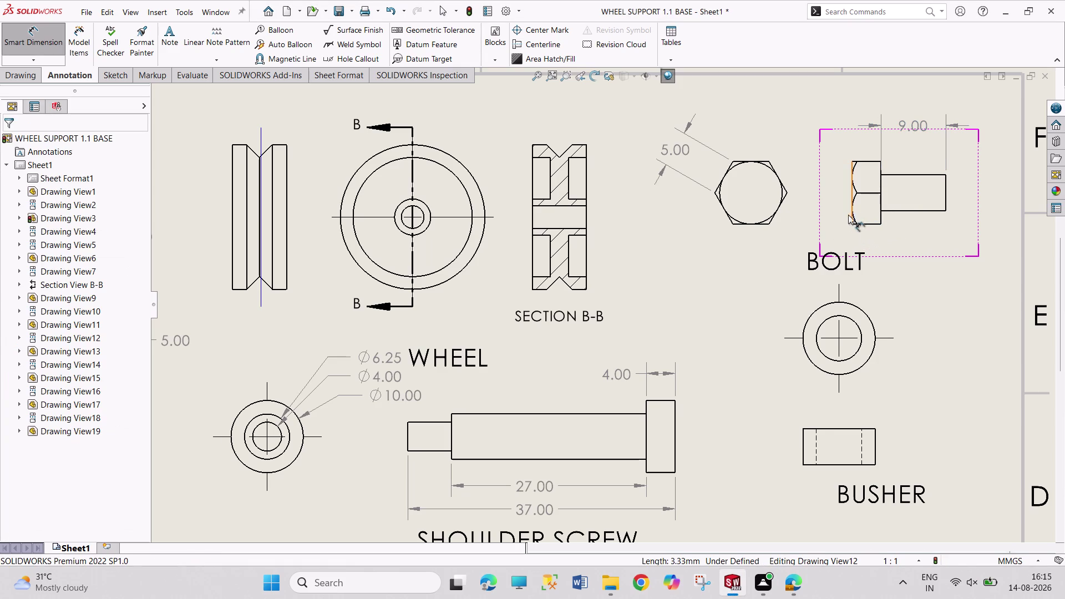
click(850, 198)
click(879, 200)
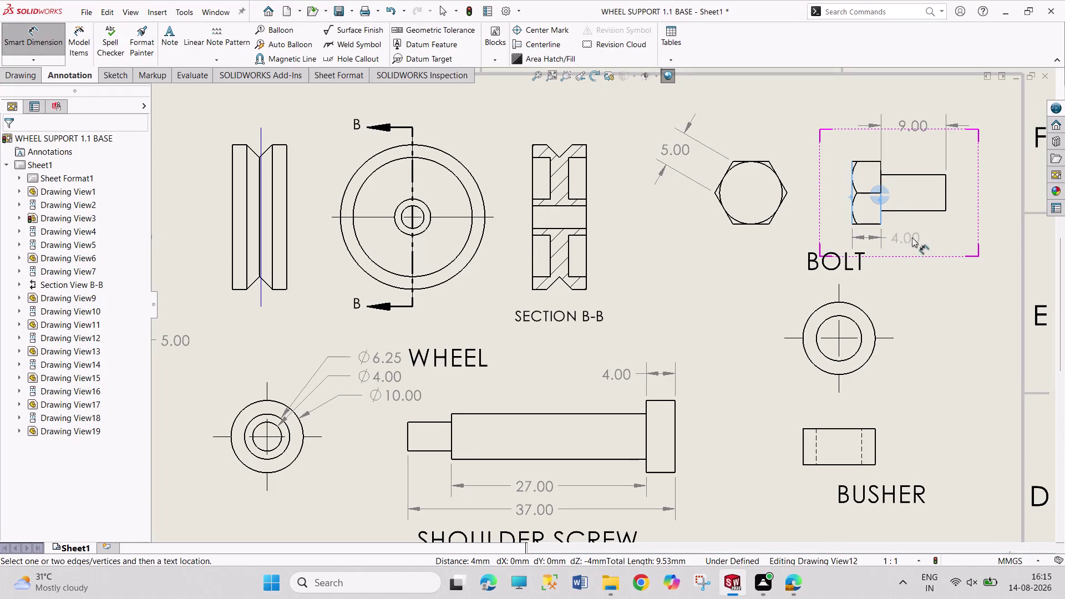
click(923, 239)
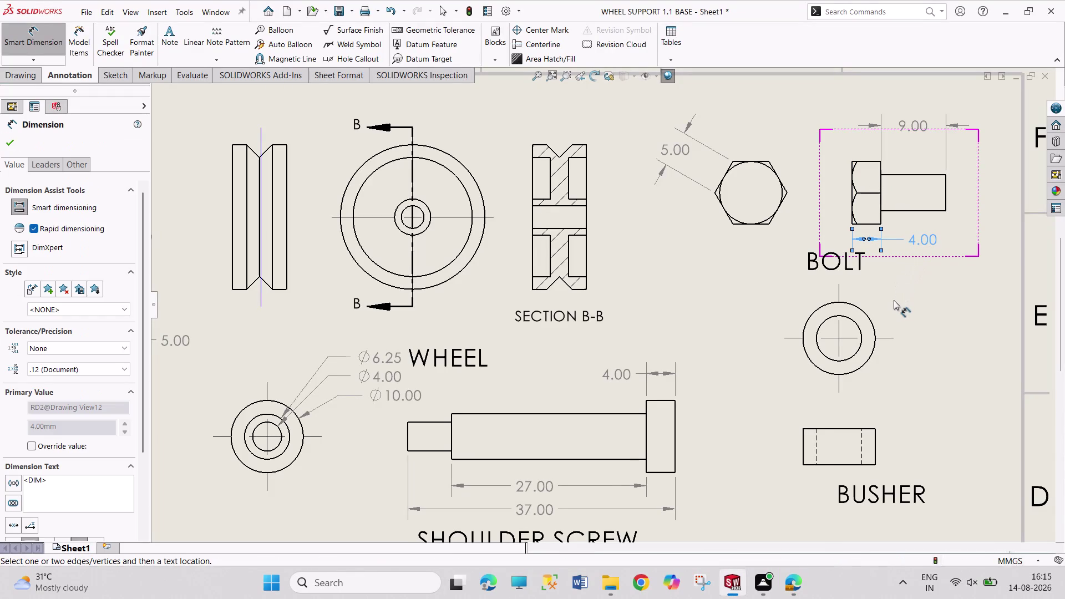
click(861, 332)
click(863, 331)
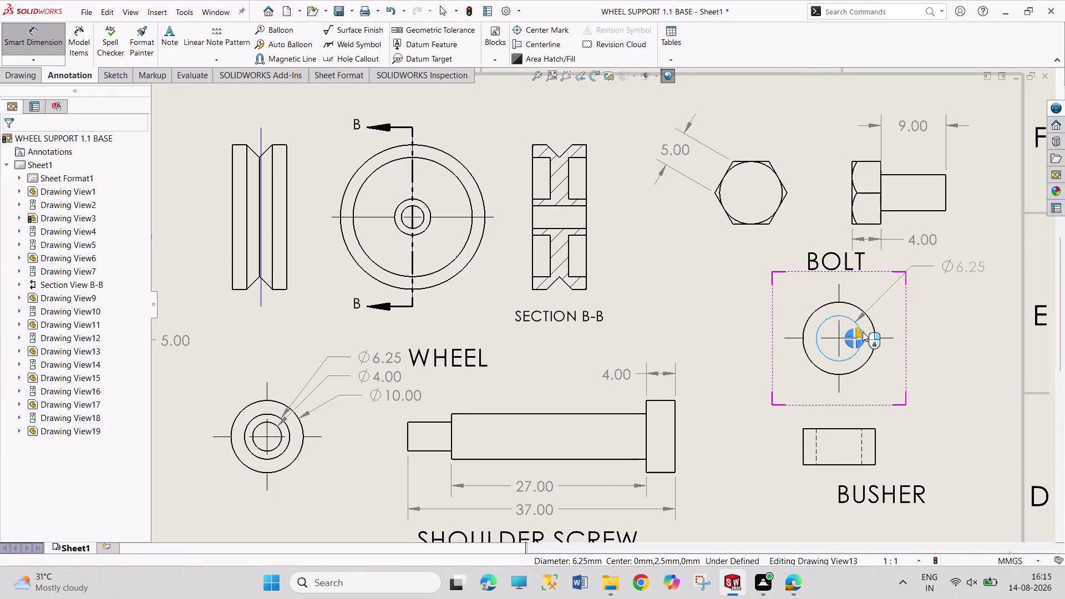
Add the Ø6.25 inner diameter to the round view and the Ø5.00 bolt shank diameter.
click(946, 191)
click(949, 193)
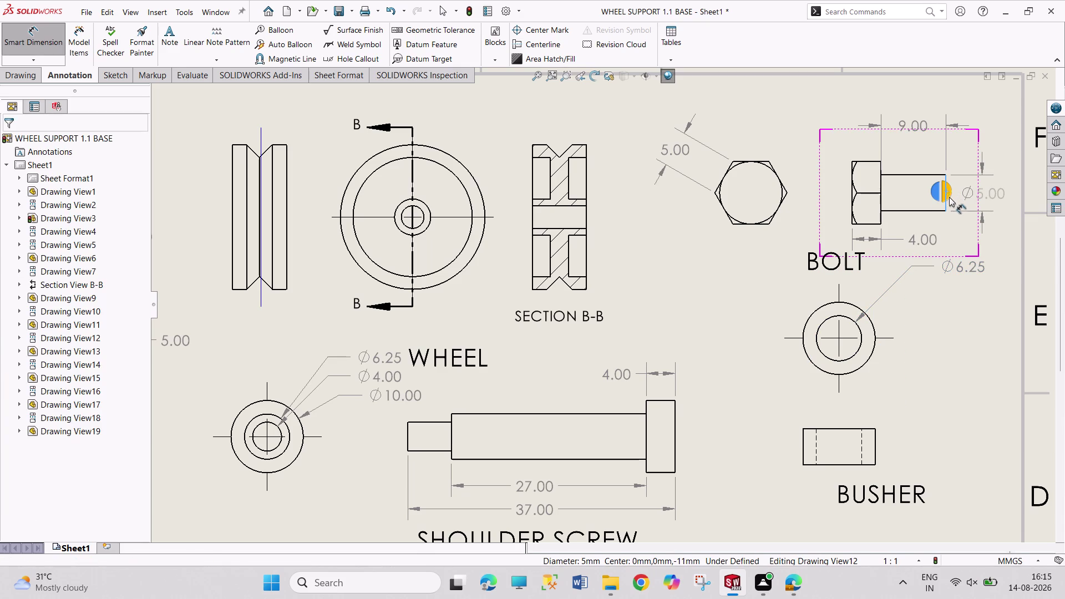
click(875, 341)
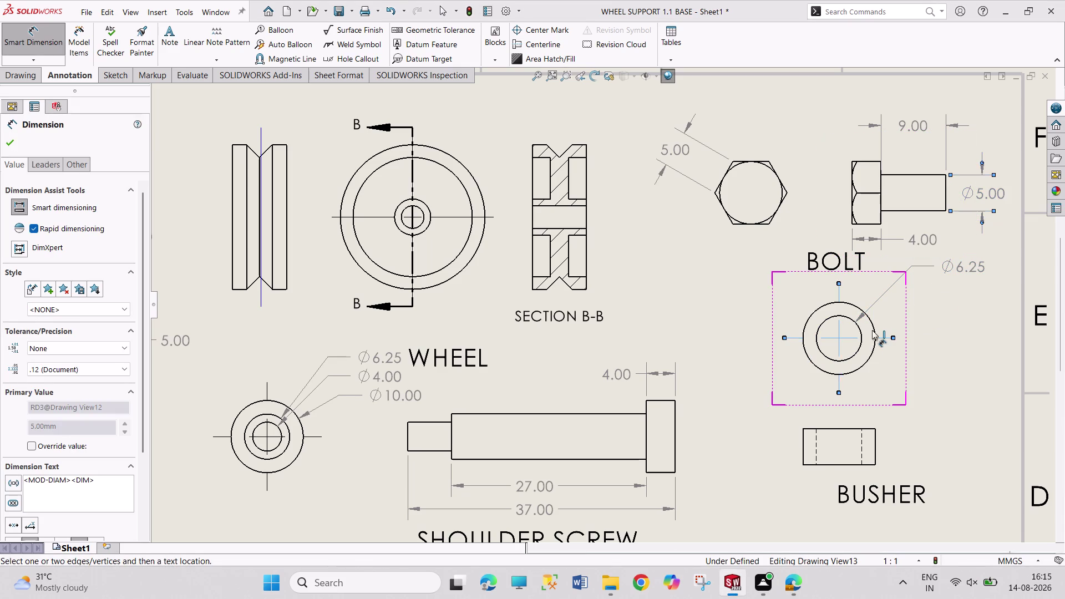
Add the Ø10.00 outer diameter to the round view, placing its label below Ø6.25.
click(872, 327)
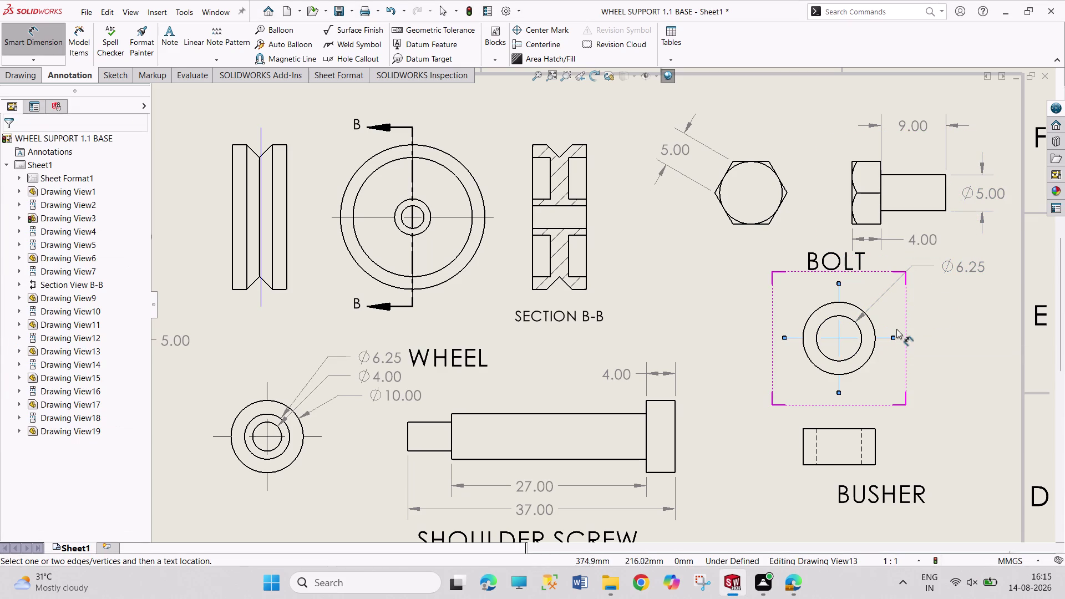
click(874, 325)
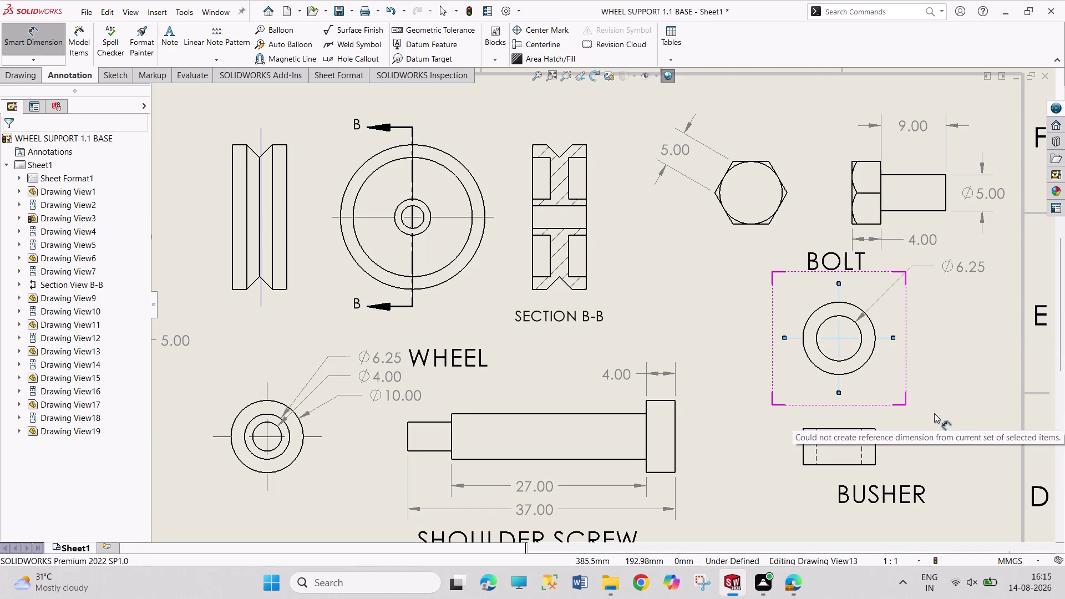
click(46, 38)
click(49, 42)
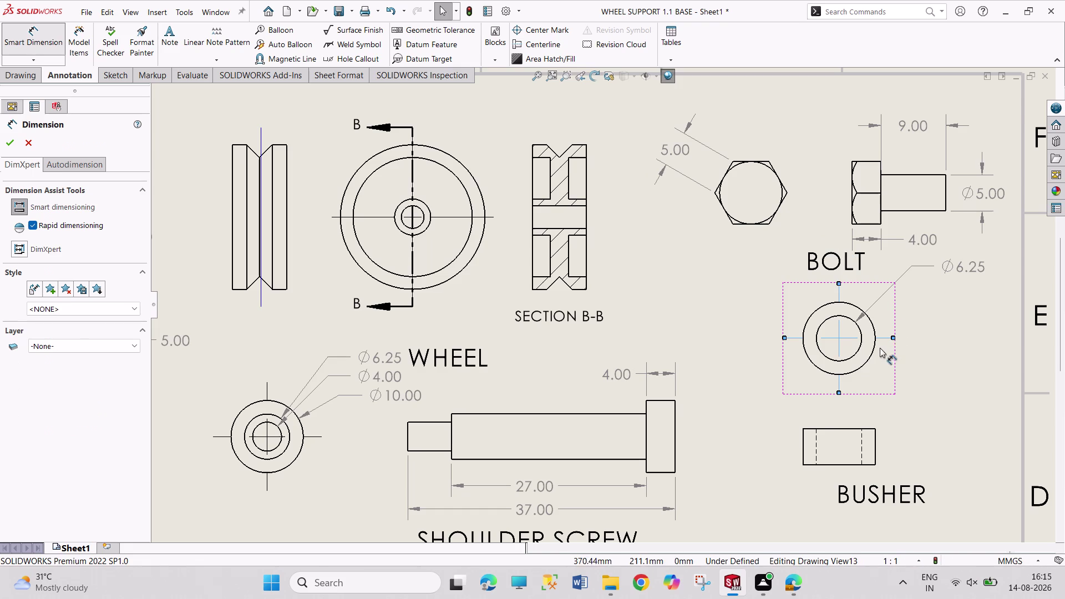
click(874, 346)
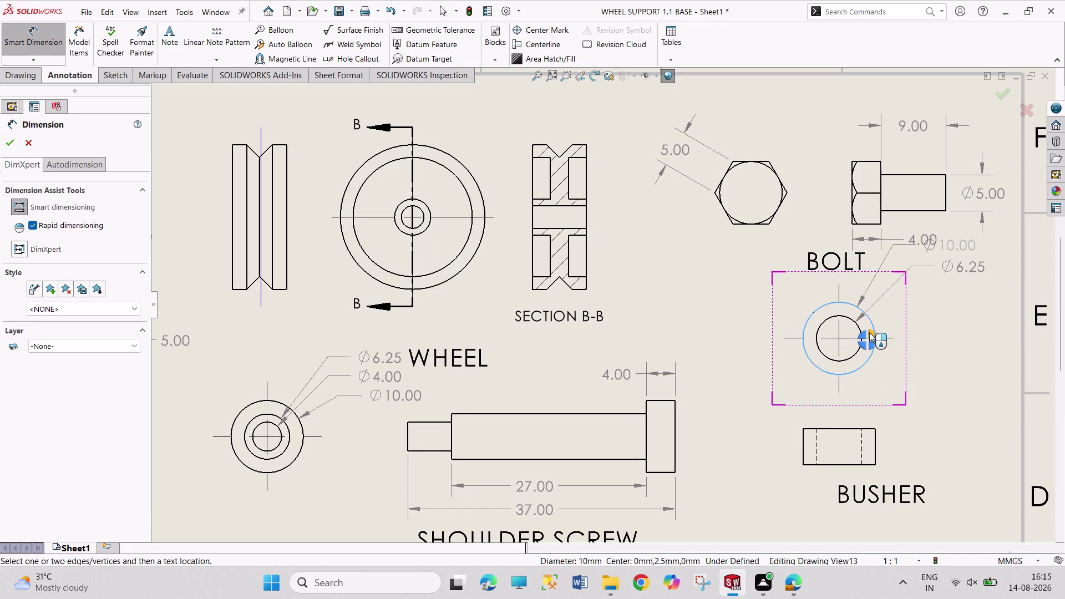
click(871, 334)
drag(953, 241, 965, 282)
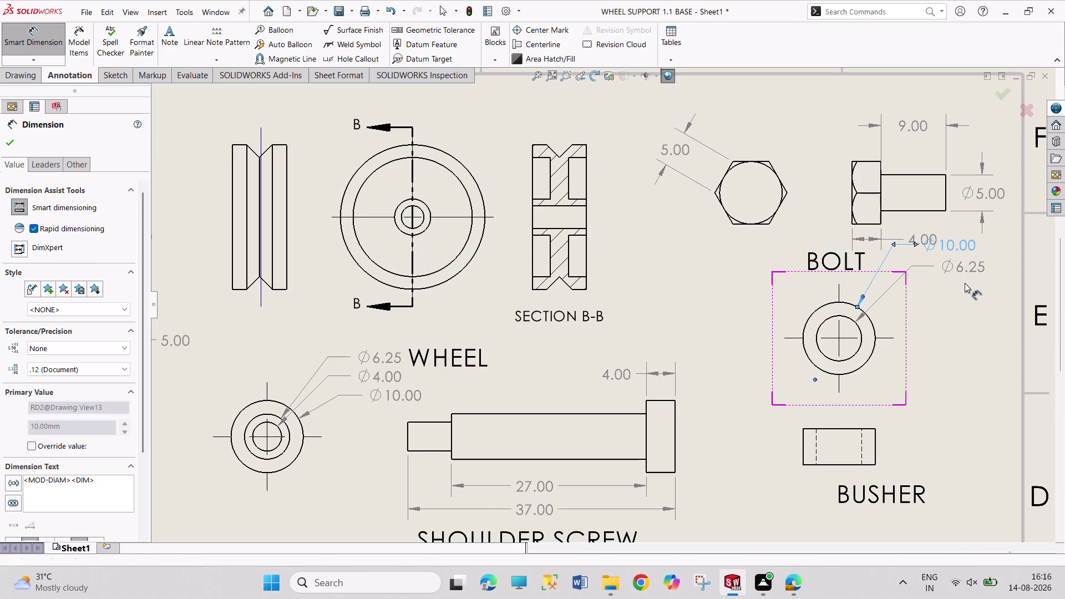
drag(965, 282, 965, 296)
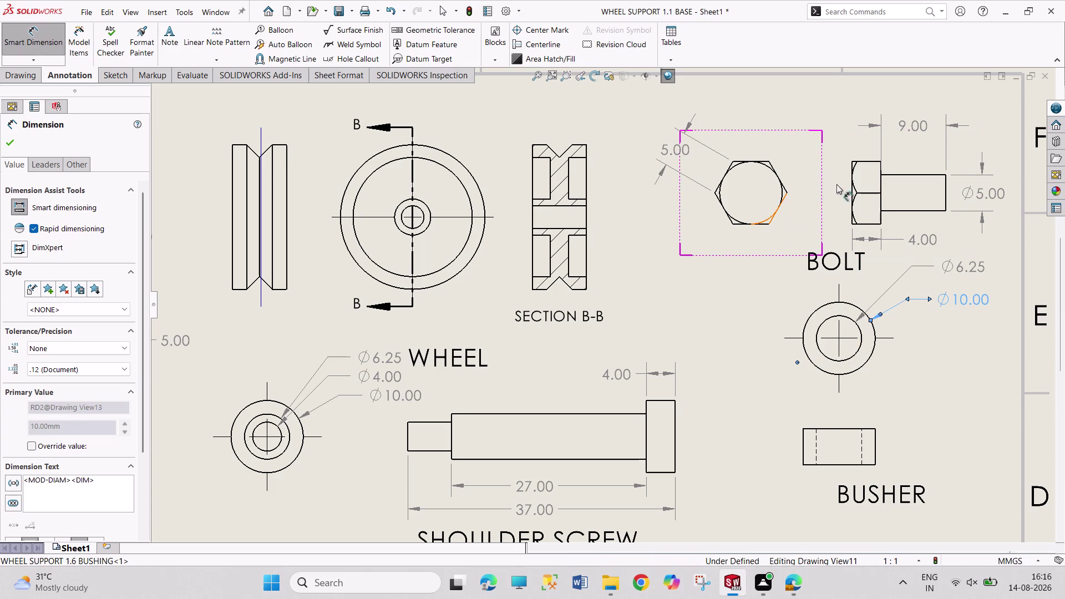
middle_drag(930, 430, 919, 388)
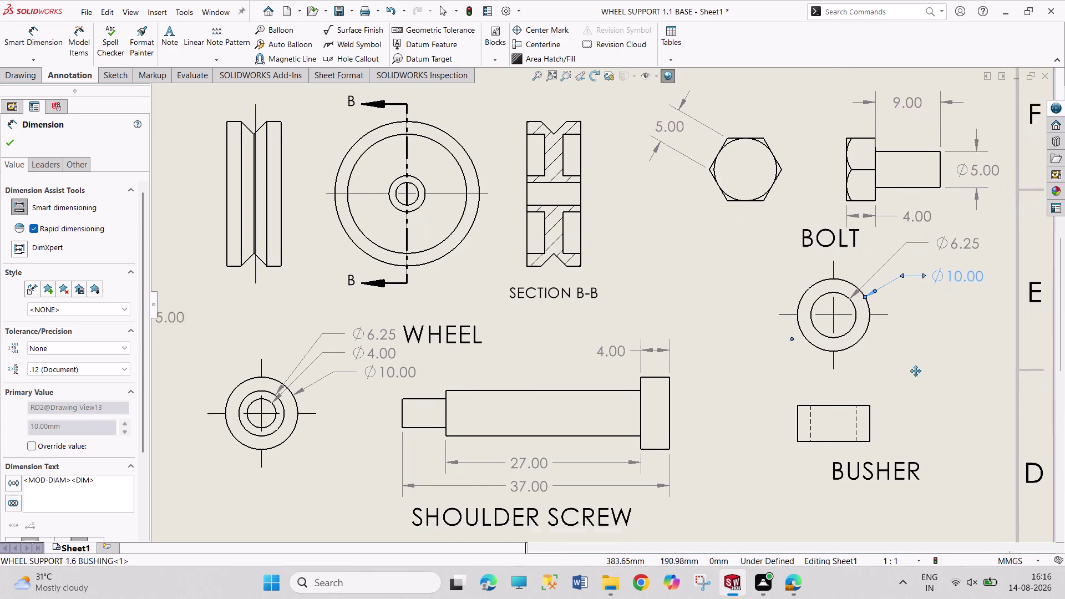
Dimension the busher side view's end edge as 5.00.
middle_drag(920, 388, 910, 329)
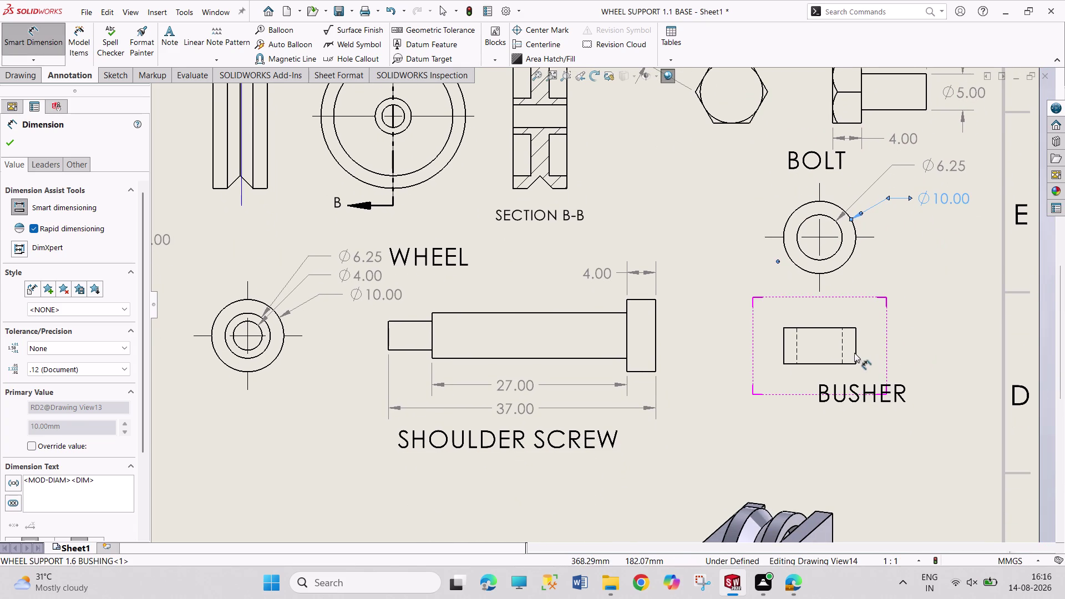
click(855, 353)
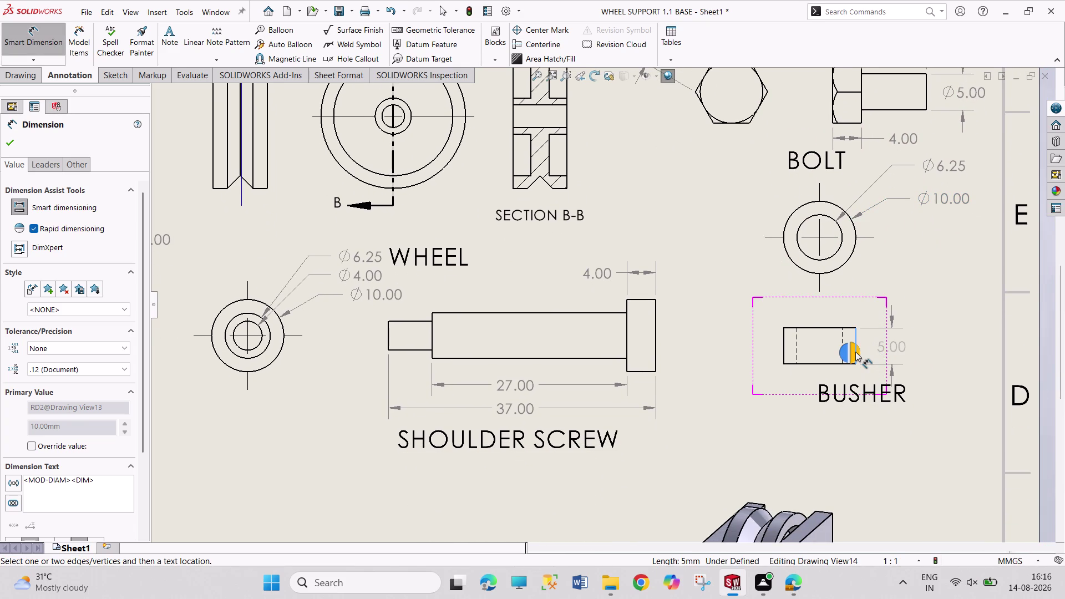
click(856, 352)
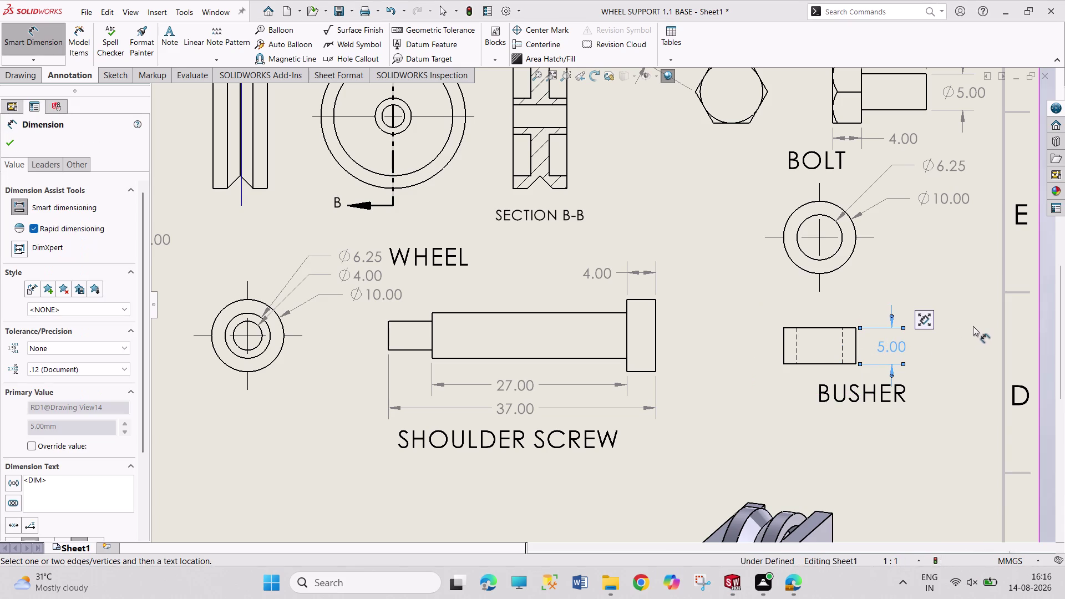
Pan the sheet across the assembly view until Section B-B is centered.
middle_drag(946, 253, 946, 309)
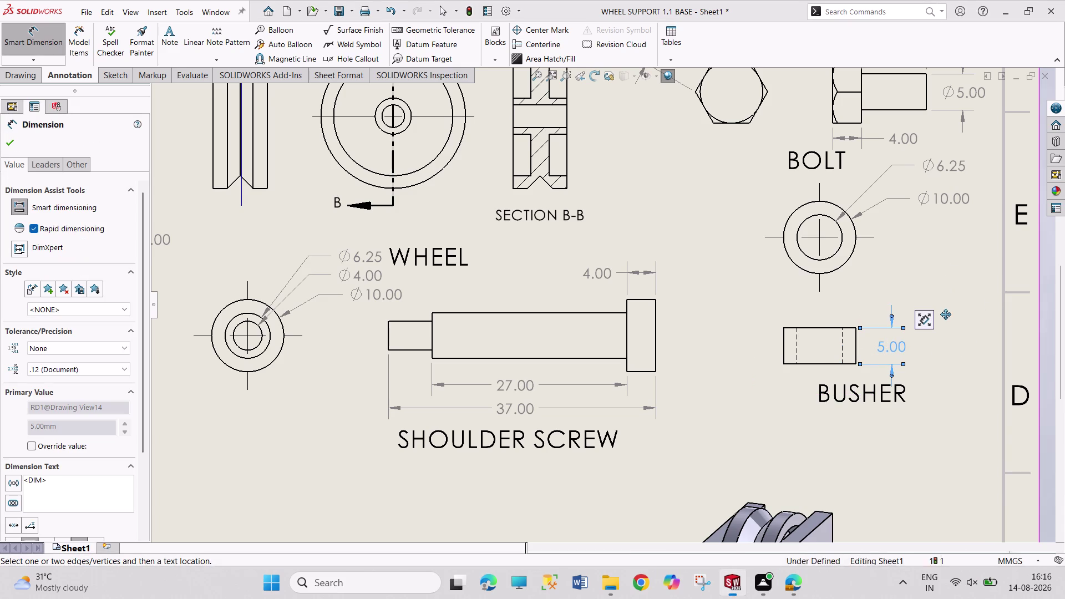
middle_drag(946, 309, 946, 354)
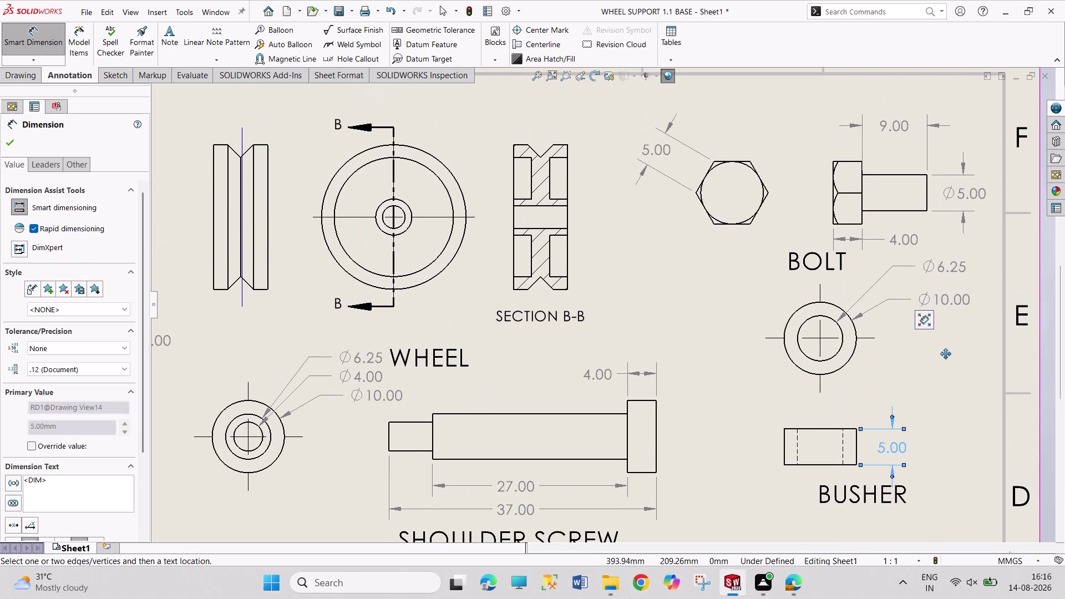
middle_drag(946, 354, 946, 266)
middle_drag(979, 331, 979, 332)
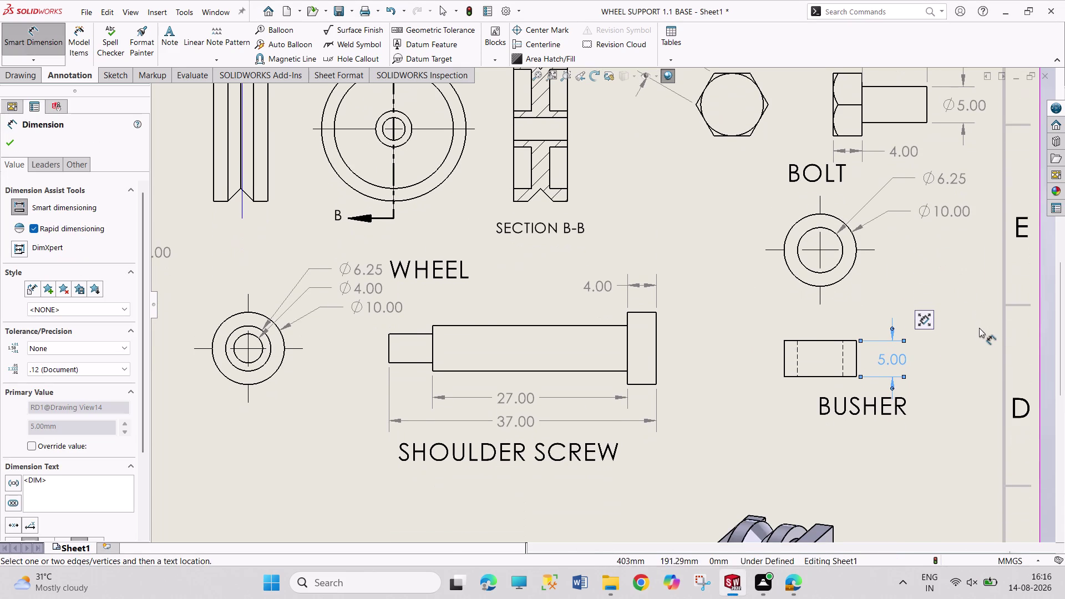
middle_drag(979, 332, 980, 242)
middle_drag(911, 373, 971, 317)
middle_drag(510, 439, 512, 439)
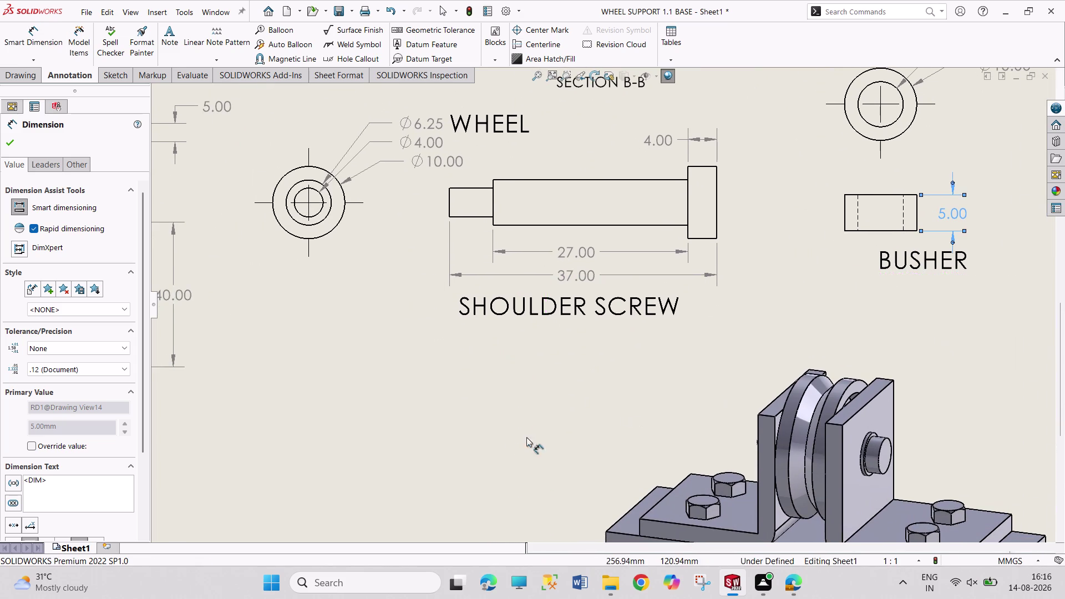
middle_drag(512, 440, 679, 539)
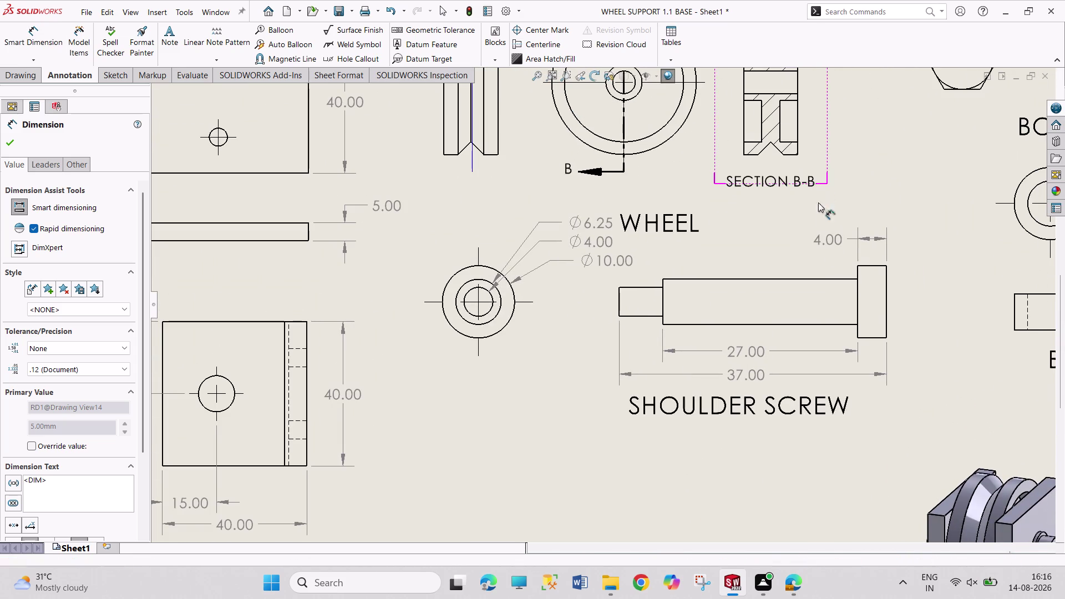
middle_drag(818, 205, 824, 392)
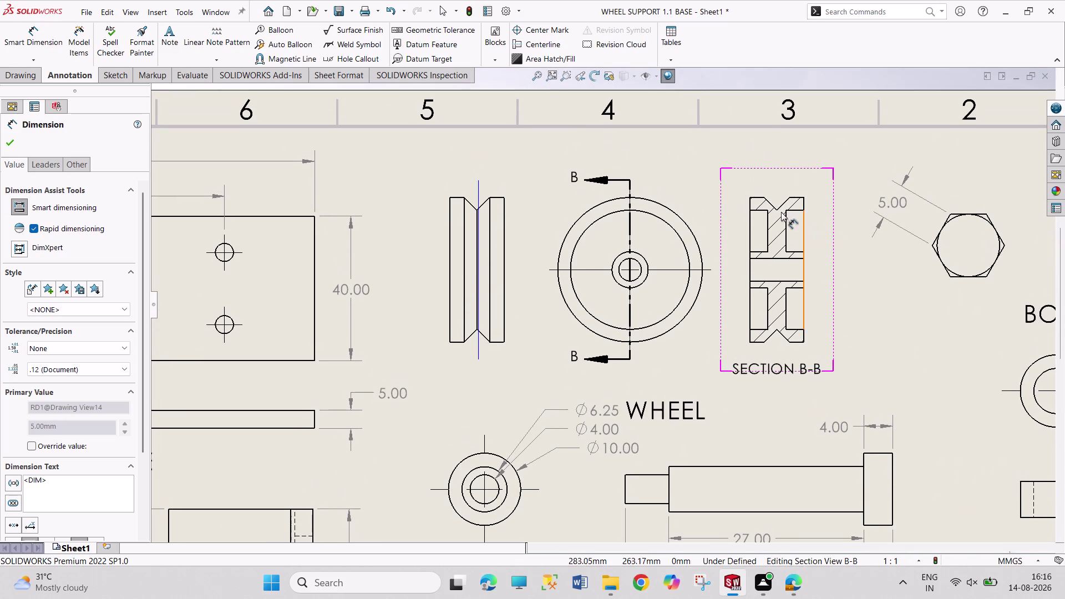
Dimension the angle between the V-groove's sloped edges as 90°.
click(772, 203)
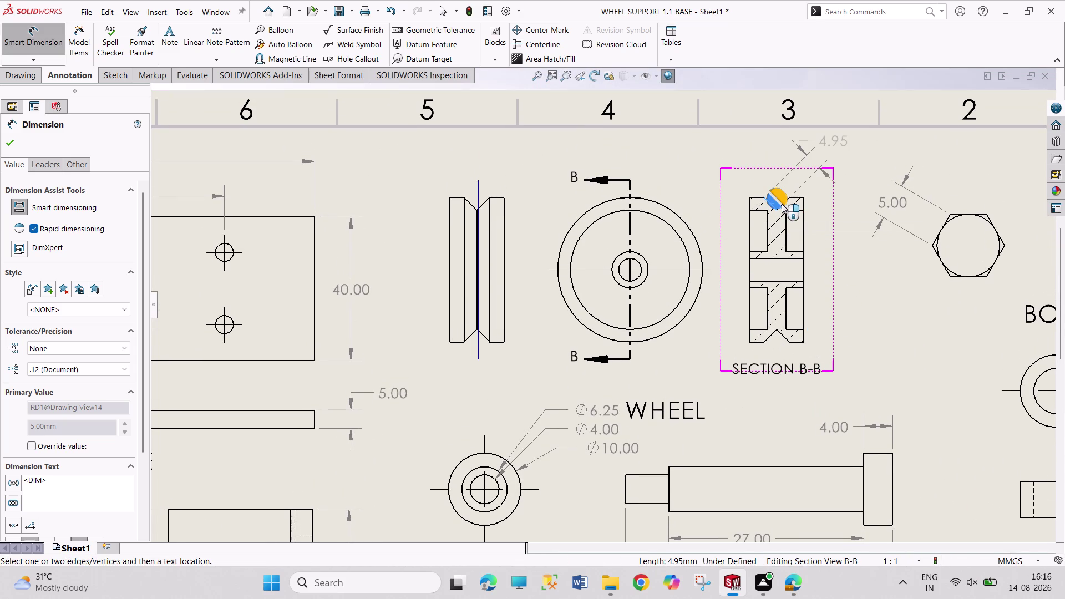
scroll(up, 3)
scroll(down, 3)
scroll(down, 3)
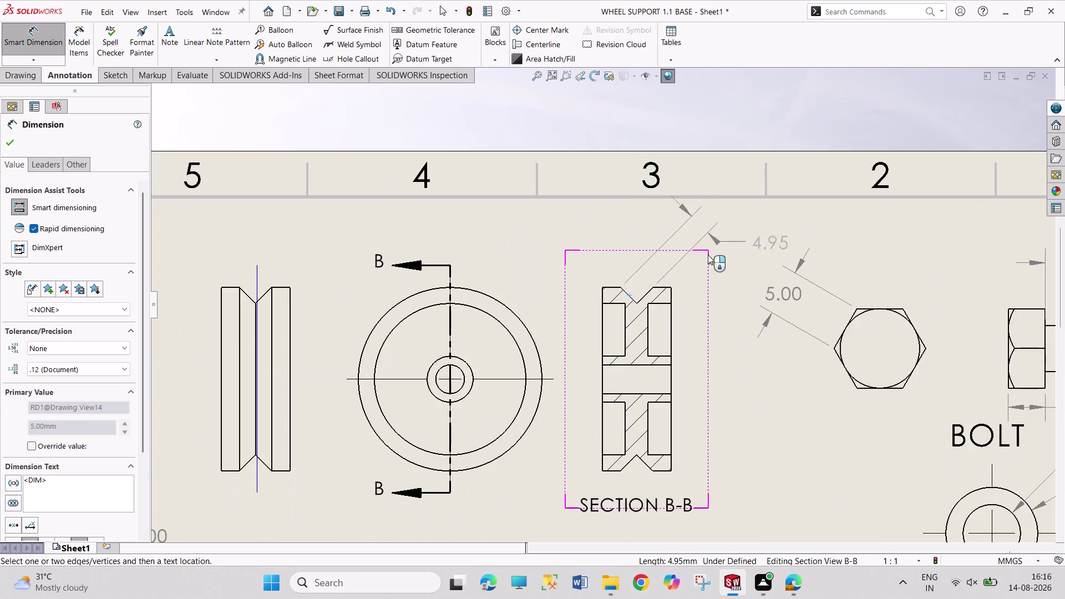
scroll(down, 3)
scroll(down, 3)
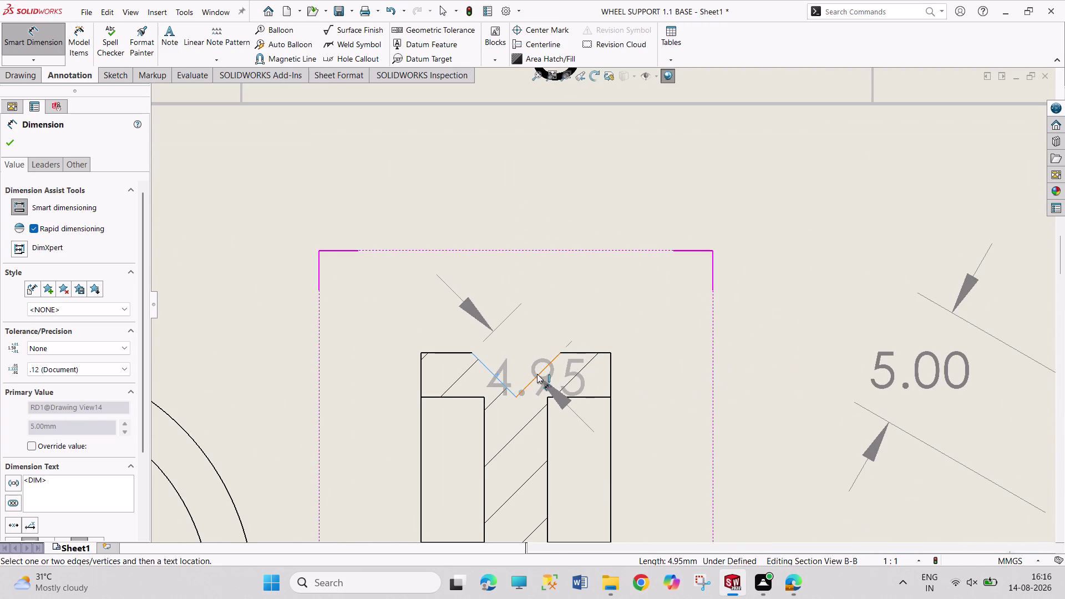
click(535, 376)
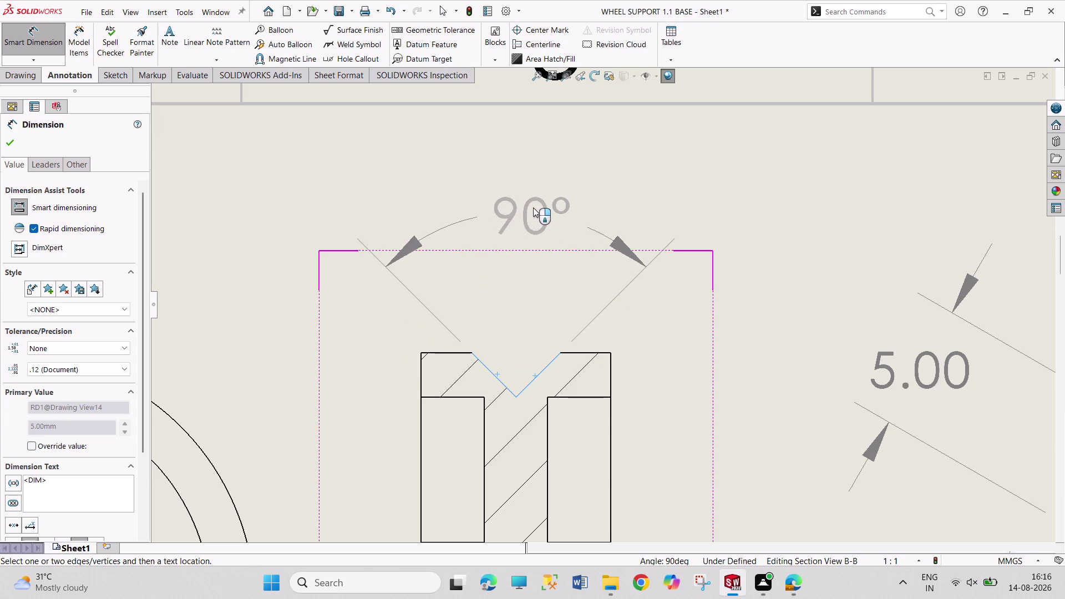
click(534, 204)
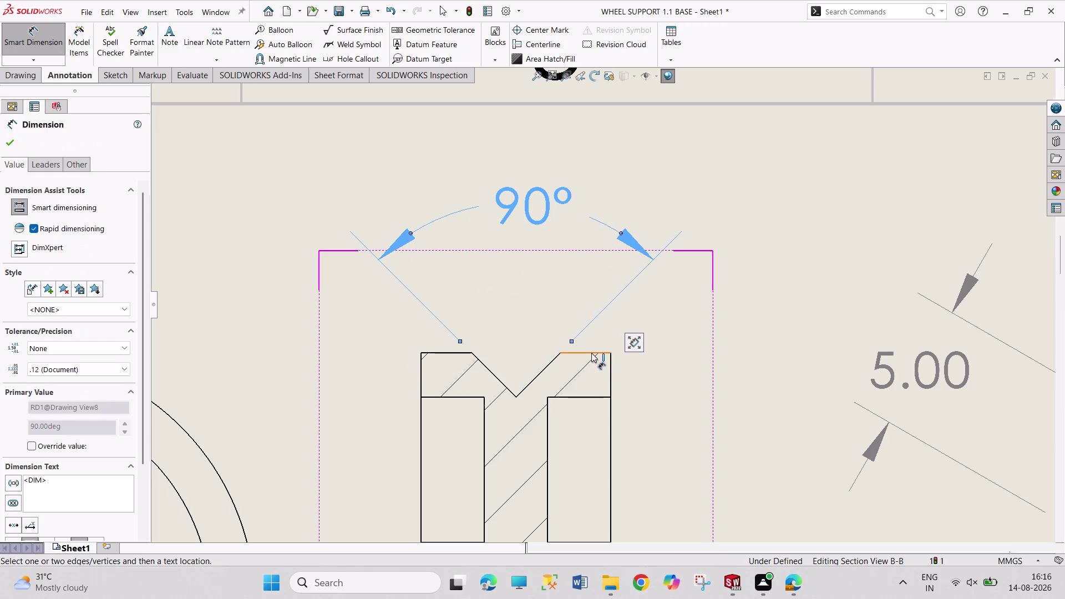
Add 4.00 width dimensions to the right and left flat top edges of the groove.
click(591, 353)
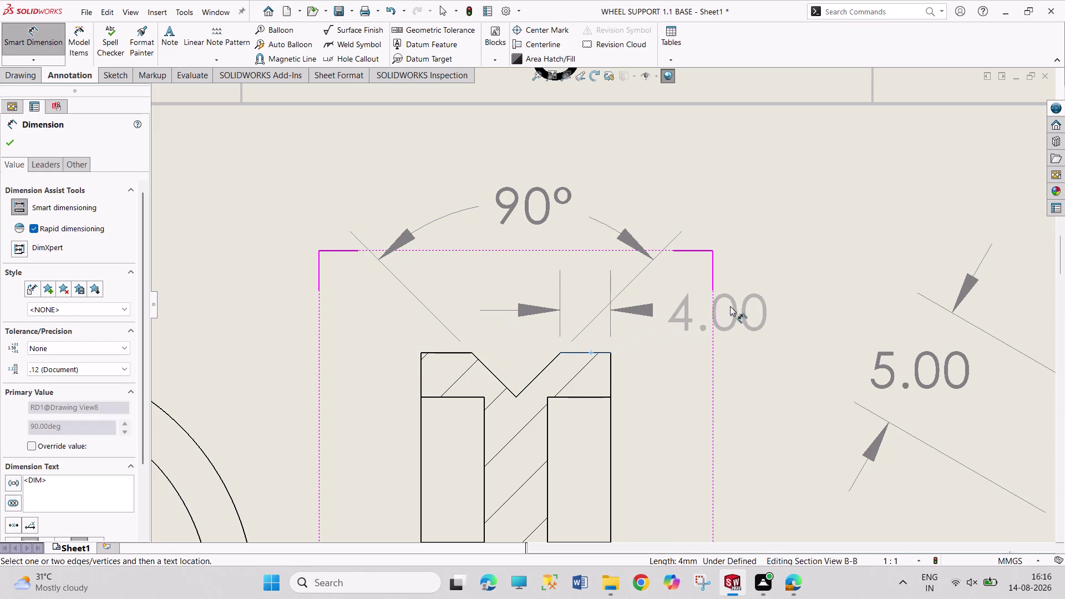
click(765, 302)
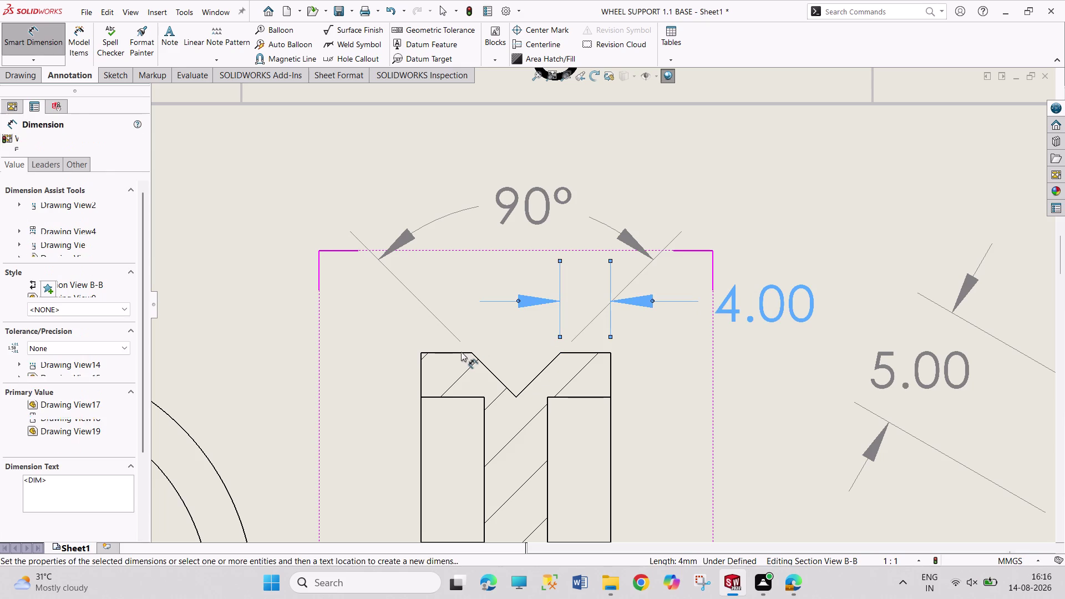
click(458, 353)
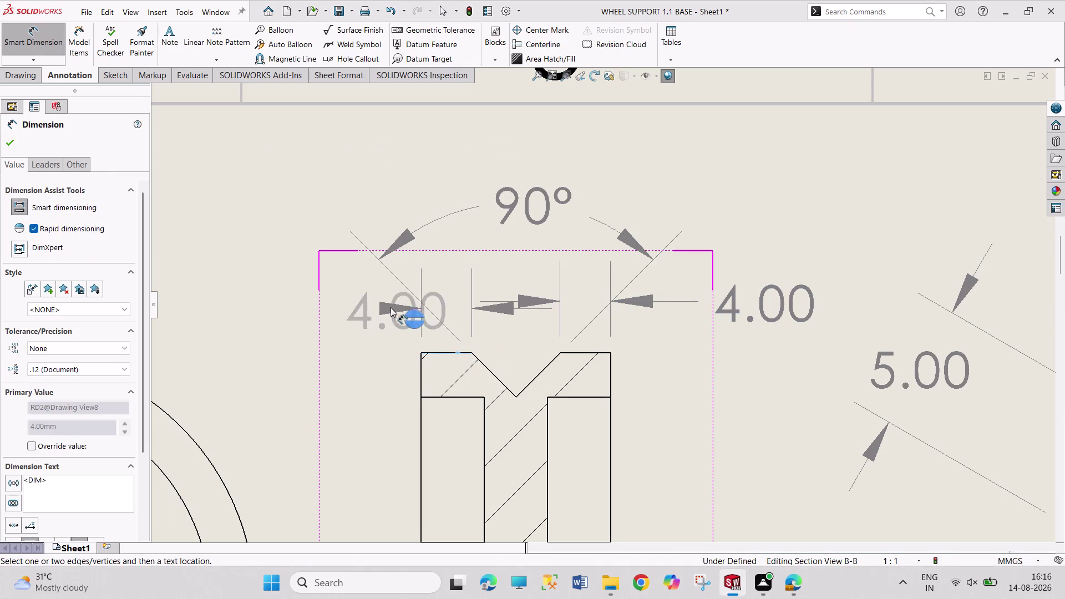
click(303, 303)
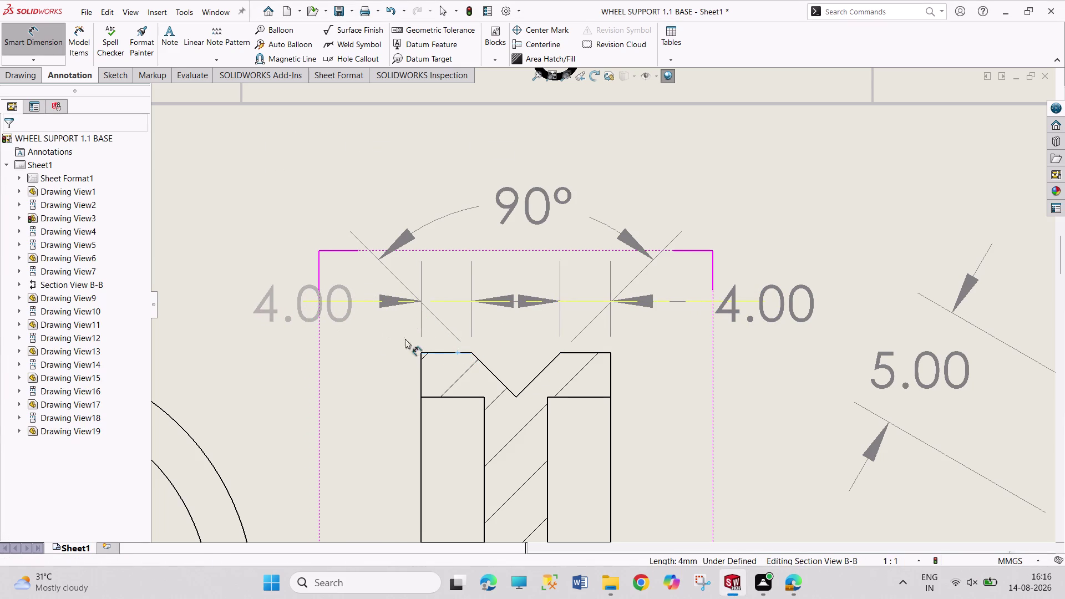
middle_drag(653, 453, 678, 301)
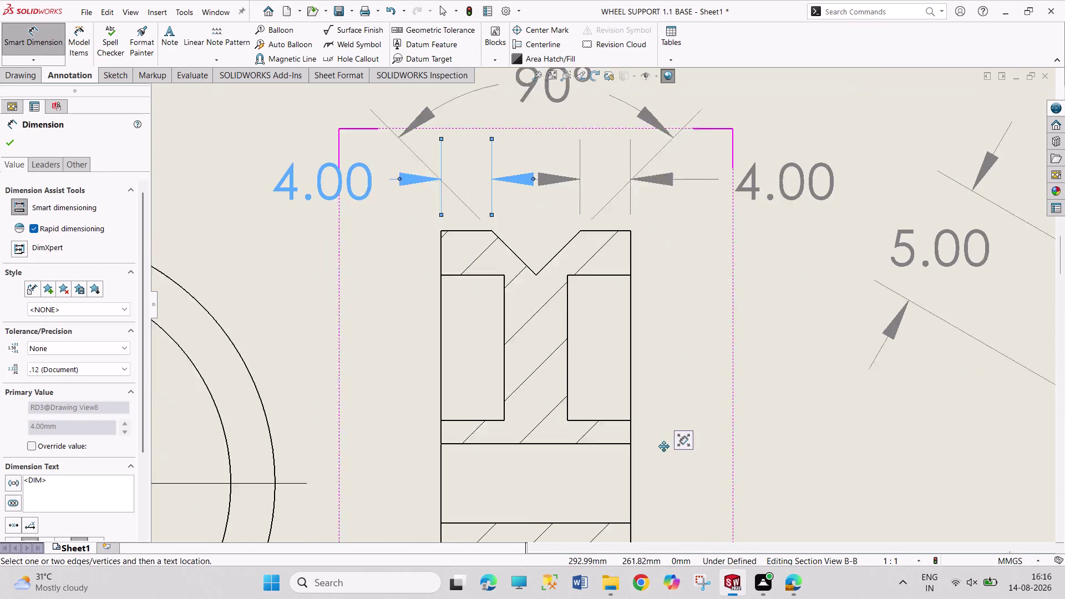
middle_drag(665, 447, 708, 439)
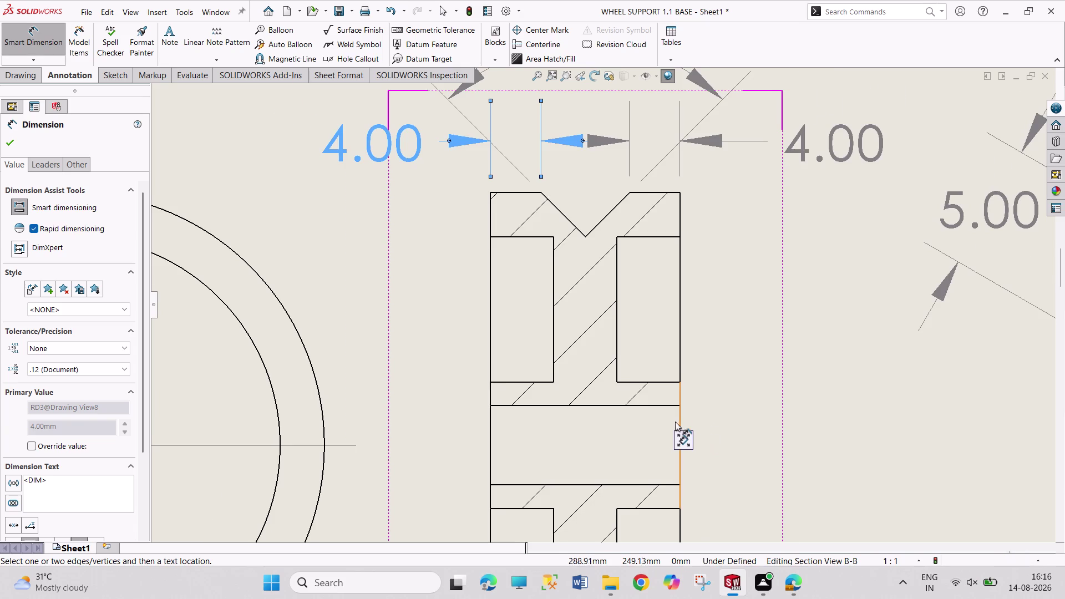
Add a 5.00 width dimension between the two lower vertical edges of Section B-B.
scroll(down, 3)
scroll(up, 3)
scroll(up, 3)
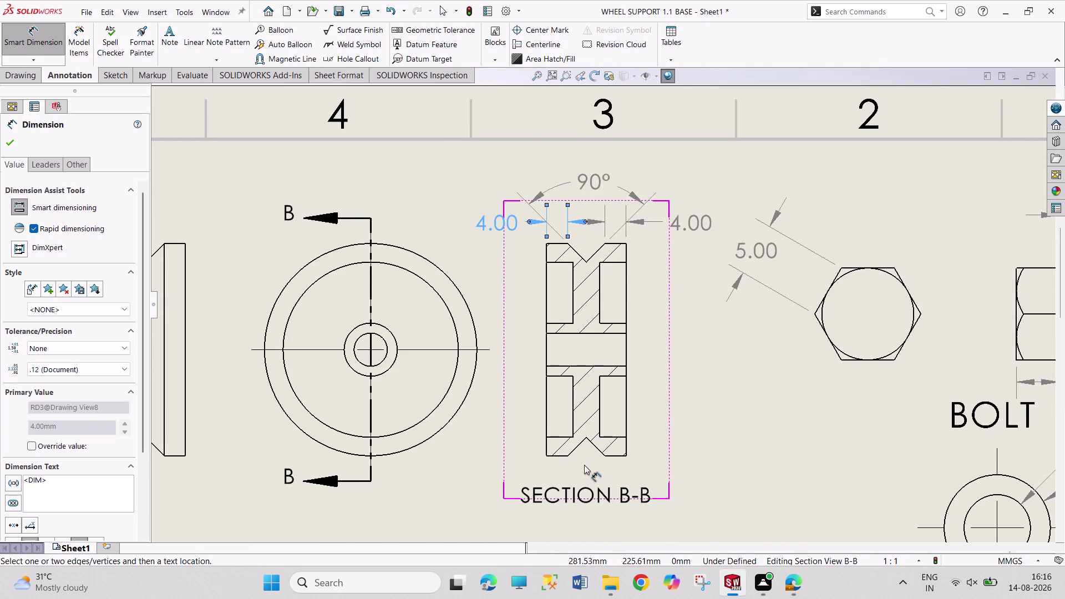
scroll(down, 3)
scroll(down, 3)
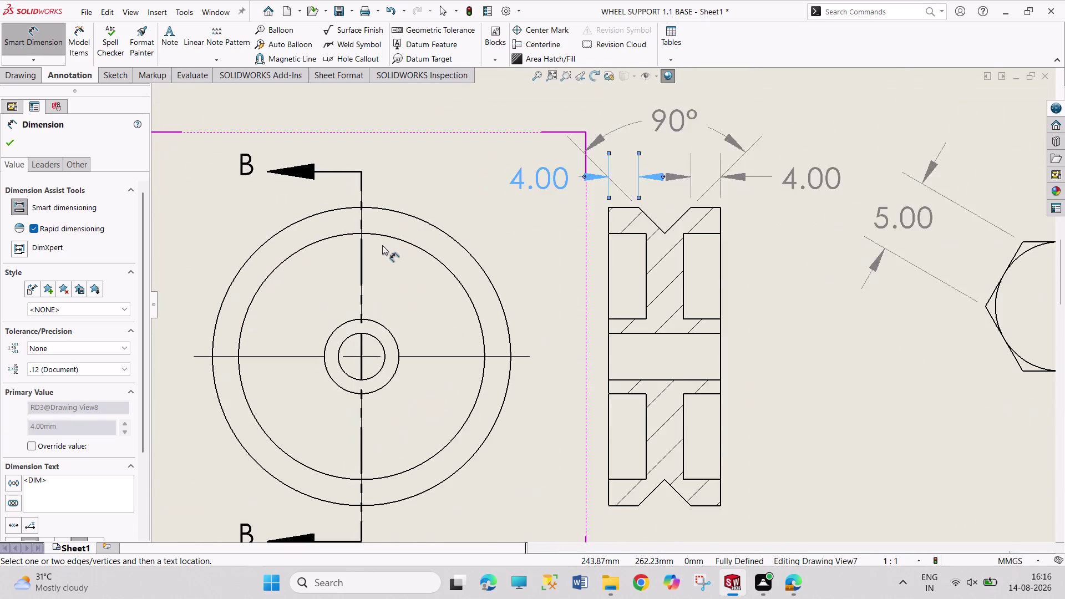
scroll(up, 3)
scroll(up, 3)
scroll(down, 3)
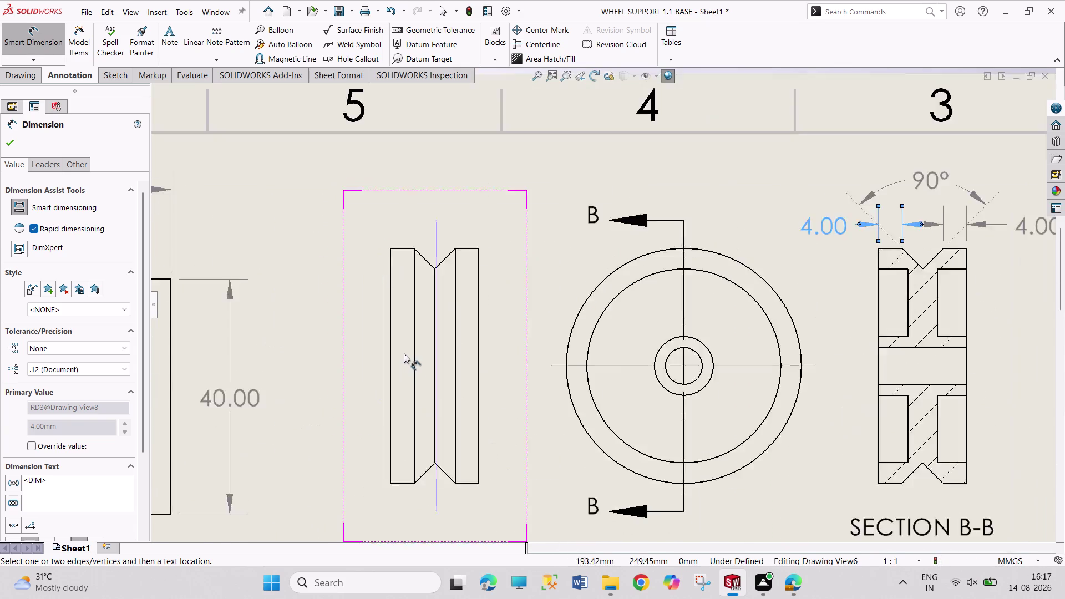
scroll(down, 3)
scroll(up, 3)
scroll(up, 3)
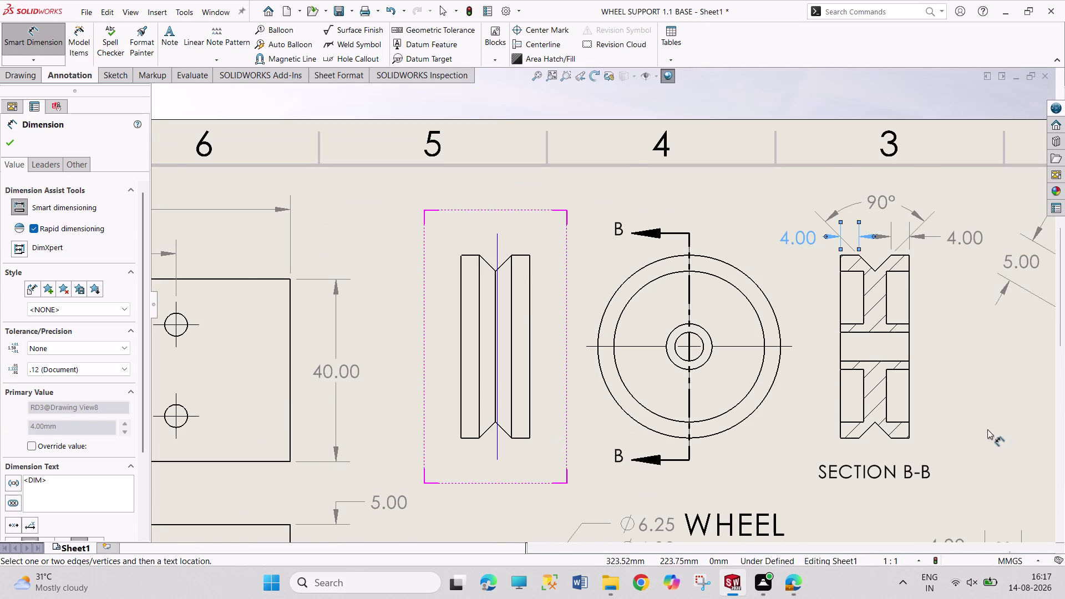
scroll(down, 3)
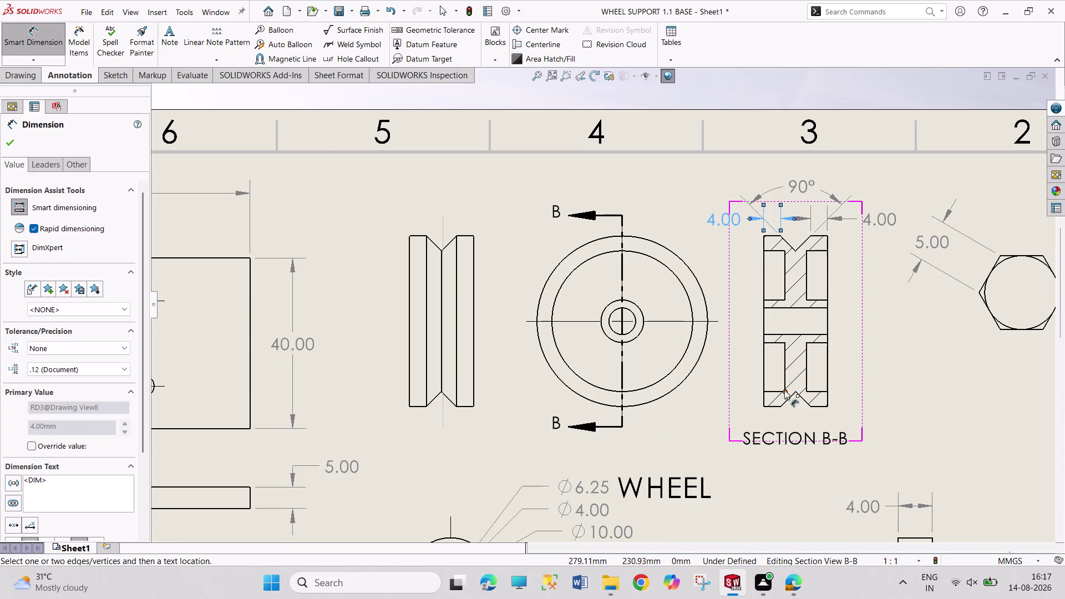
click(784, 380)
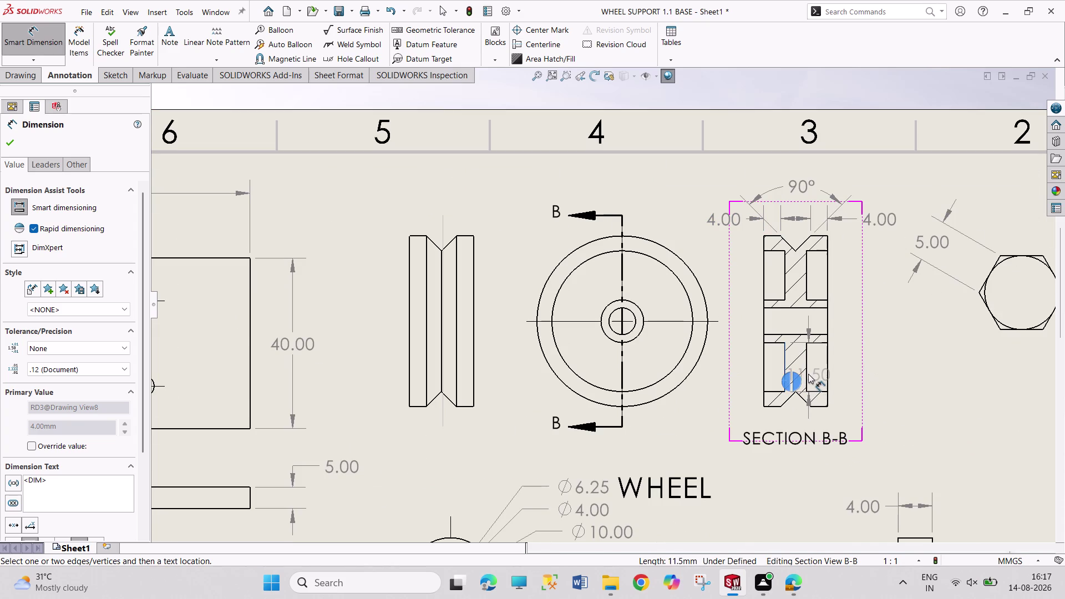
click(808, 374)
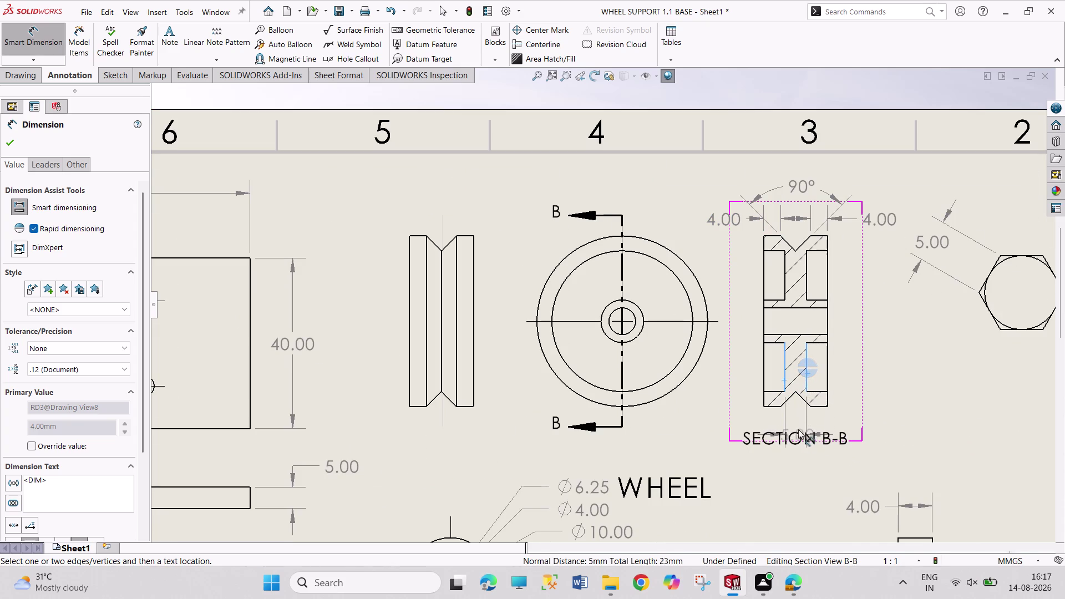
click(802, 455)
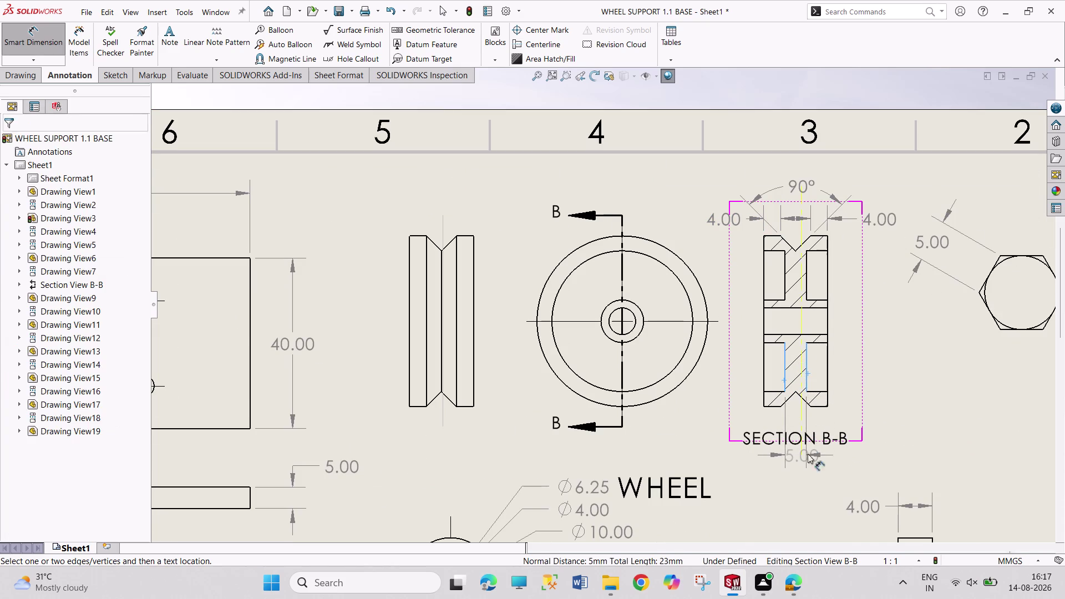
Settle the 5.00 dimension under the section and move the SECTION B-B label below it.
drag(830, 434, 826, 476)
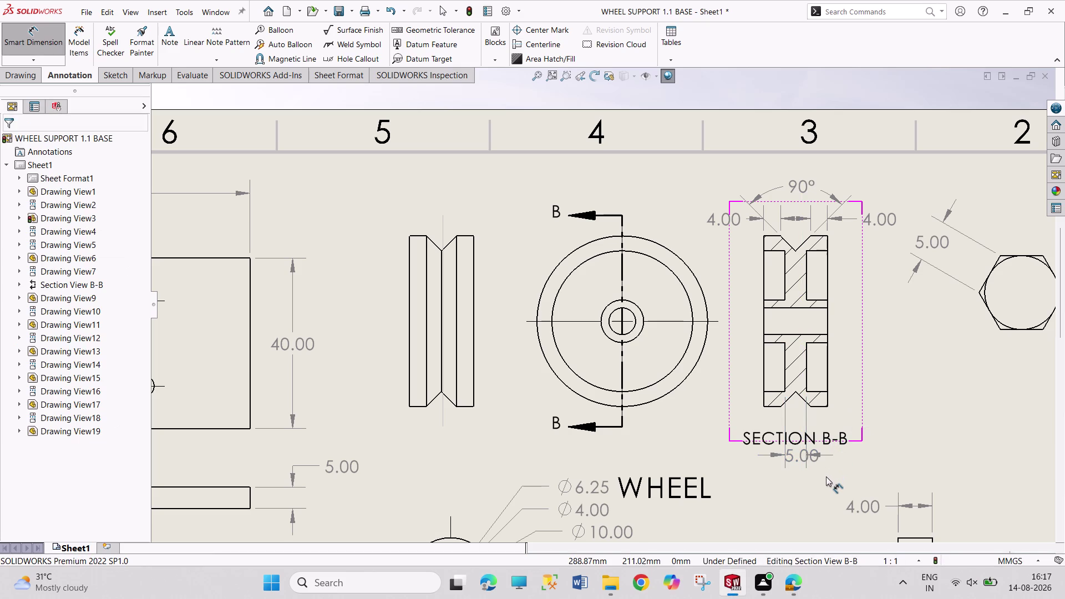
drag(826, 475, 826, 478)
drag(832, 438, 831, 465)
click(45, 44)
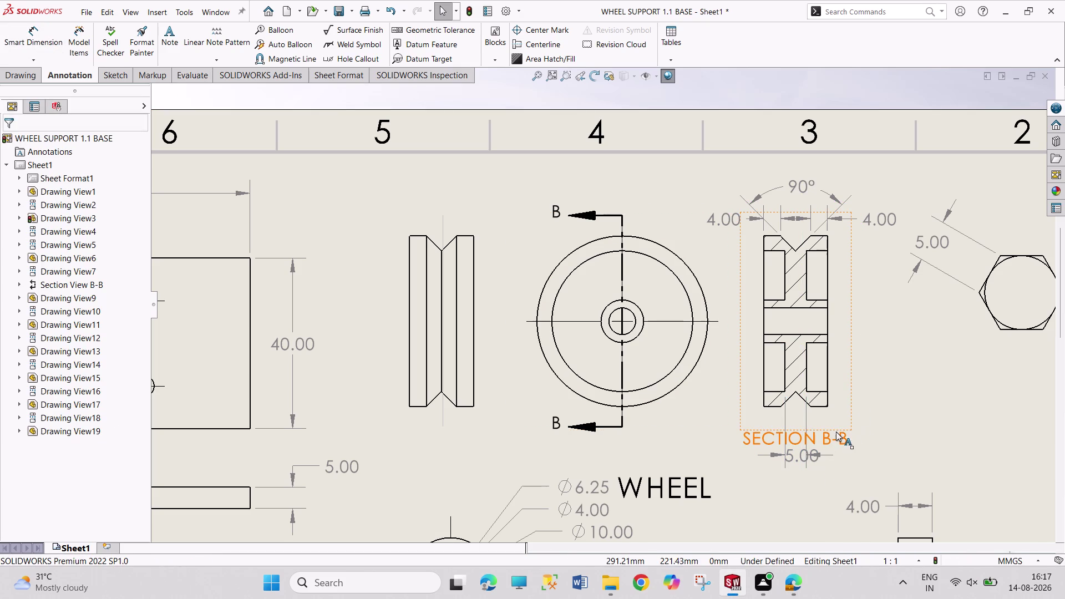
drag(836, 432, 835, 471)
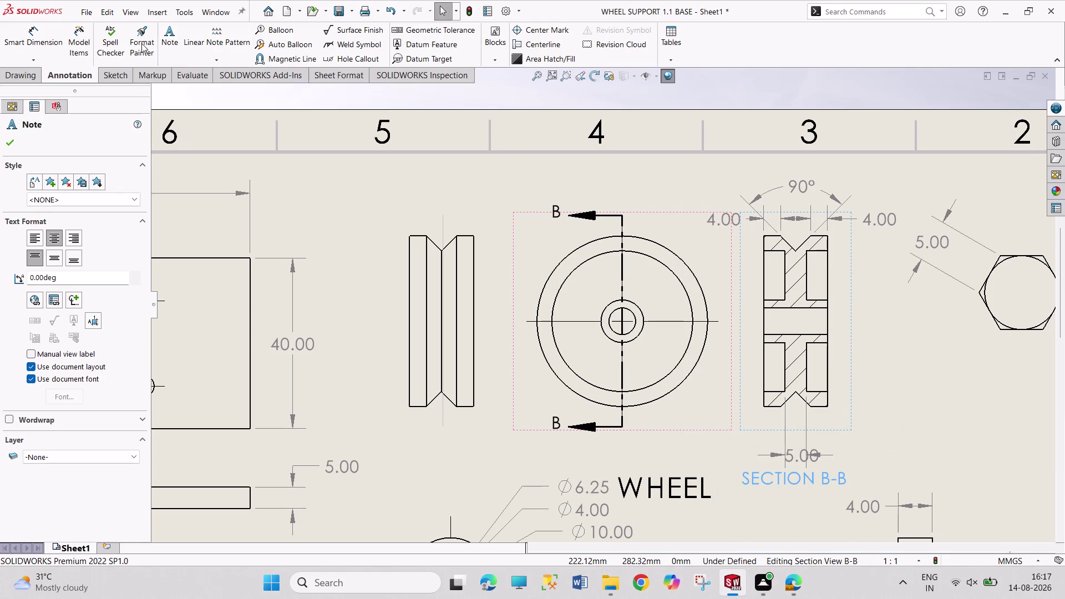
Dimension the section's outer left and right edges as 15.00, stacked beneath the 5.00.
click(32, 31)
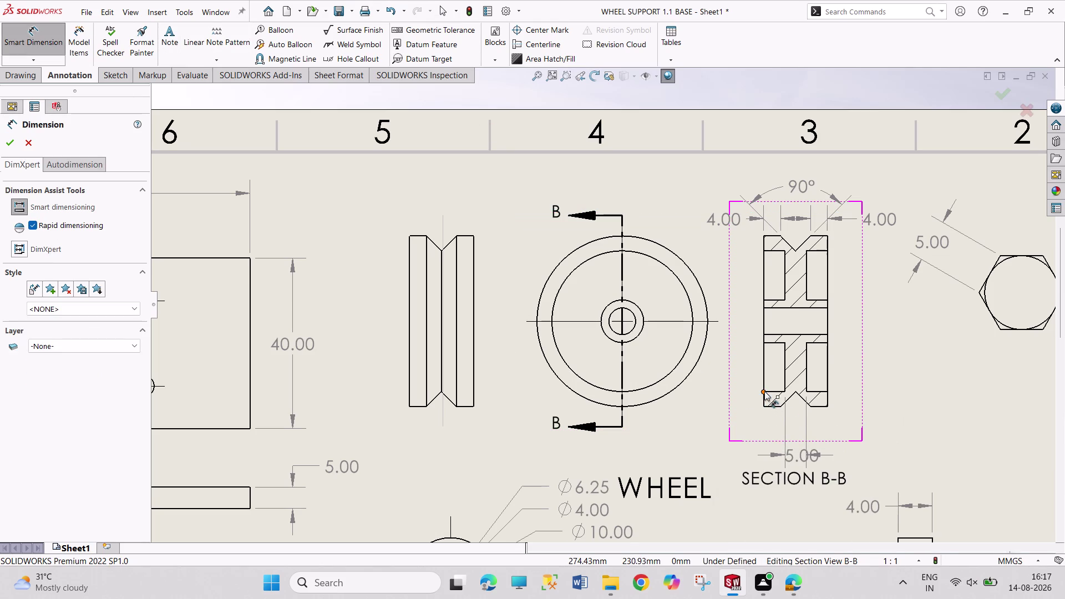
click(765, 375)
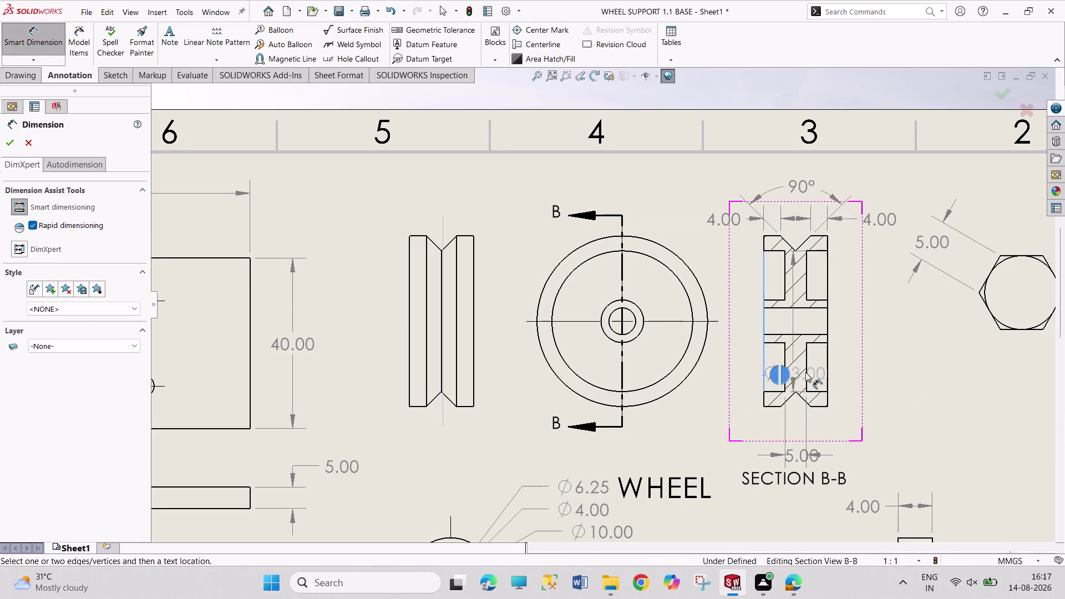
click(828, 373)
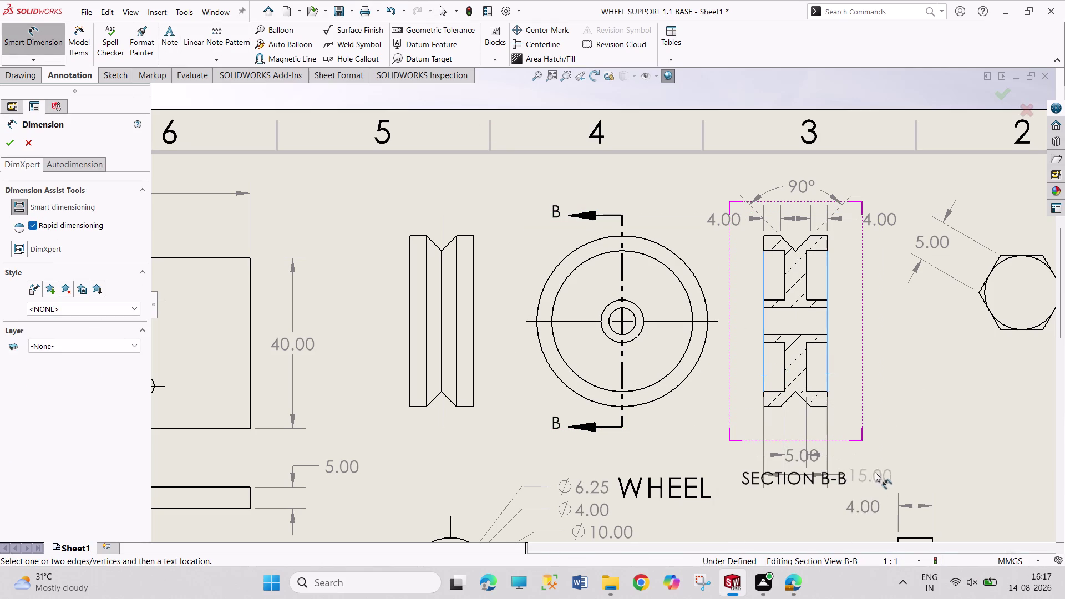
click(900, 467)
drag(795, 453, 809, 441)
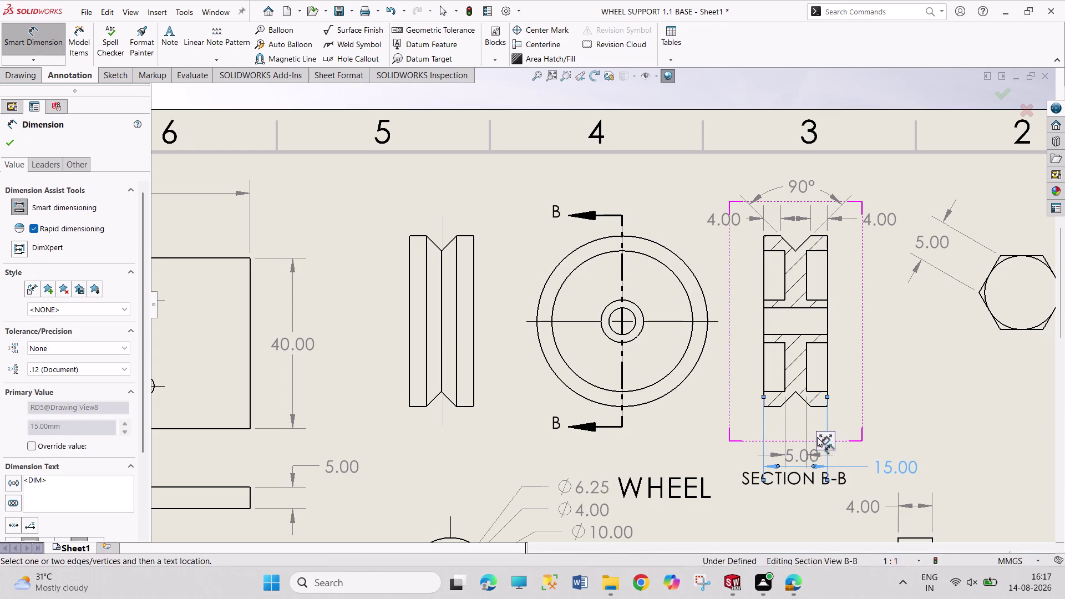
drag(809, 441, 874, 430)
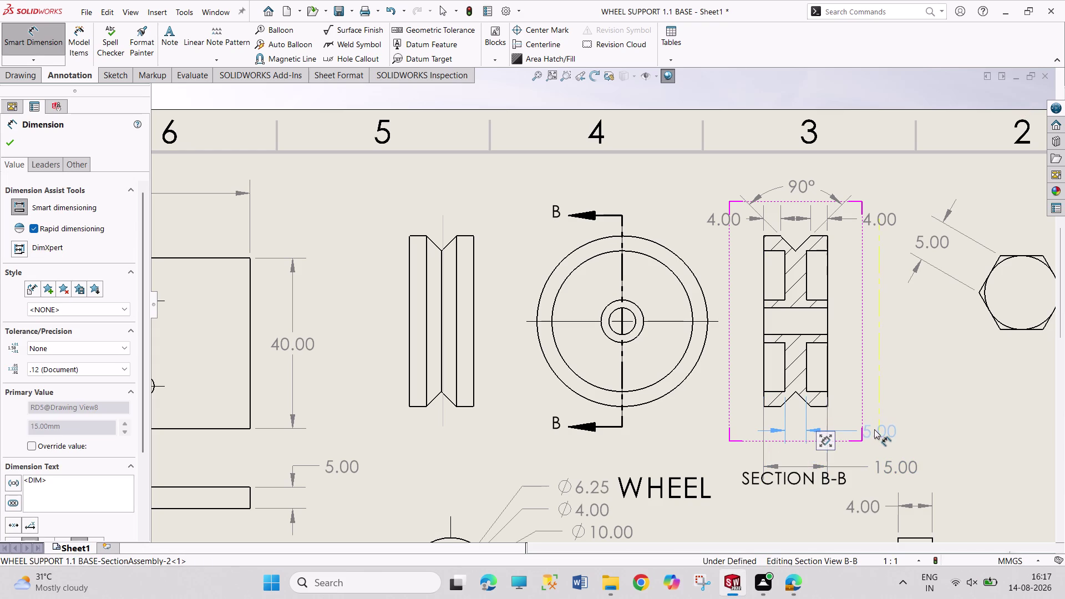
drag(888, 464, 881, 452)
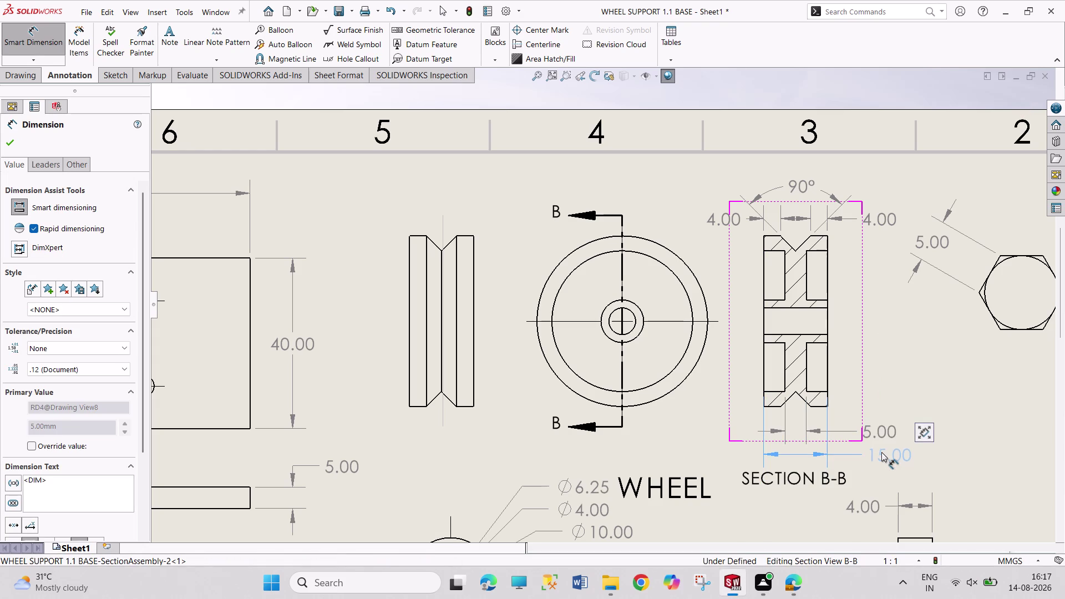
drag(882, 452, 884, 453)
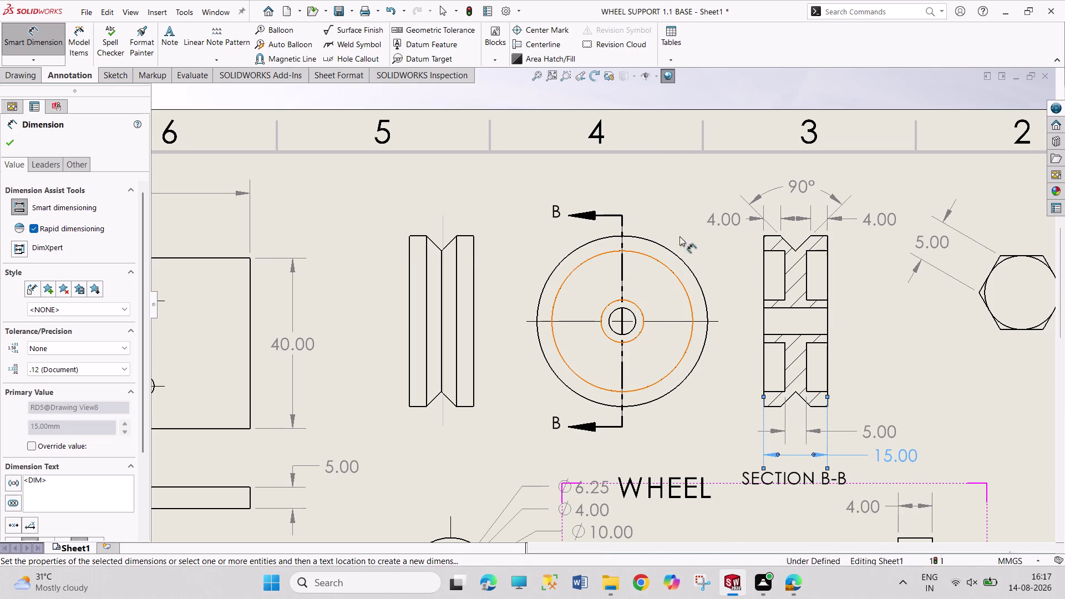
Dimension the wheel's centre hole as Ø6.25 and its hub as Ø10.00.
scroll(up, 3)
scroll(down, 3)
scroll(down, 3)
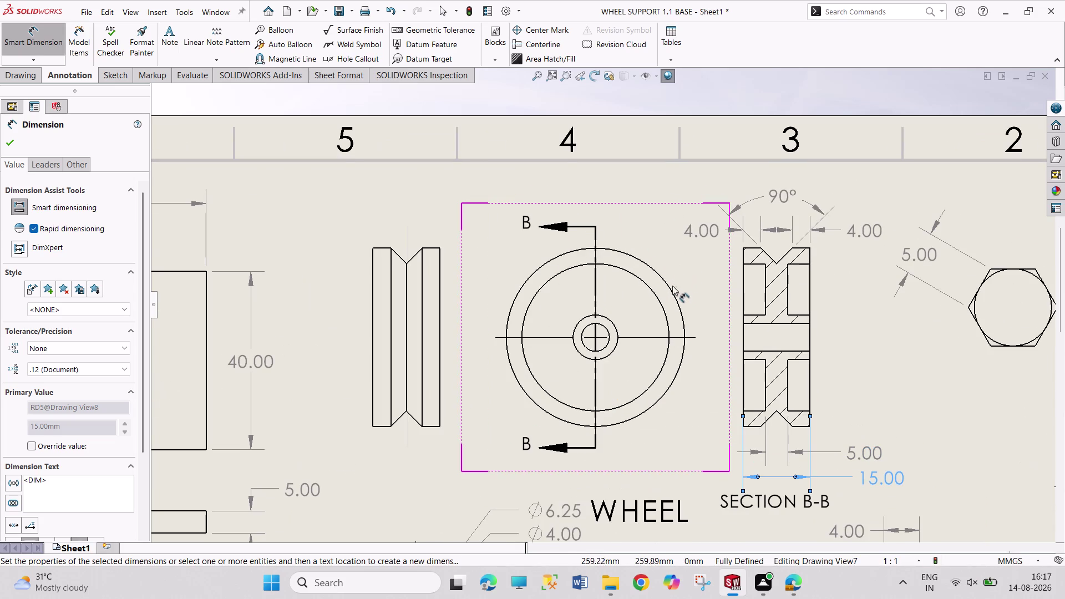
click(607, 331)
click(607, 330)
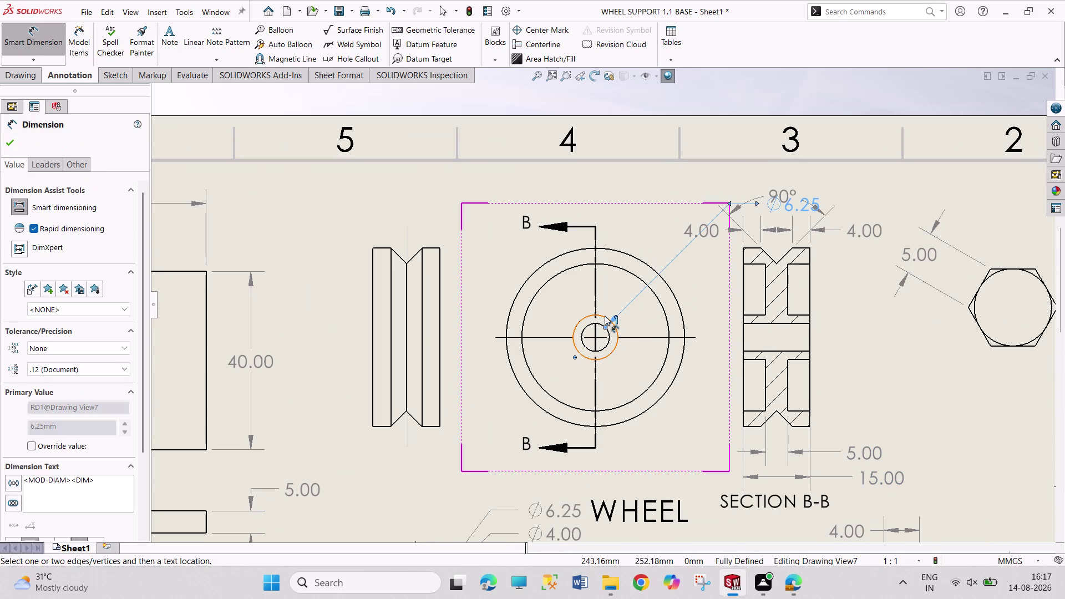
click(605, 316)
click(605, 316)
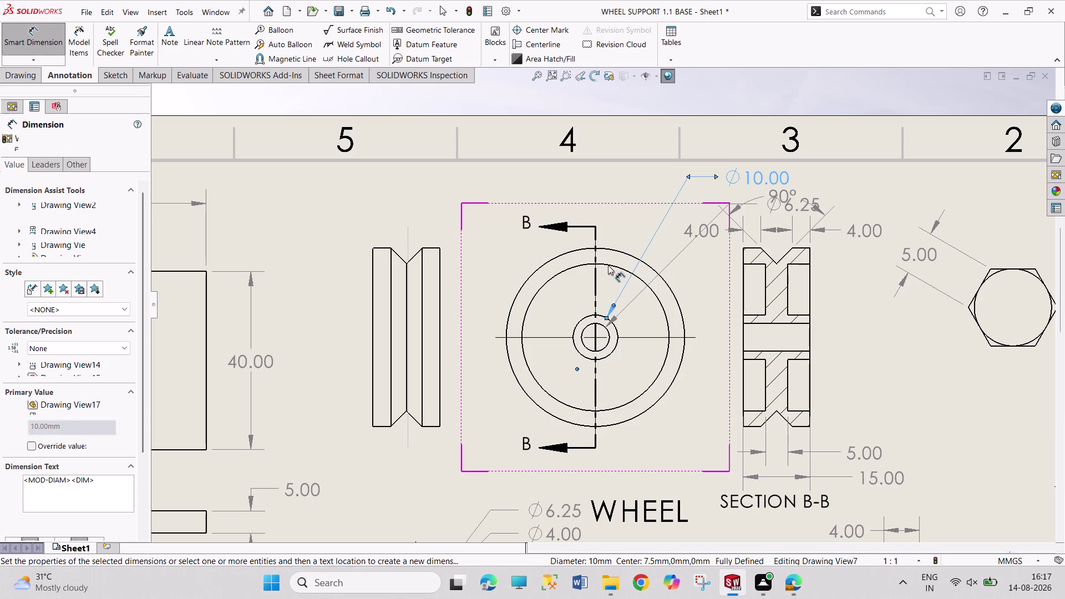
click(610, 264)
click(610, 264)
Add the Ø33.00 inner rim and Ø40.00 outer rim diameters.
click(612, 246)
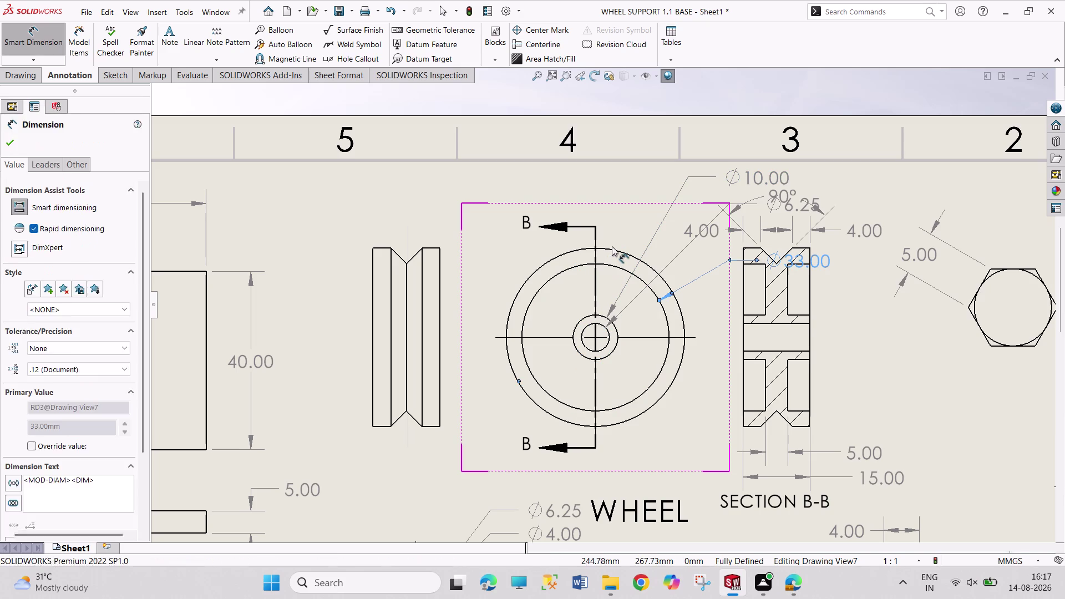
click(616, 251)
click(615, 251)
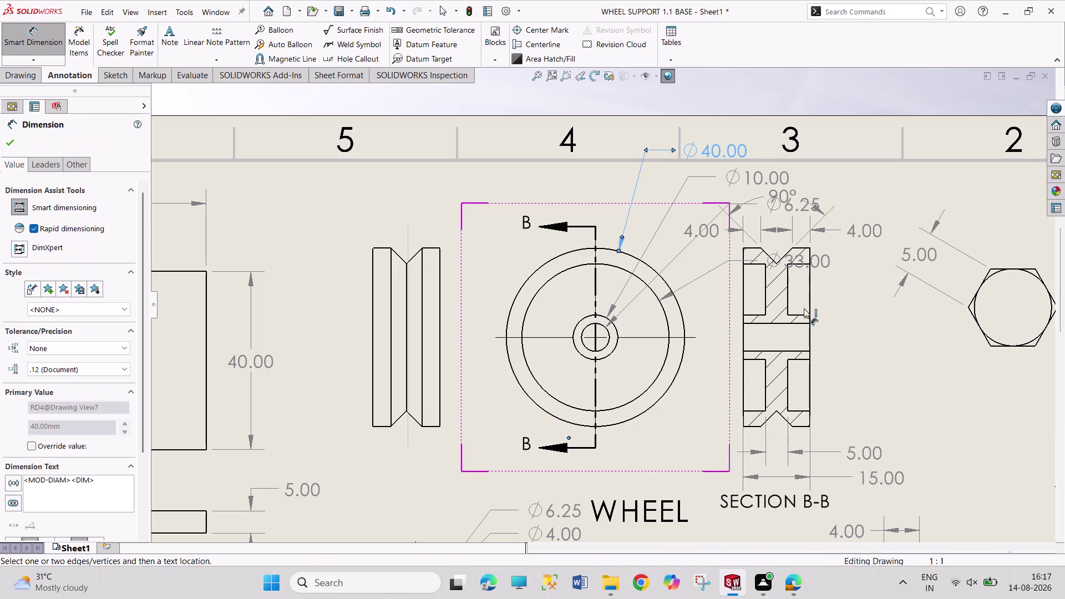
click(26, 39)
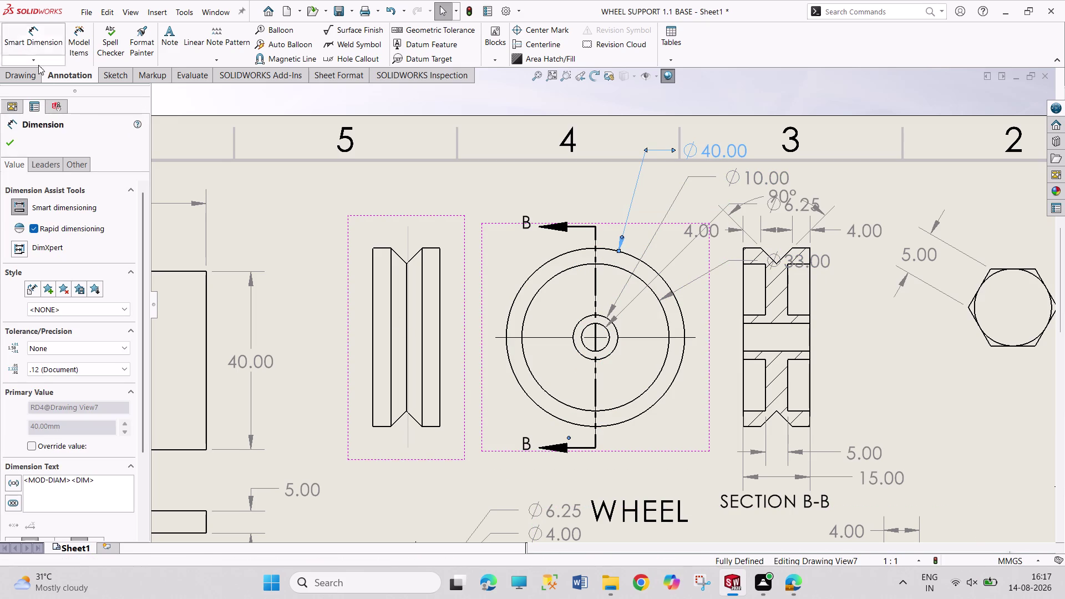
click(3, 137)
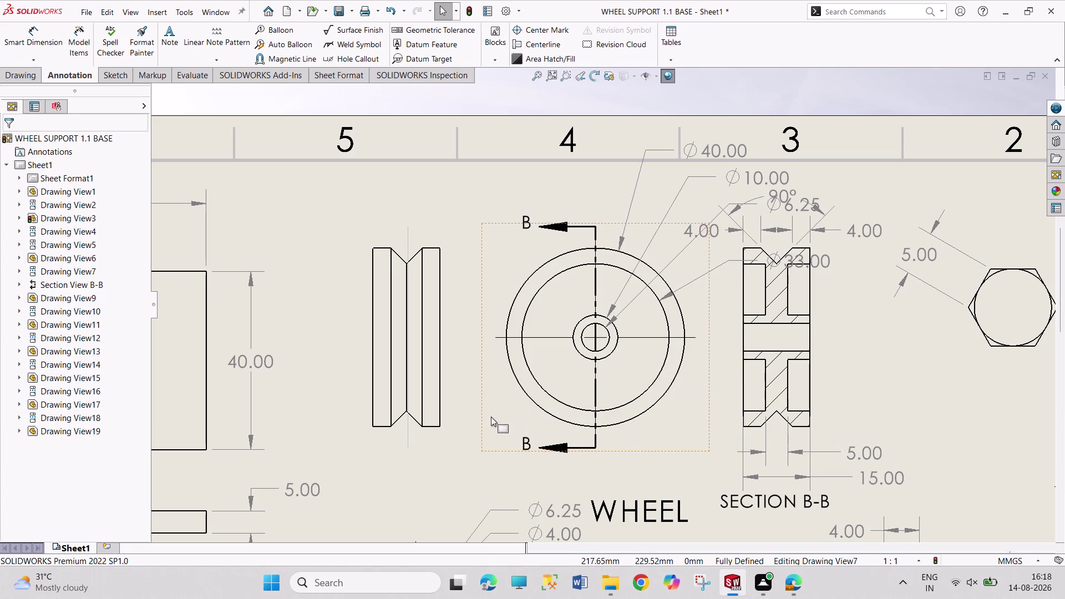
Stack Ø33.00, Ø40.00, Ø10.00 and Ø6.25 in a column right of the wheel view.
drag(480, 413, 451, 404)
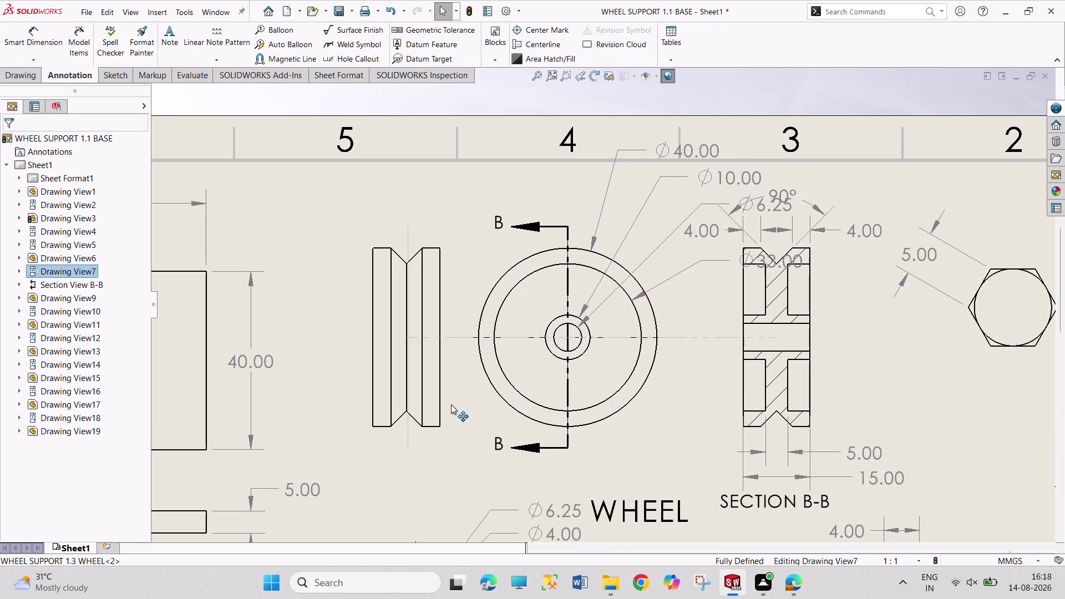
drag(452, 404, 439, 401)
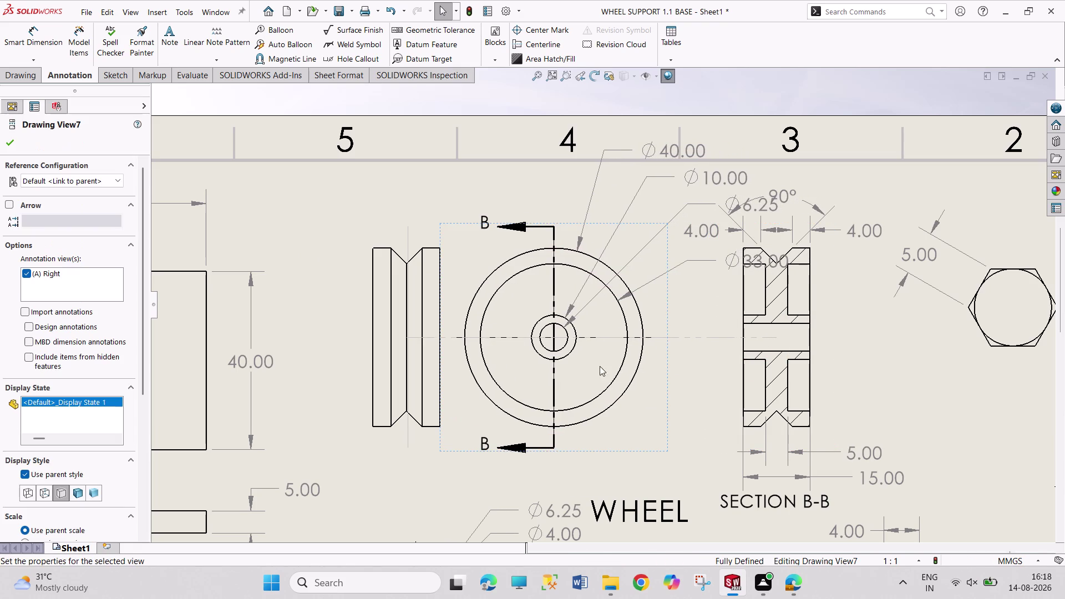
drag(733, 263, 718, 263)
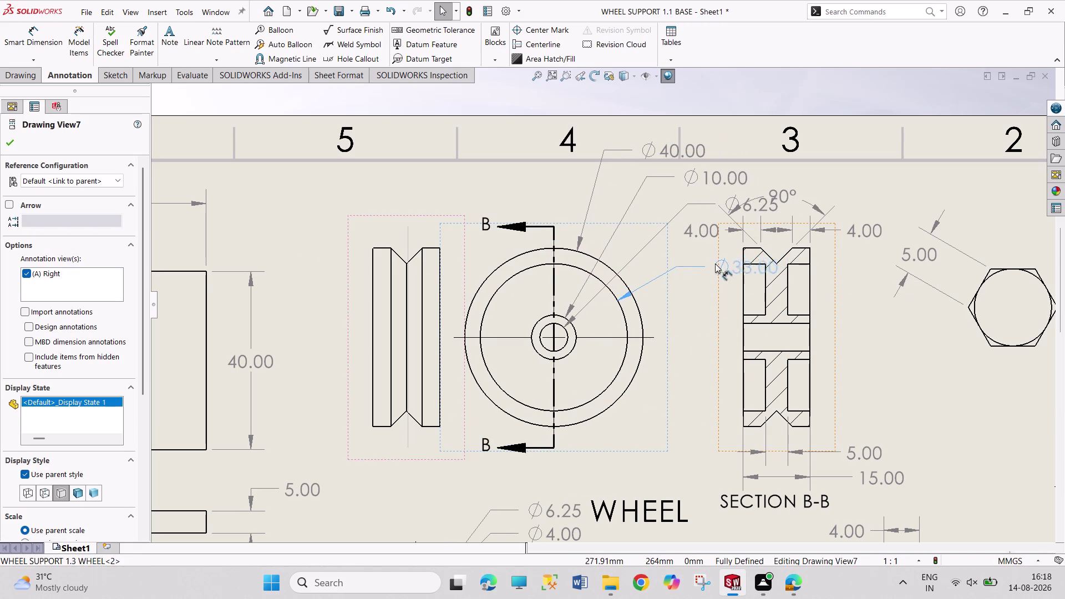
drag(717, 264, 655, 258)
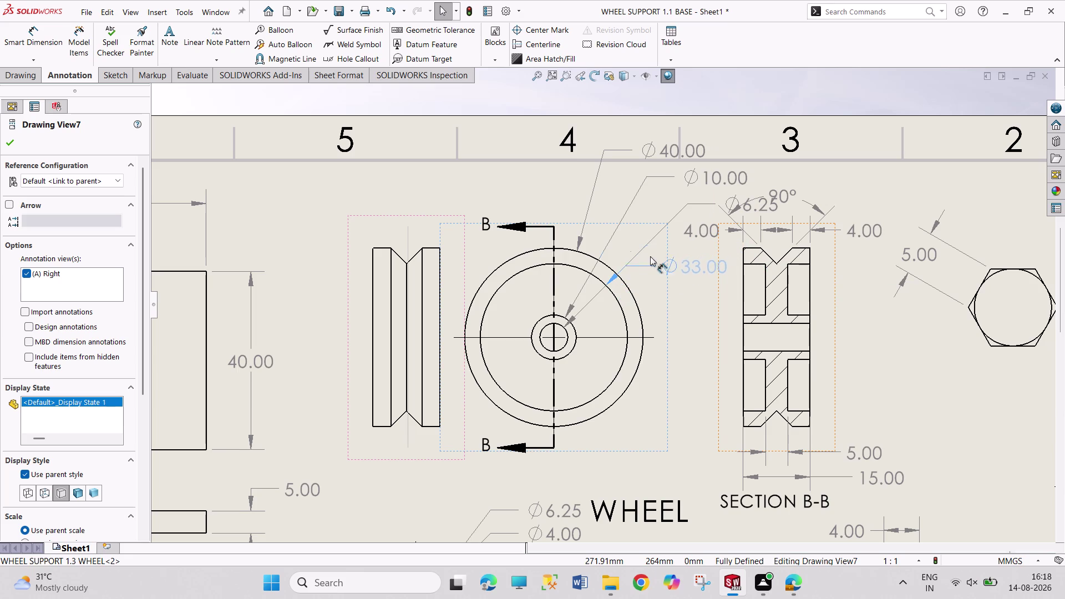
drag(655, 258, 607, 210)
drag(684, 147, 668, 201)
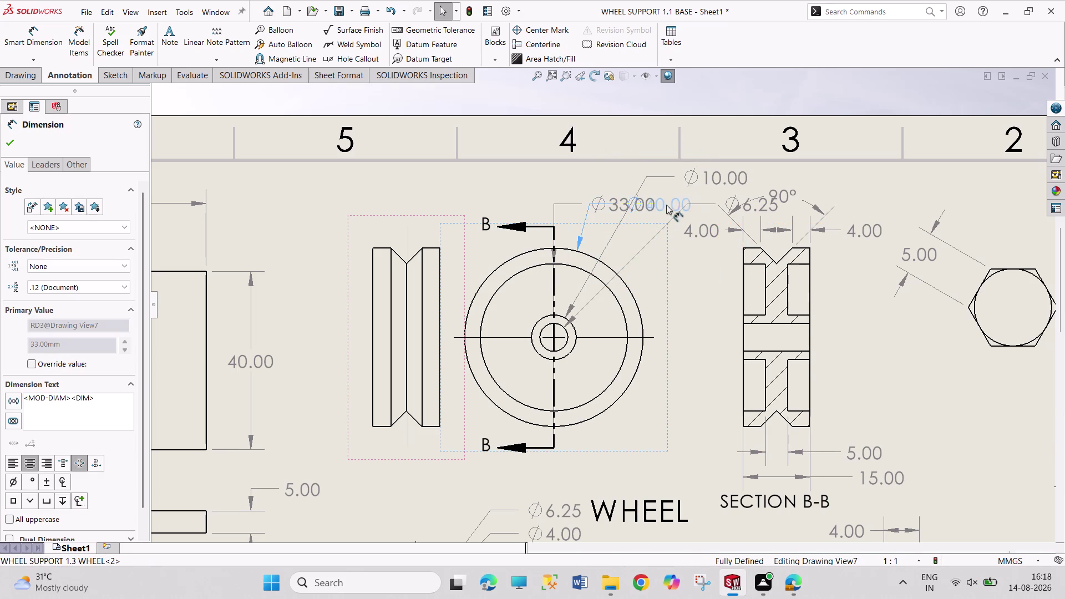
drag(668, 201, 648, 228)
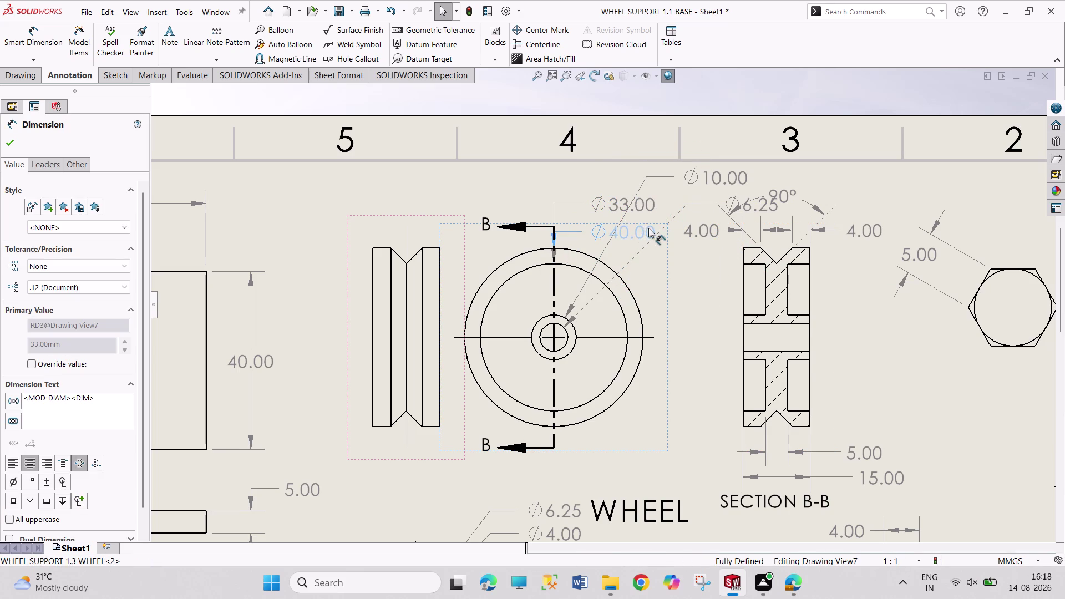
drag(648, 228, 650, 227)
drag(715, 180, 714, 218)
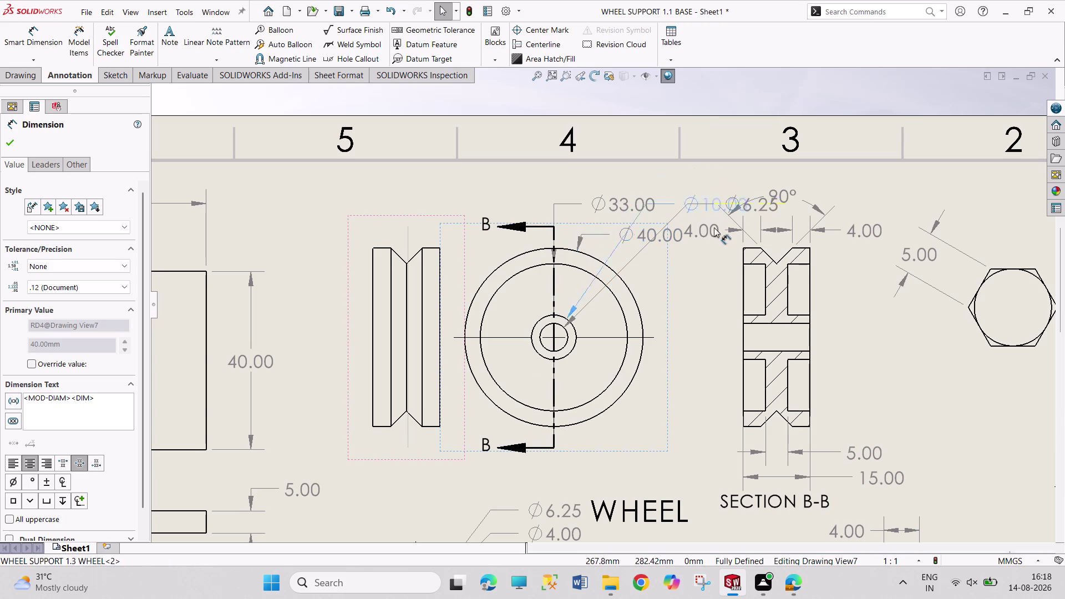
drag(714, 218, 687, 270)
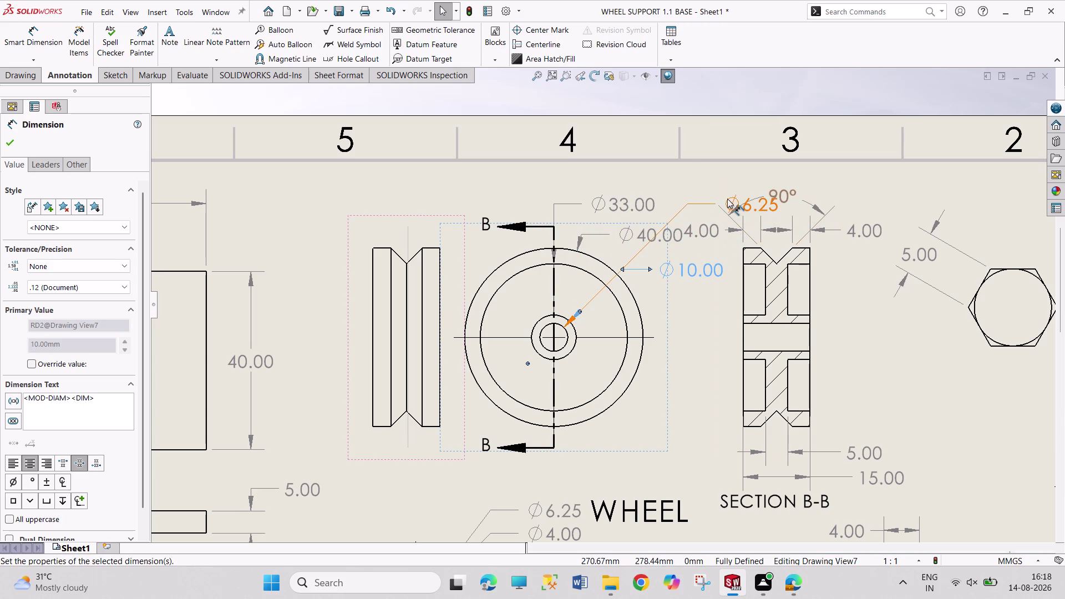
drag(727, 199, 690, 299)
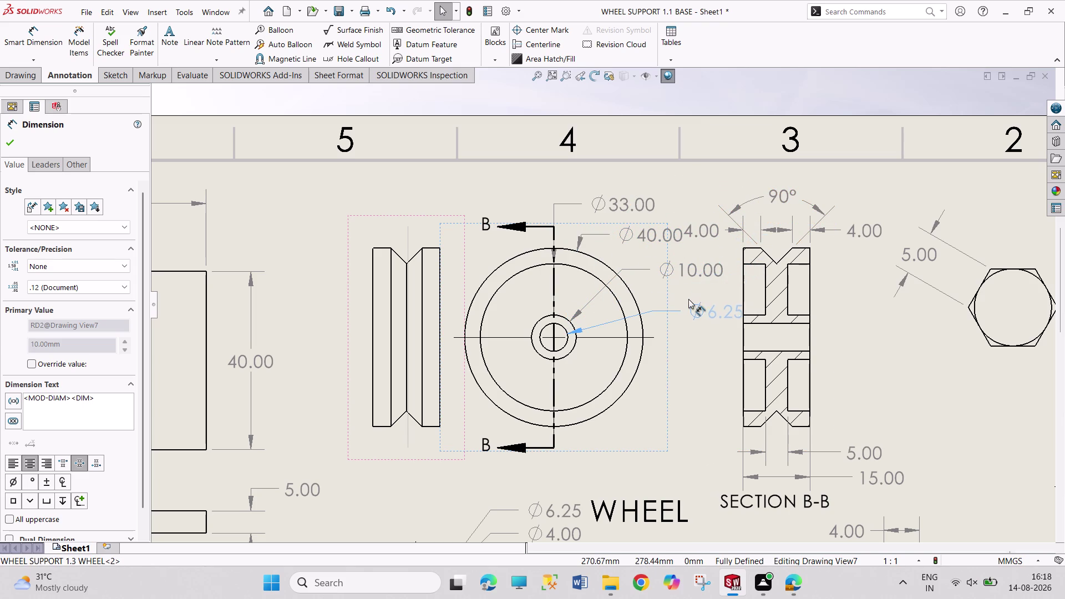
Reposition the section's left 4.00 dimension and finish tidying the dimensions.
drag(690, 299, 686, 298)
drag(703, 226, 709, 226)
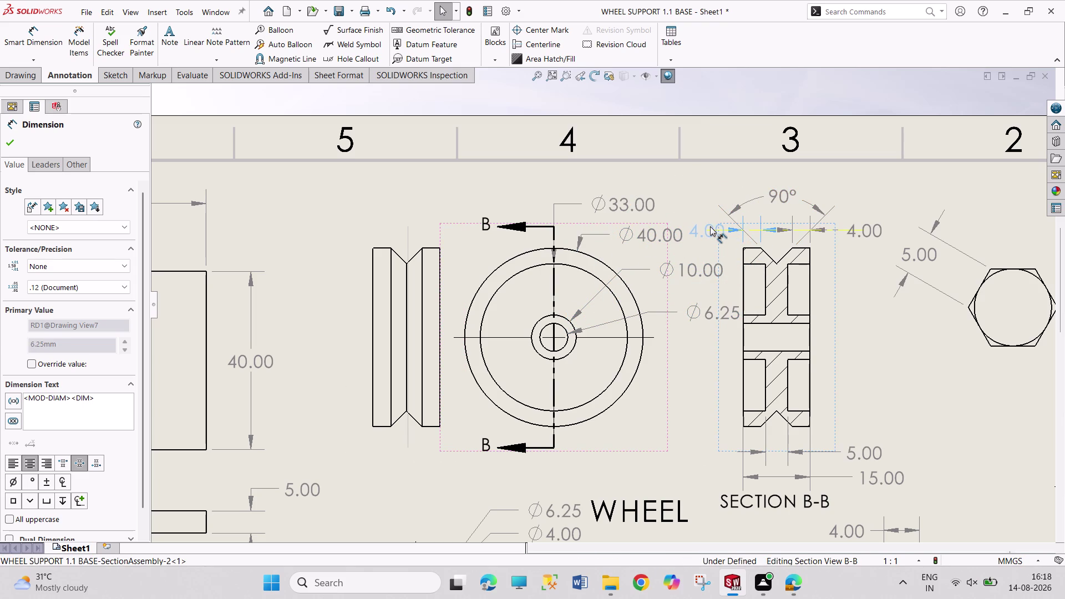
drag(709, 226, 710, 226)
drag(717, 316, 707, 315)
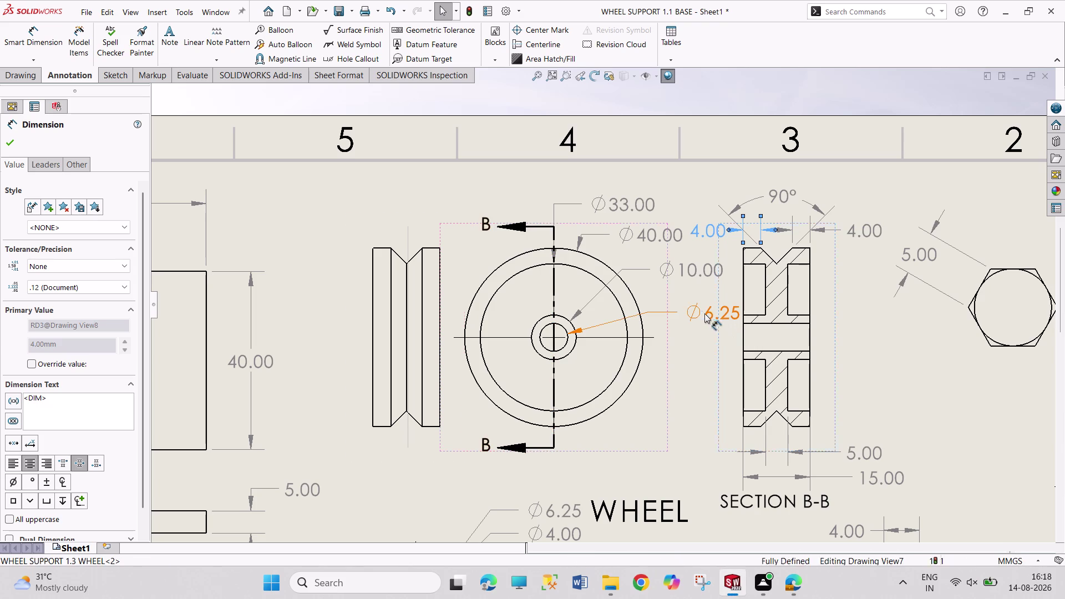
drag(707, 314, 688, 307)
click(933, 366)
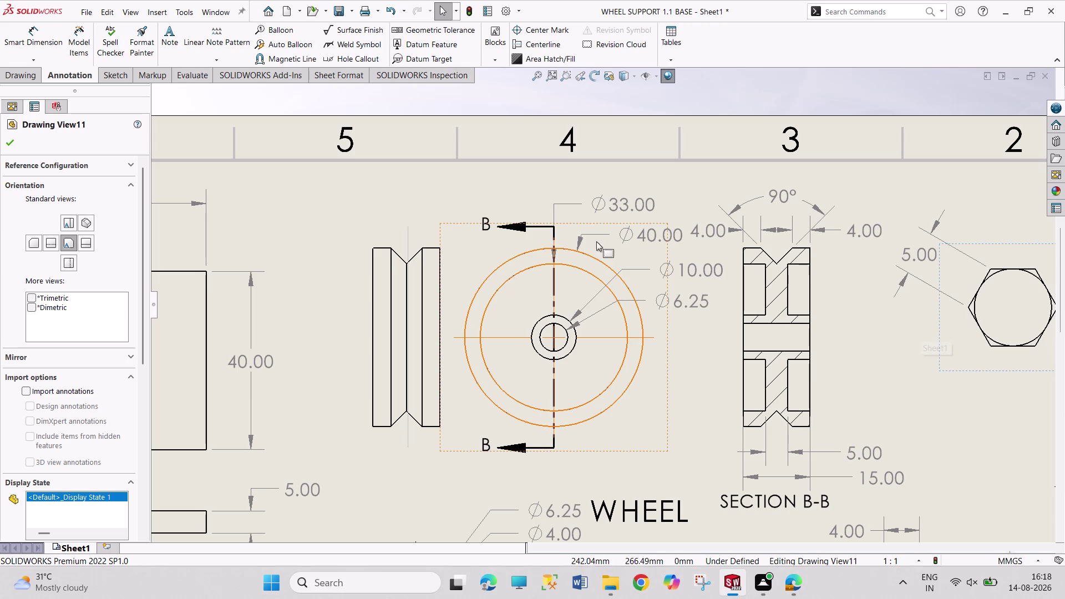
drag(599, 208, 622, 206)
click(956, 389)
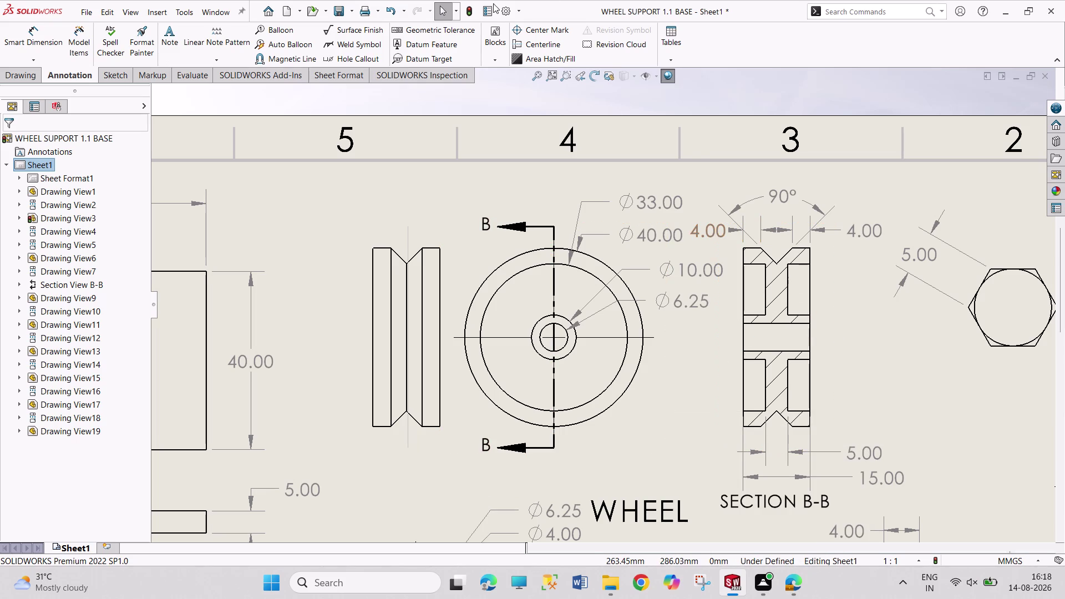
click(521, 43)
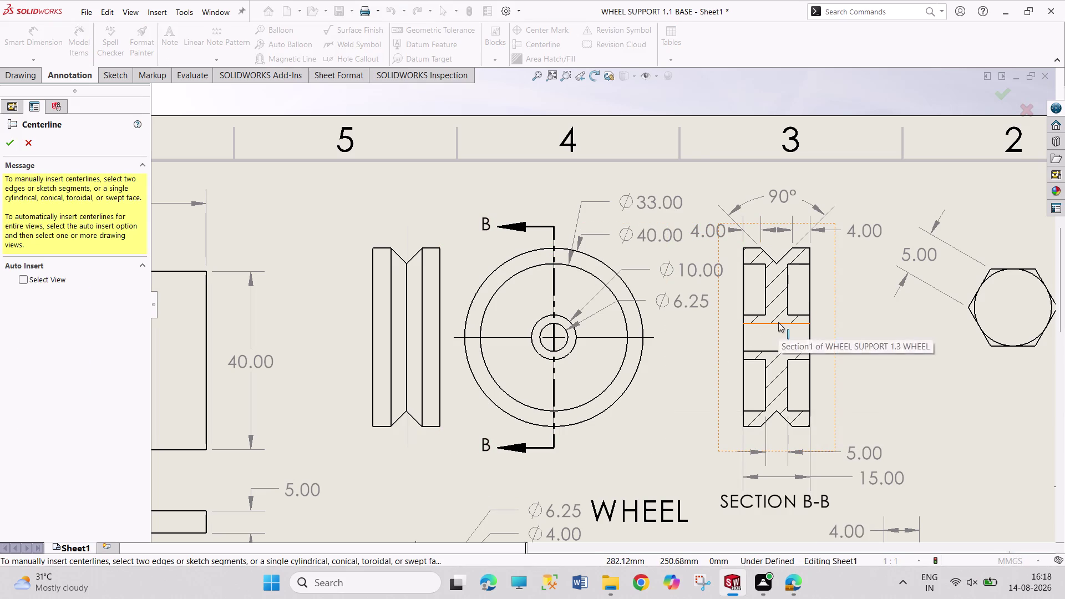
Place a centerline between the two middle edges of Section B-B.
click(779, 322)
click(781, 350)
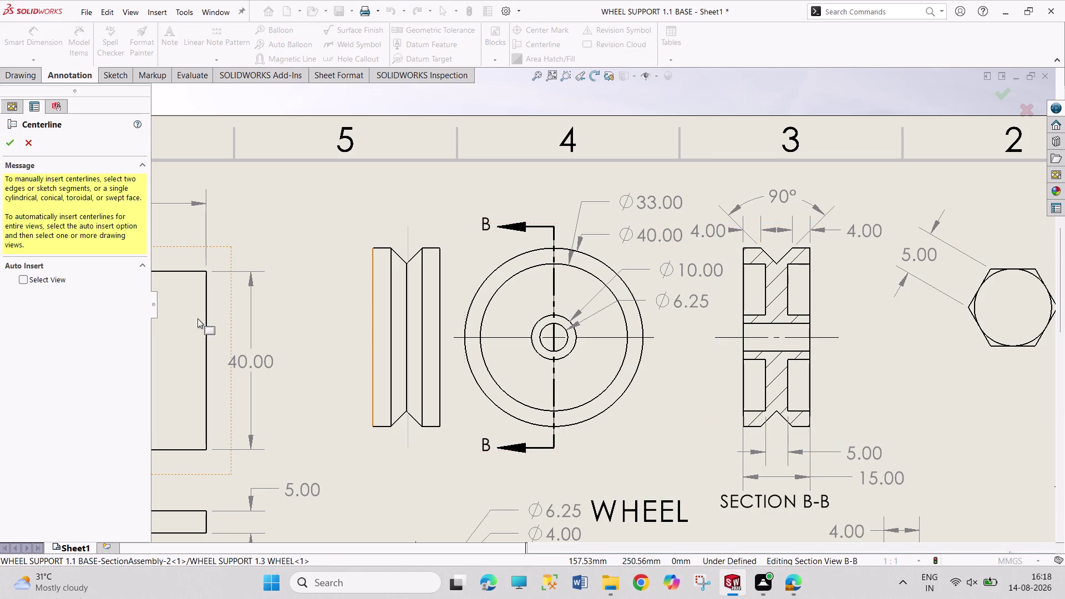
click(16, 142)
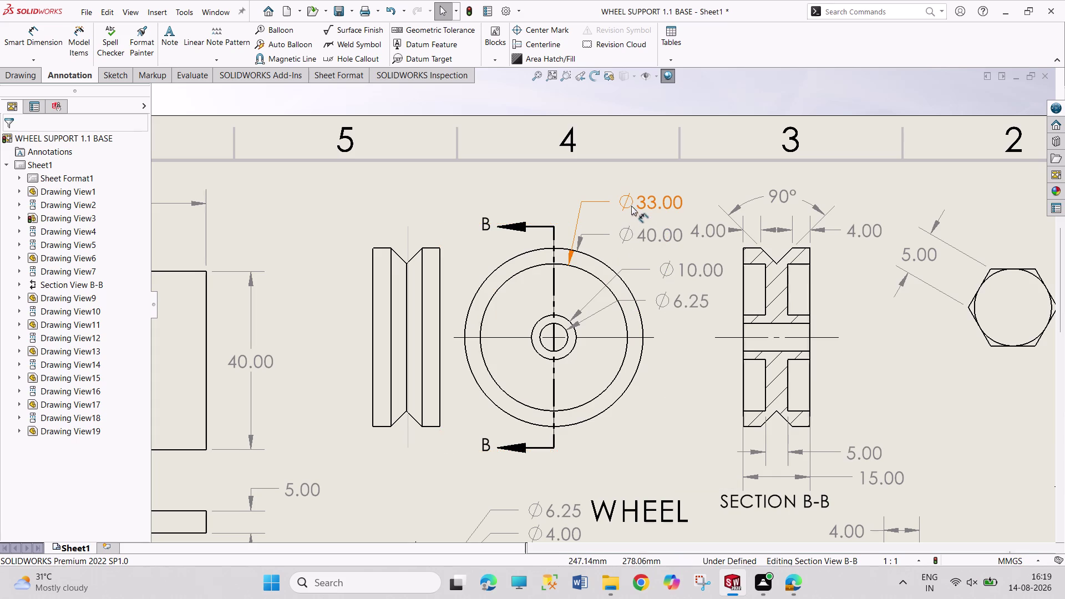
drag(649, 235, 662, 316)
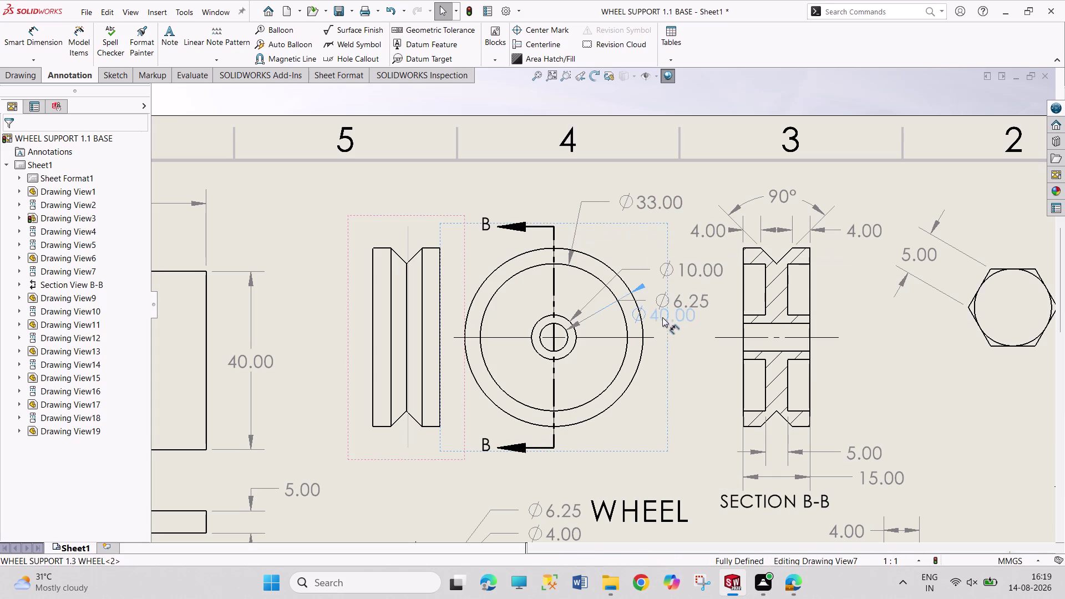
drag(662, 316, 688, 405)
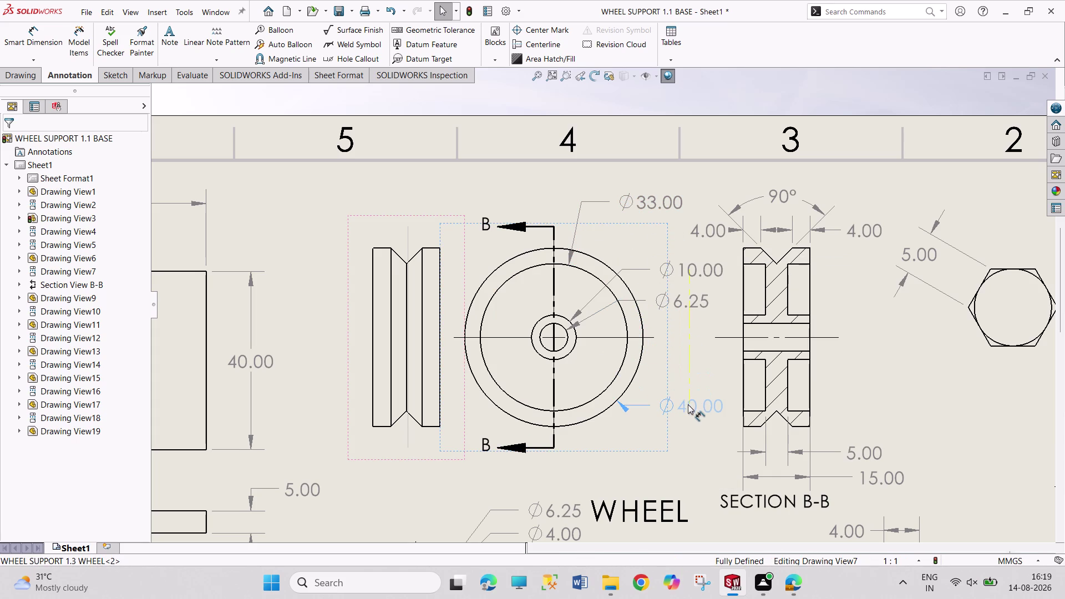
drag(688, 404, 680, 424)
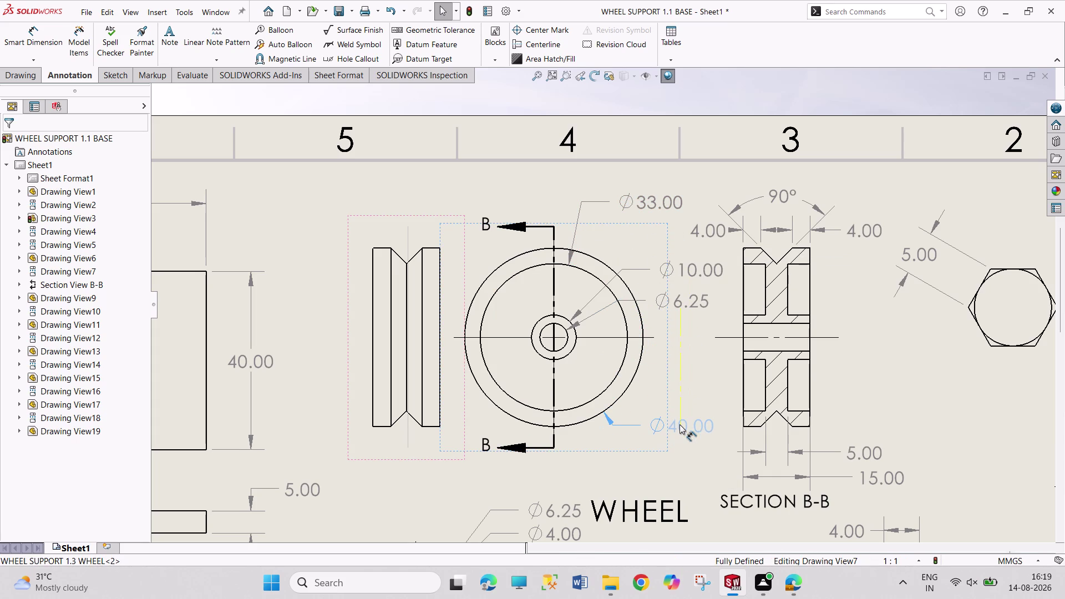
drag(680, 425, 681, 424)
click(884, 390)
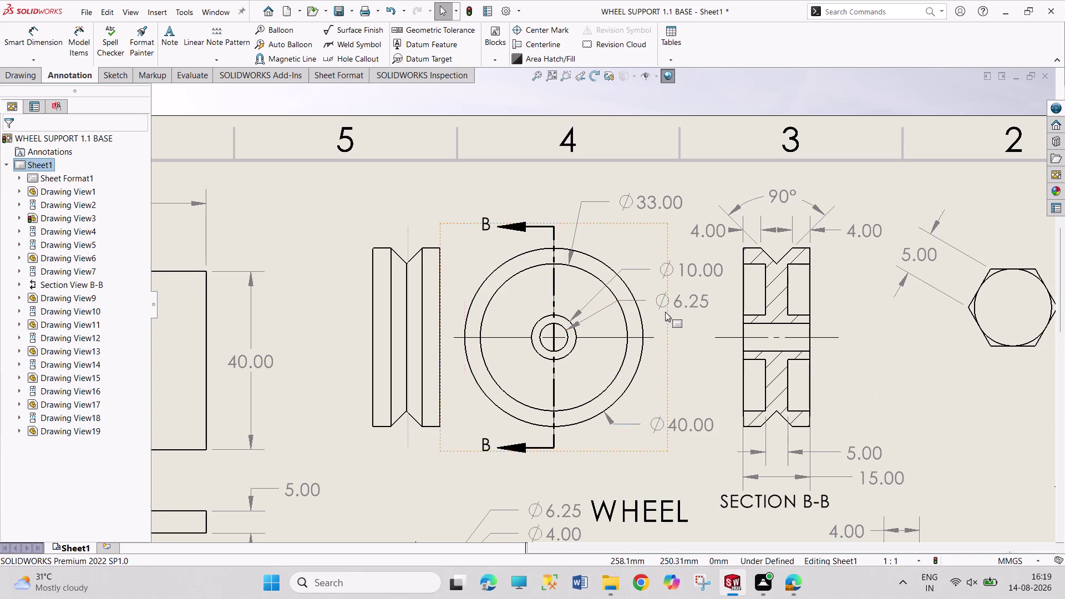
drag(681, 300, 685, 386)
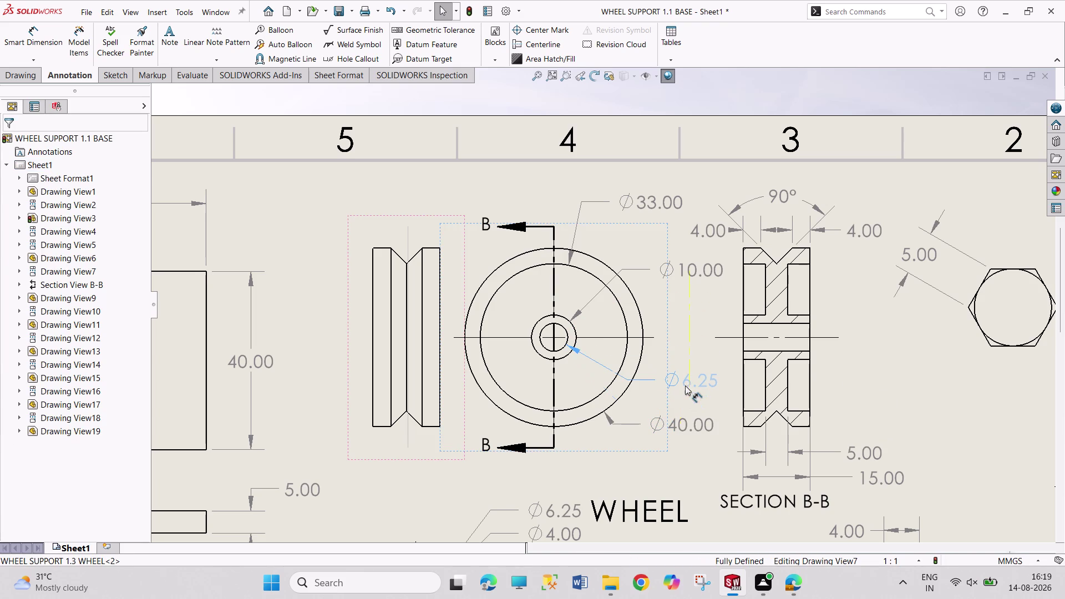
drag(686, 386, 685, 384)
click(891, 381)
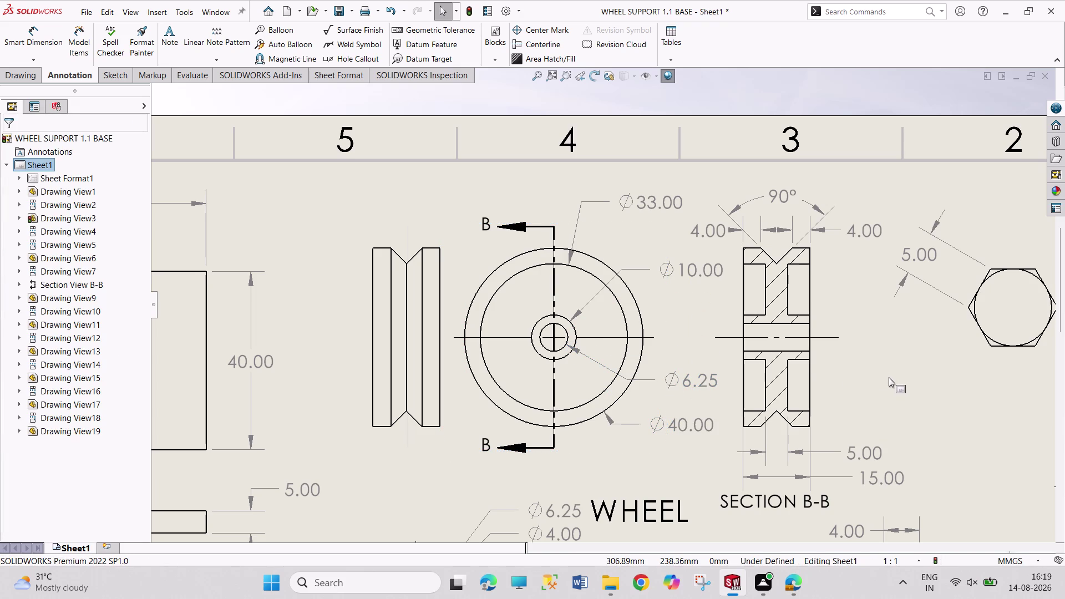
middle_drag(888, 378, 870, 245)
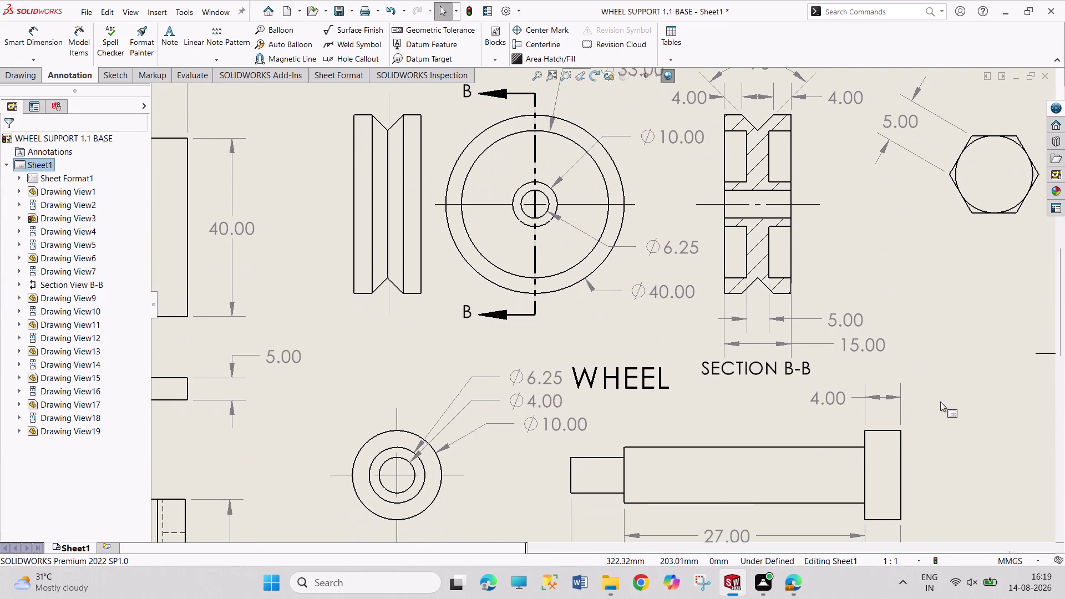
middle_drag(941, 390, 931, 329)
scroll(down, 3)
scroll(up, 3)
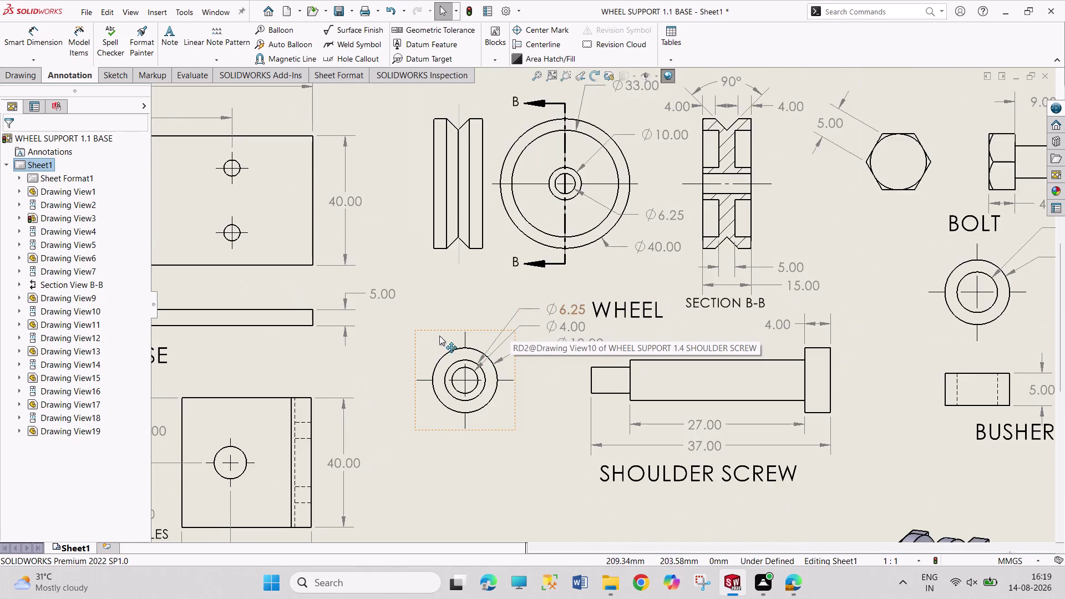
scroll(up, 3)
scroll(up, 3)
scroll(down, 3)
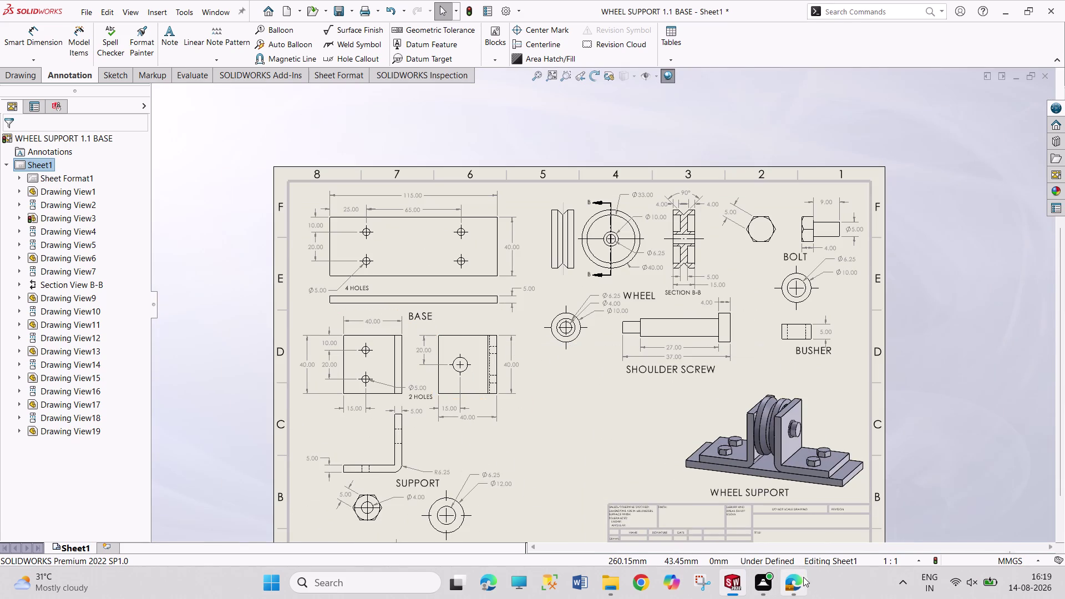
click(783, 529)
scroll(down, 3)
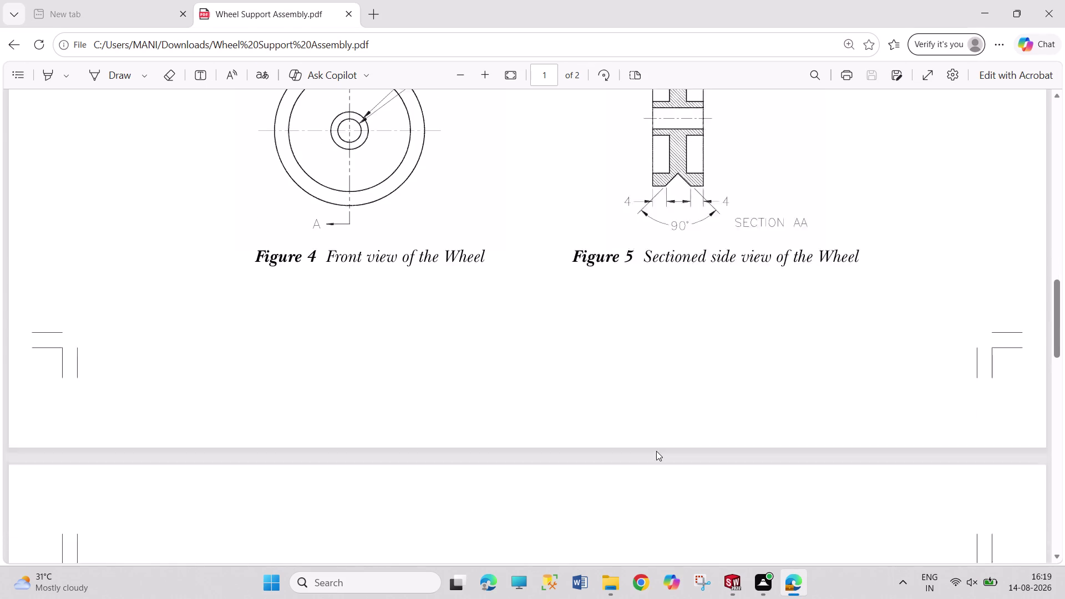
scroll(down, 3)
scroll(down, 3)
scroll(down, 3)
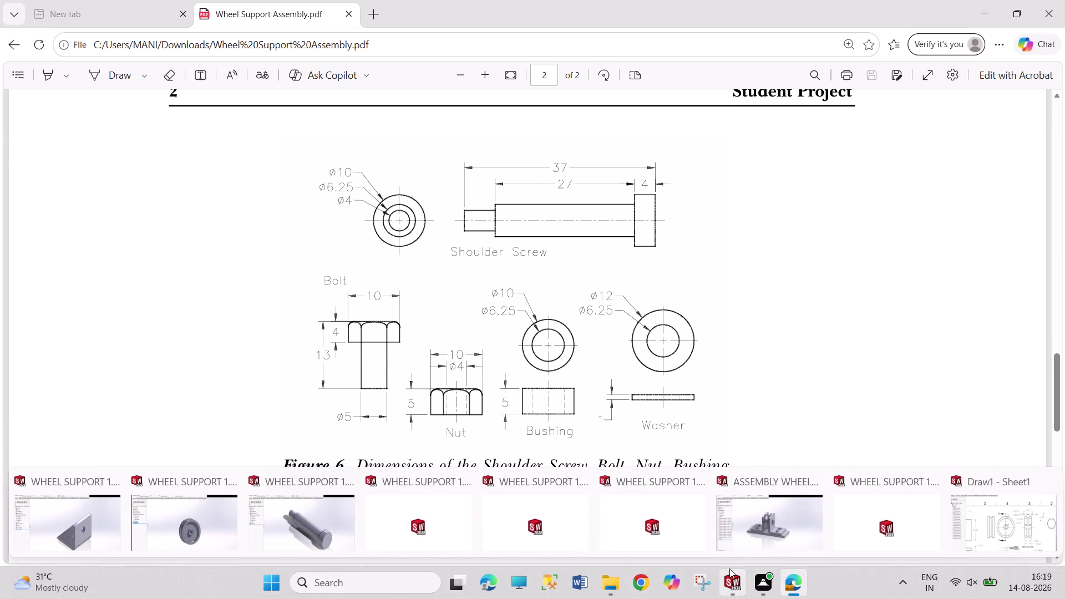
click(978, 520)
scroll(down, 3)
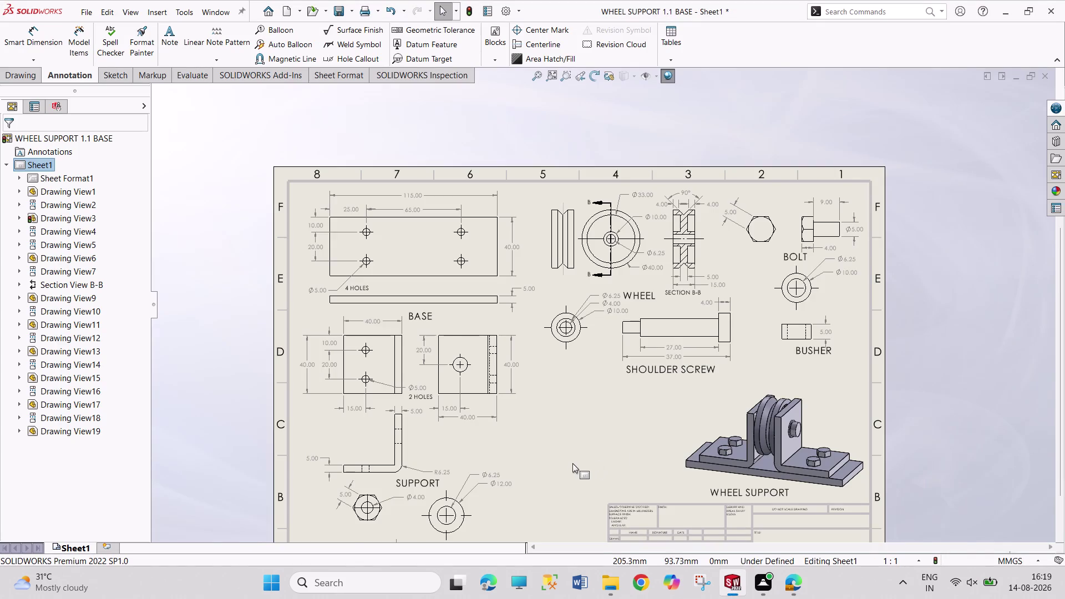
Retype the washer view's label as 'WASHER' and cross-check the reference PDF.
scroll(down, 3)
scroll(up, 3)
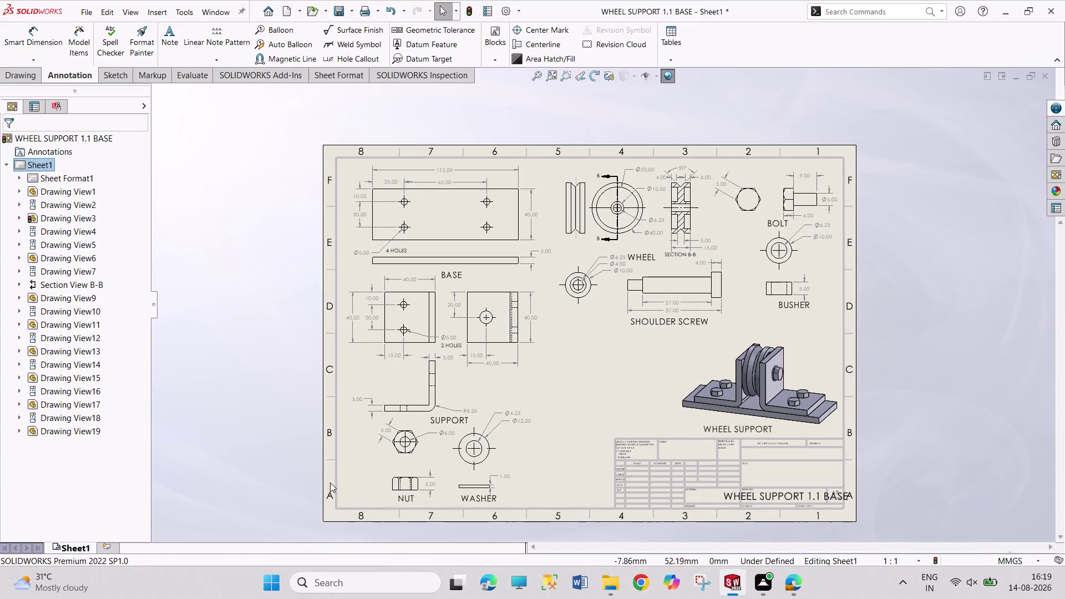
double_click(466, 498)
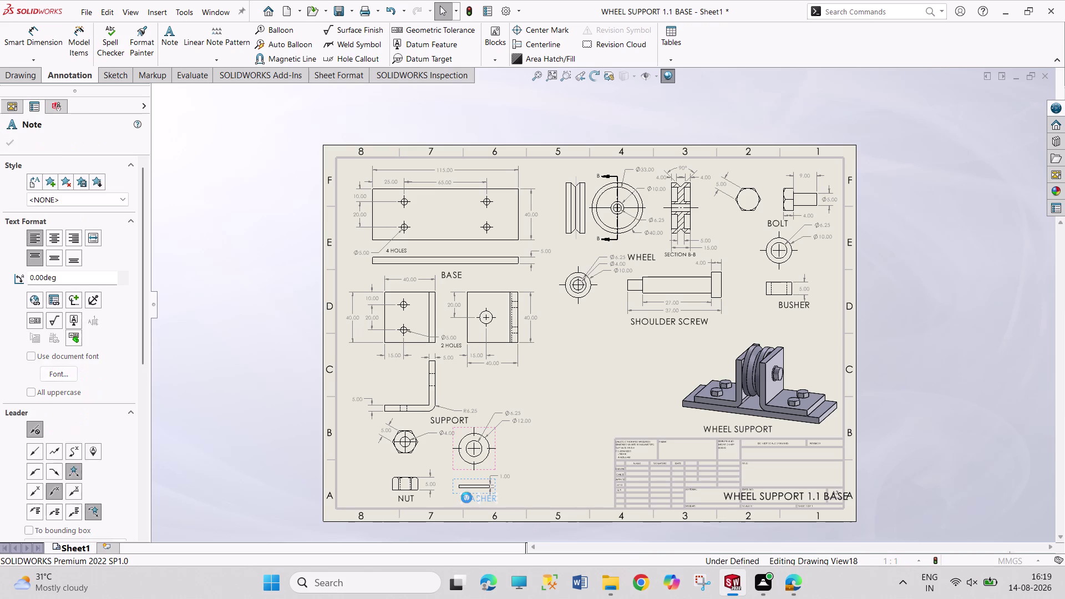
text(WA)
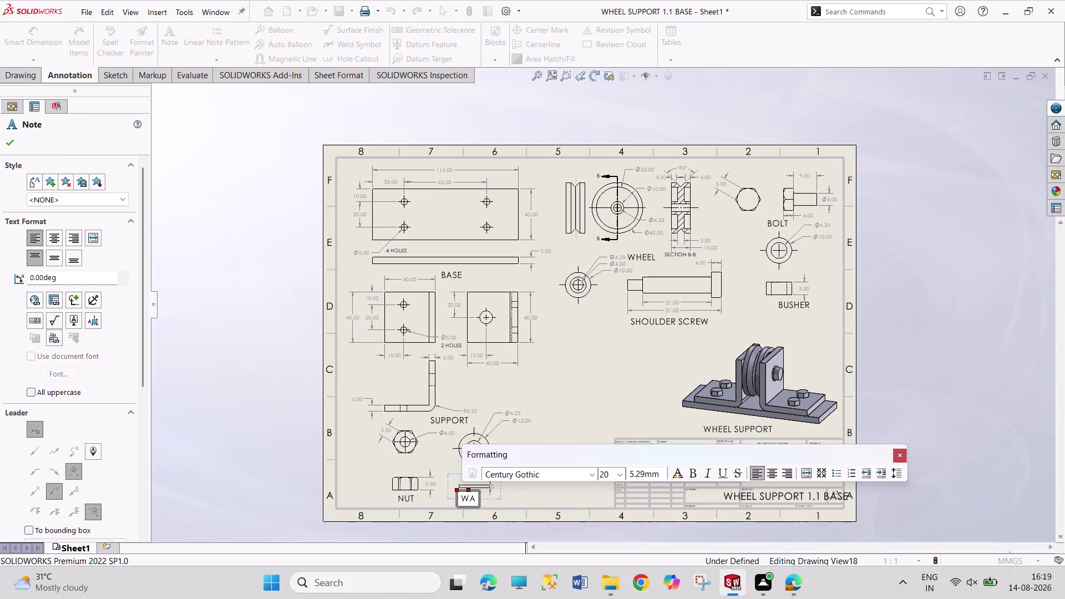
text(SHER)
click(904, 454)
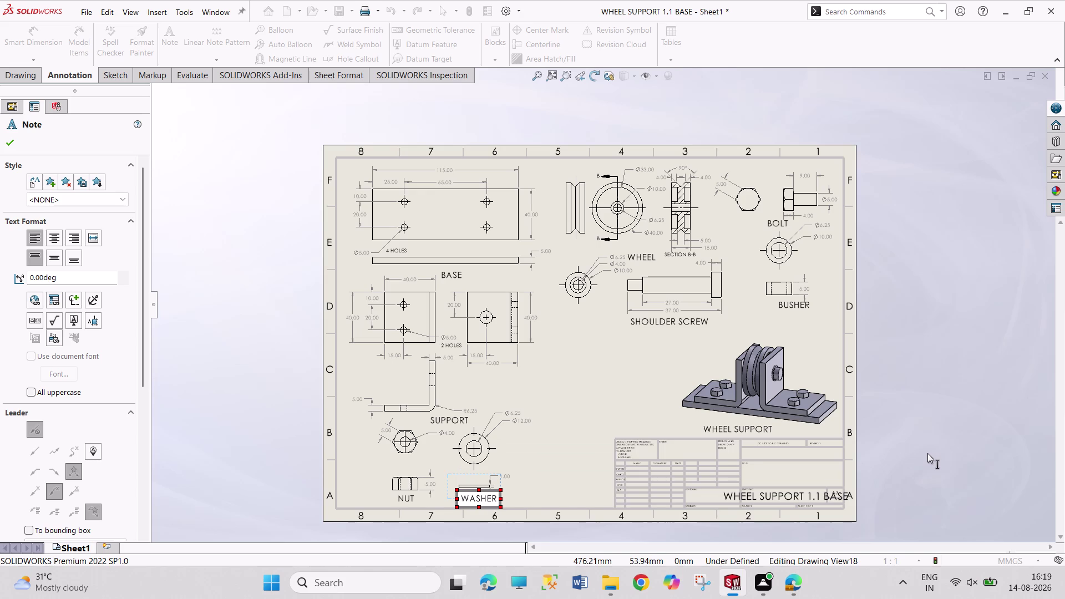
click(916, 448)
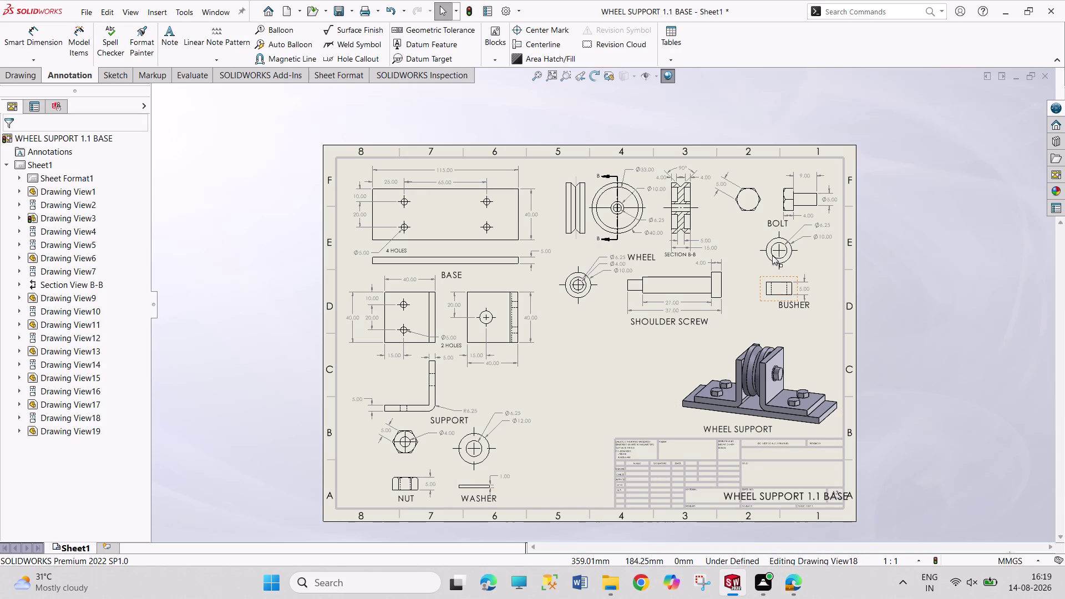
click(787, 586)
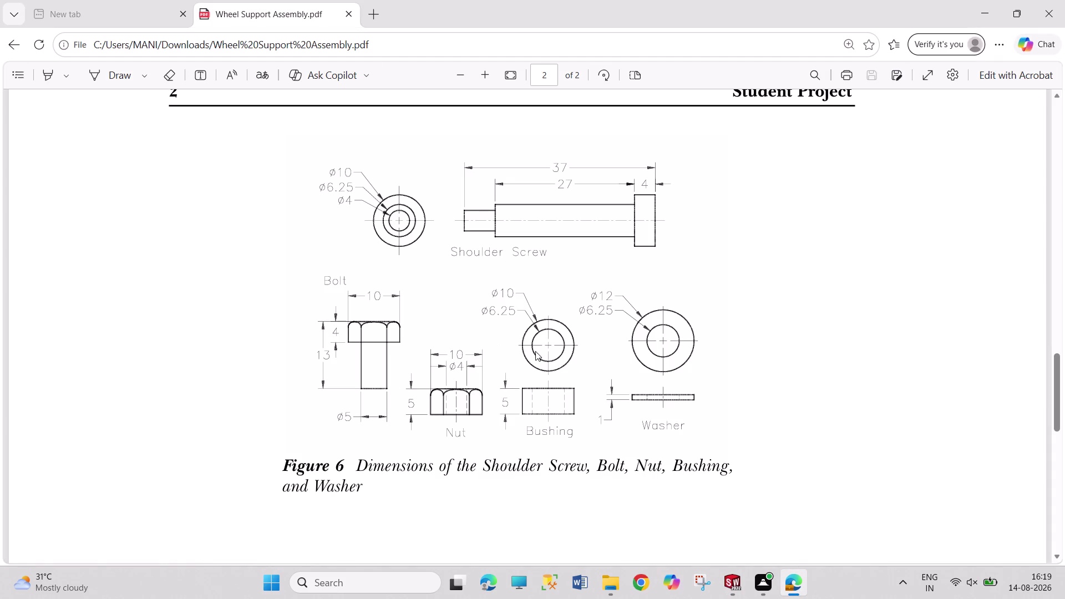
click(741, 582)
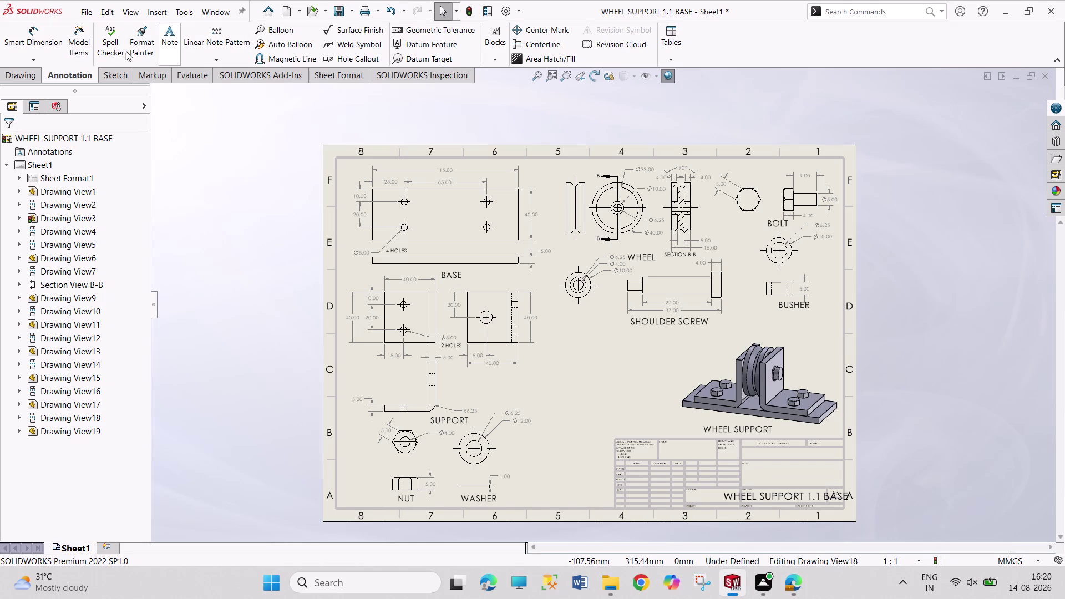
Expand the Annotation tab's Tables dropdown to list the available table types.
click(25, 76)
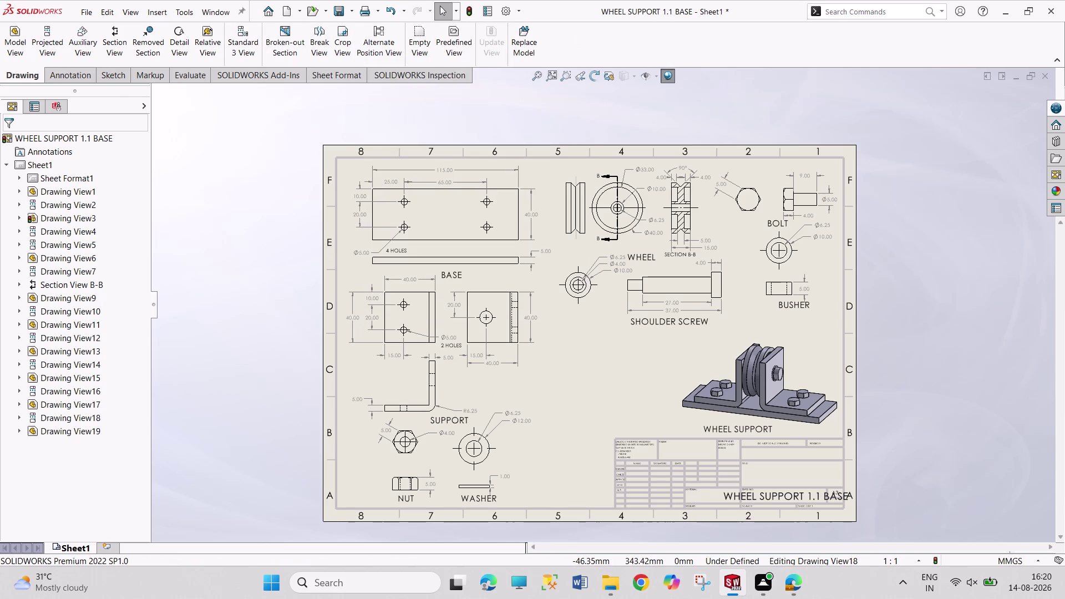
drag(68, 75, 74, 73)
Insert a bill of materials from the isometric assembly view and place it on the sheet.
click(674, 33)
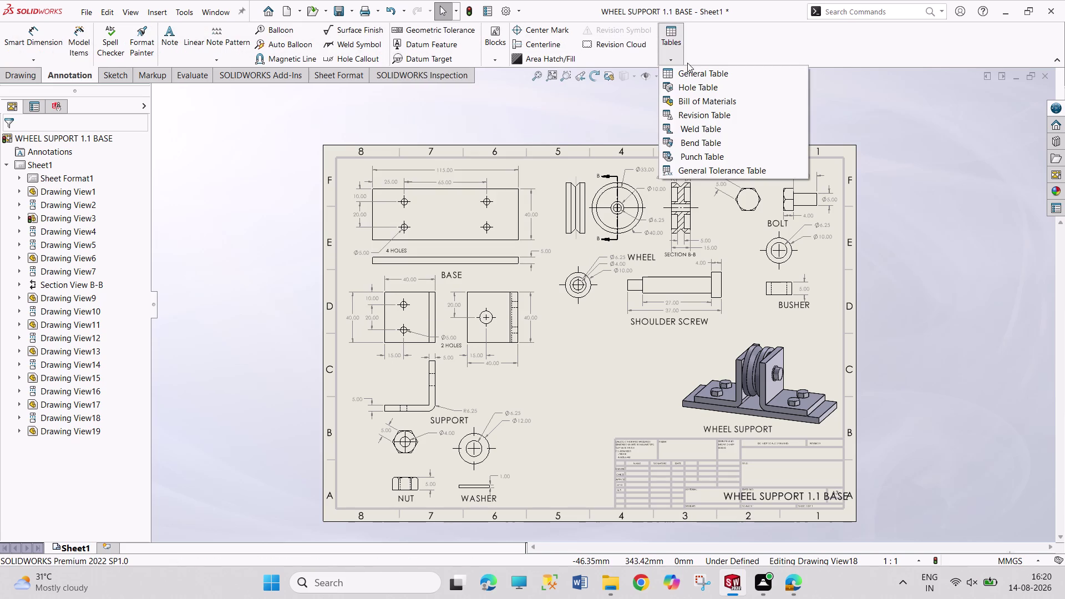
click(722, 100)
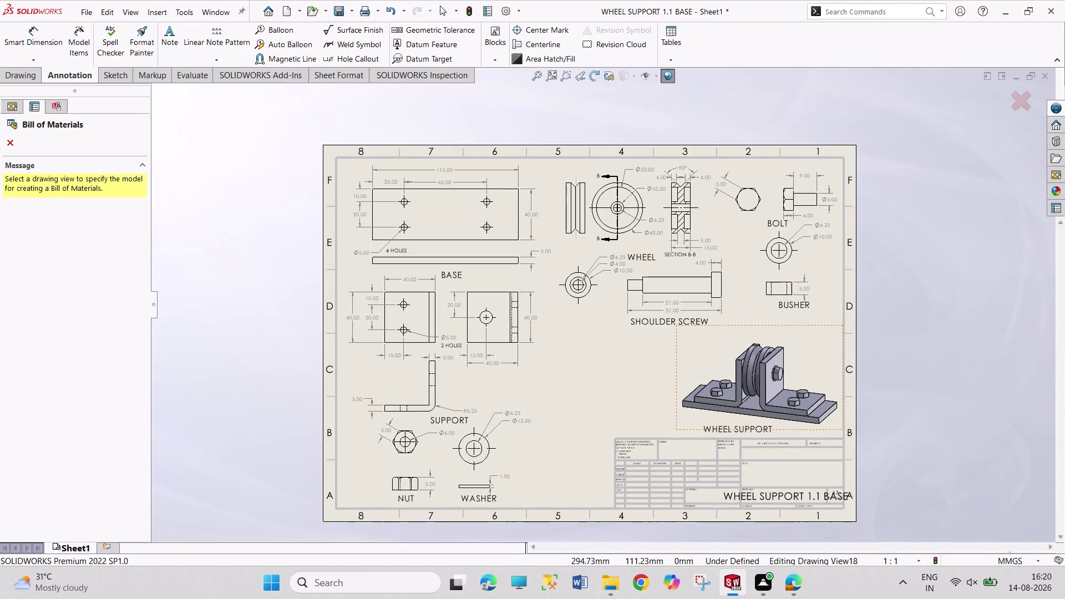
click(683, 406)
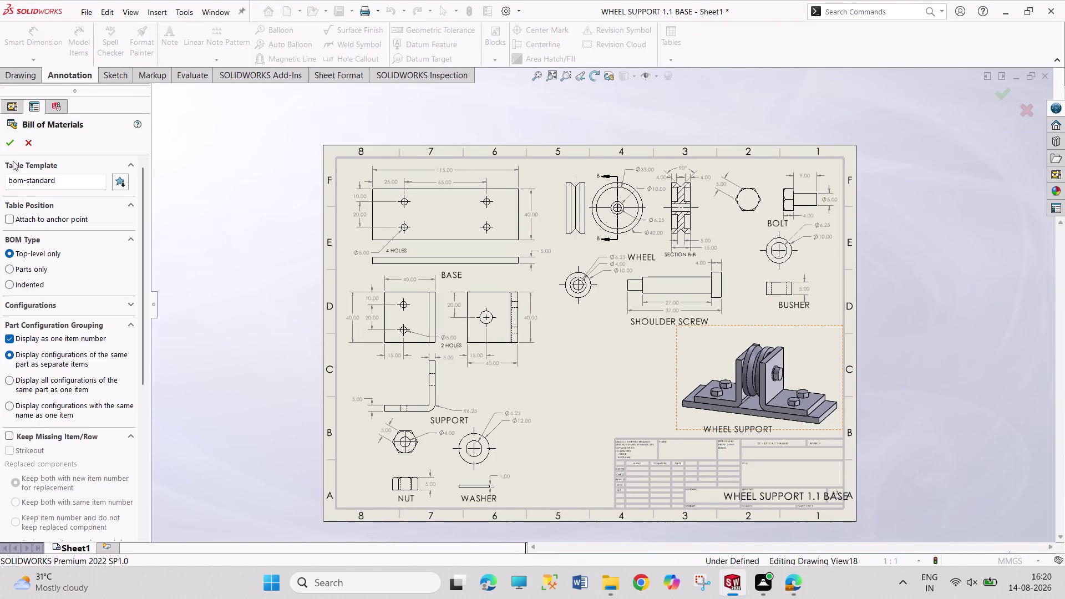
click(12, 144)
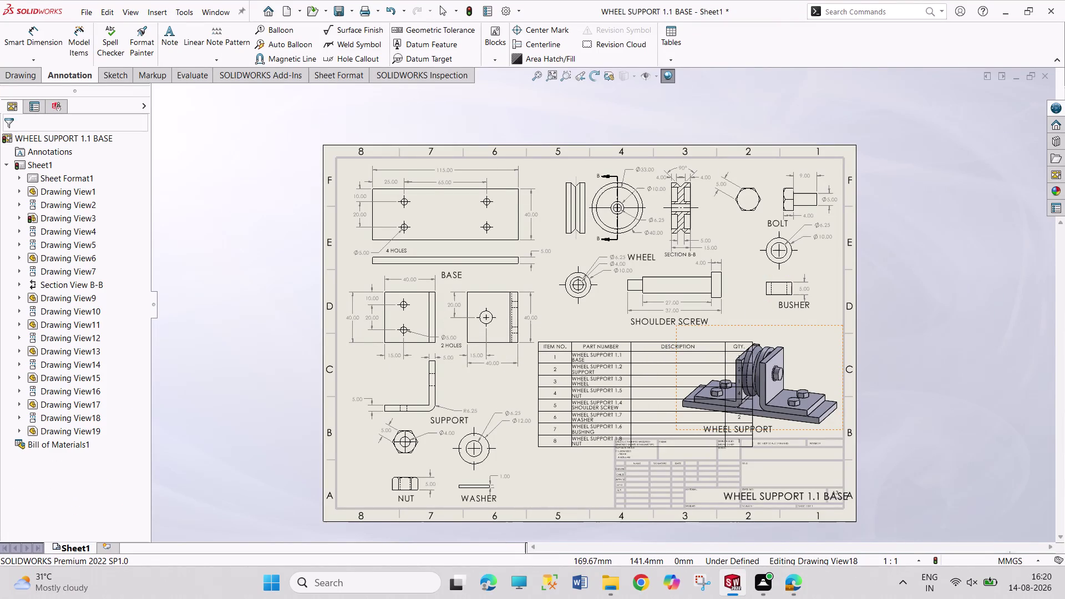
click(538, 343)
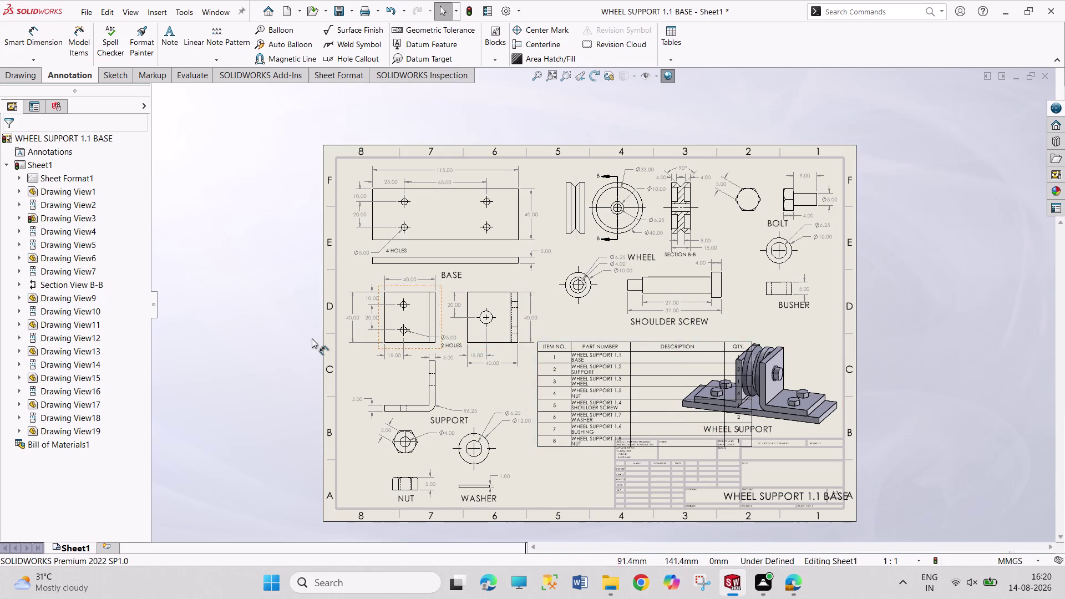
Delete the empty DESCRIPTION column and widen the QTY. column.
click(689, 348)
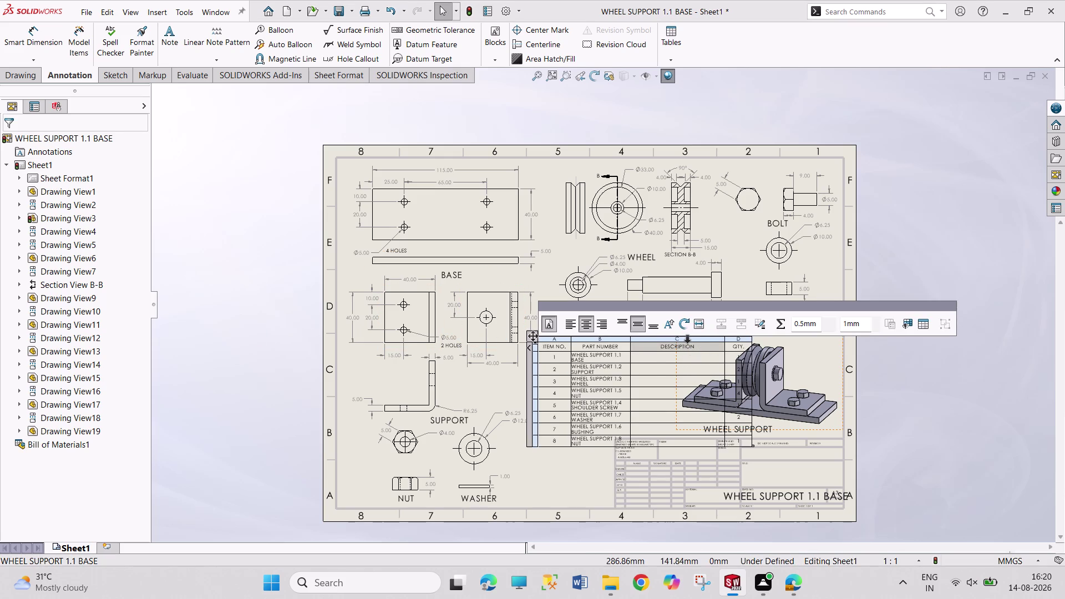
click(687, 339)
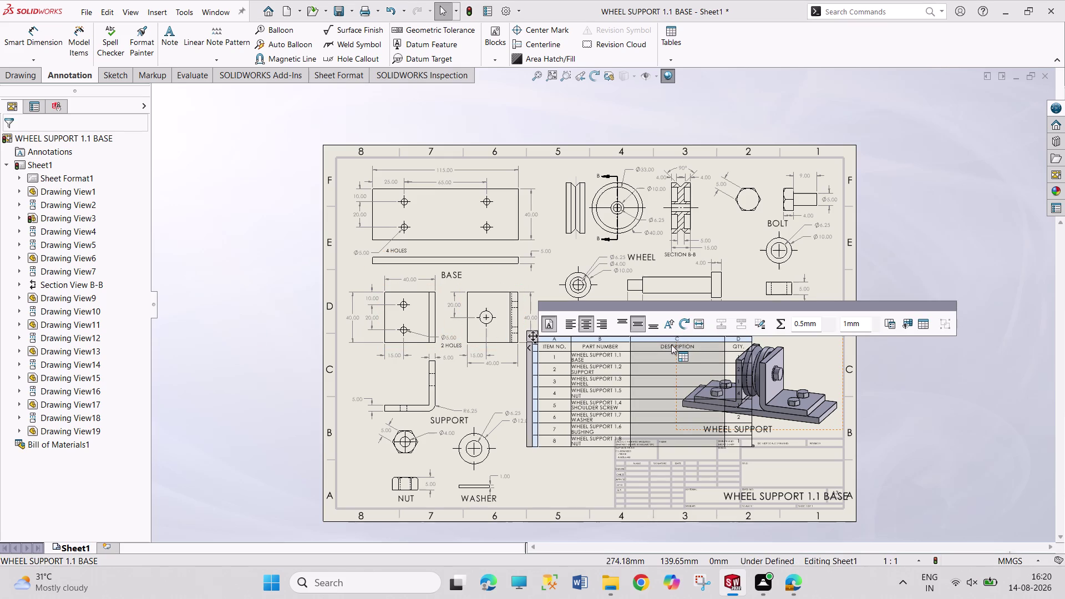
key(Delete)
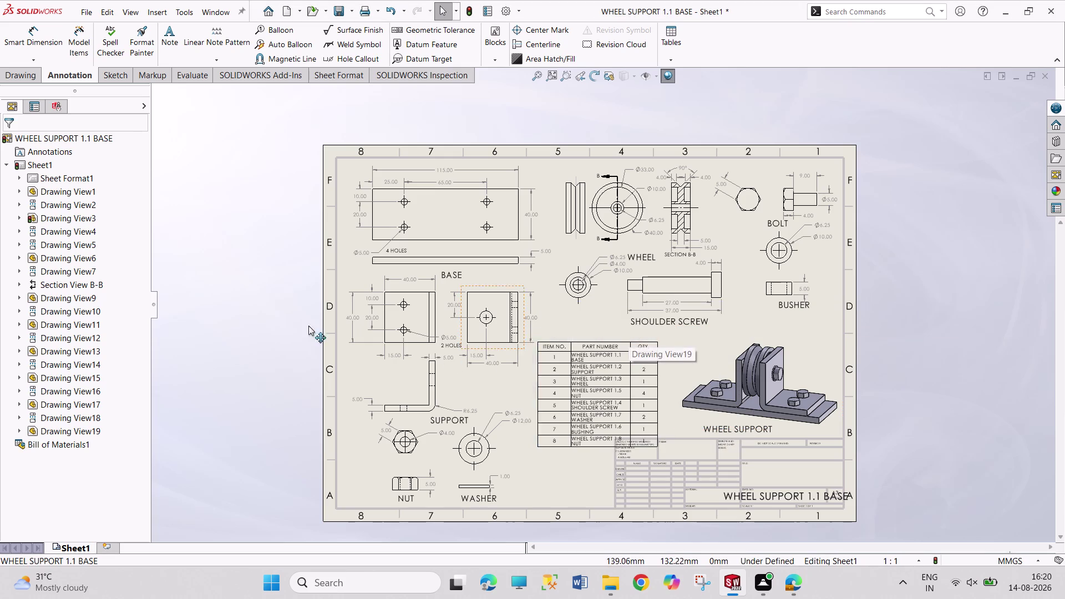
click(215, 303)
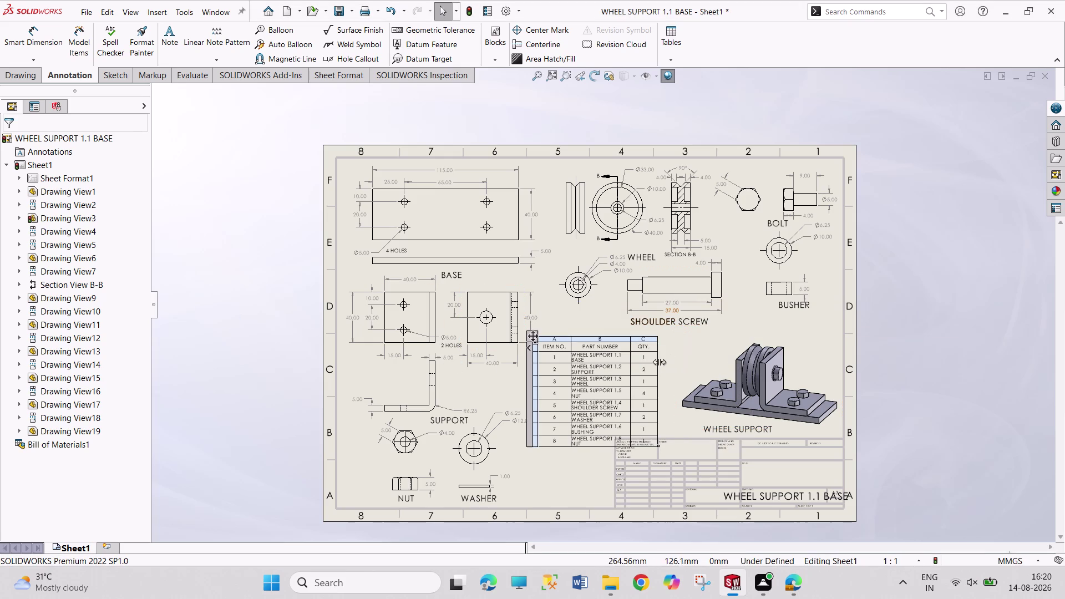
drag(659, 363, 685, 367)
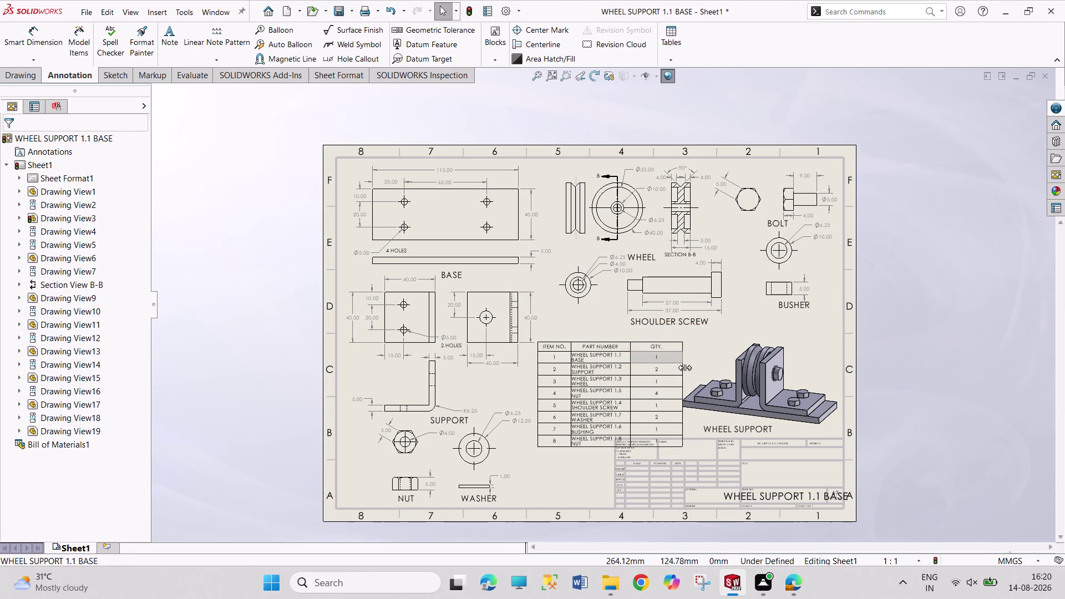
drag(684, 367, 681, 366)
Move the parts table left of the 3D view, just above the title block.
drag(532, 335, 537, 325)
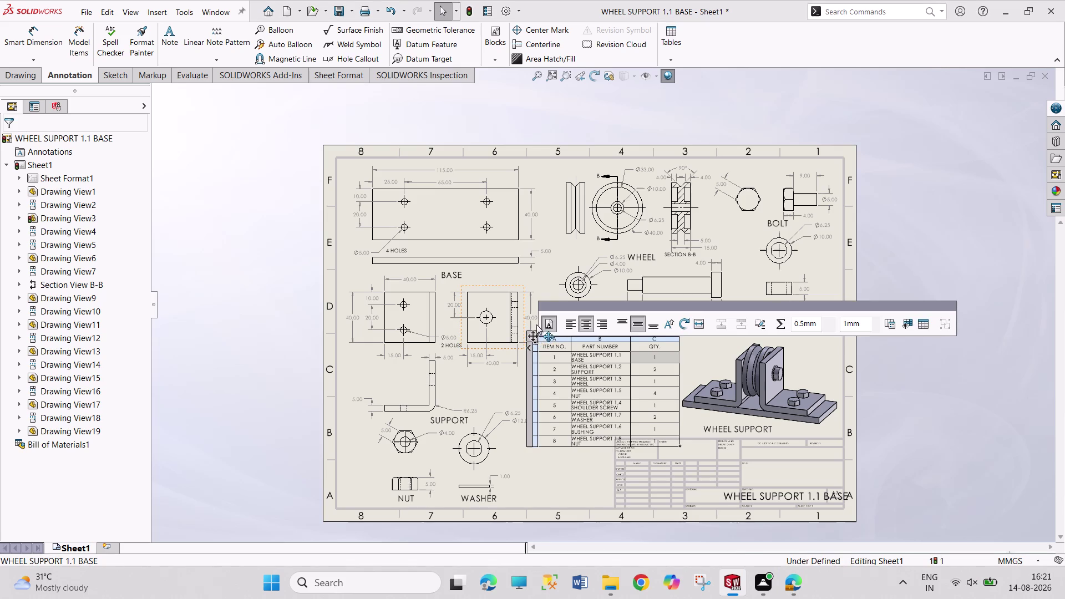
drag(537, 324, 538, 315)
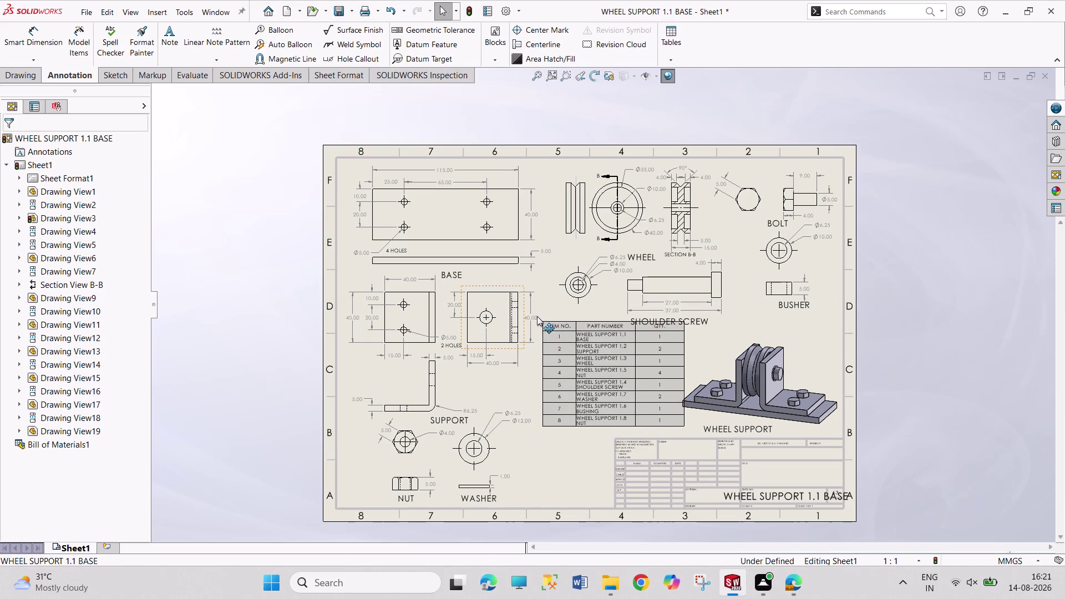
drag(537, 315, 537, 319)
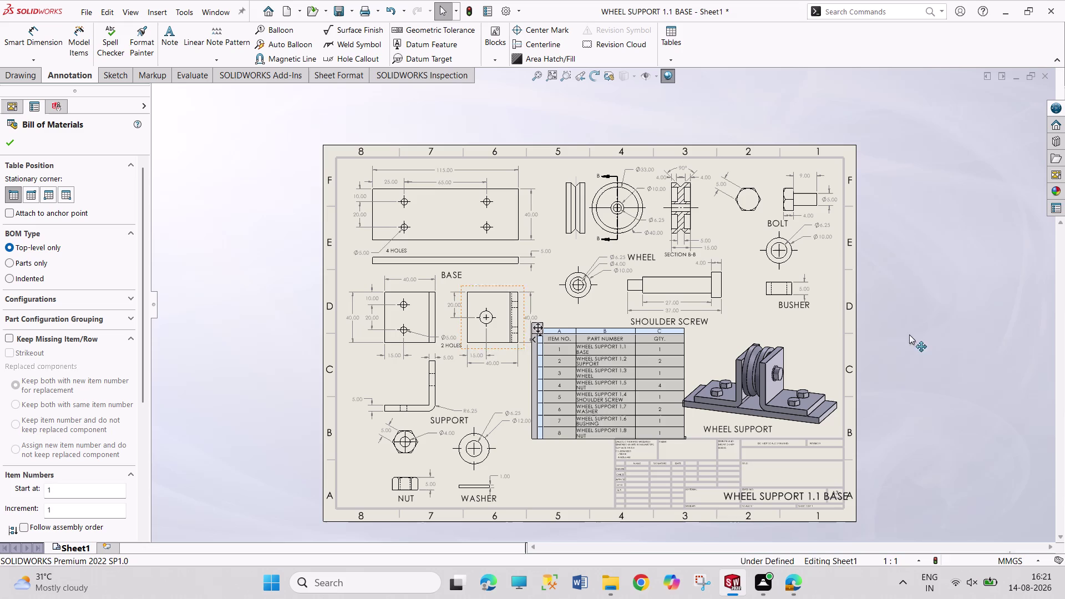
click(903, 324)
click(915, 349)
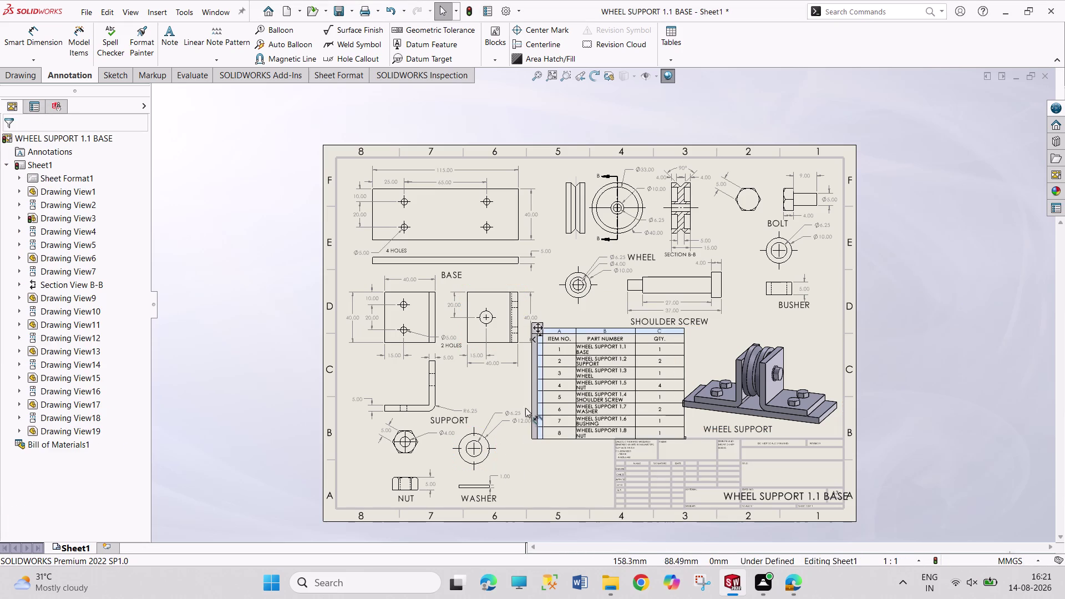
scroll(up, 3)
scroll(up, 3)
scroll(down, 3)
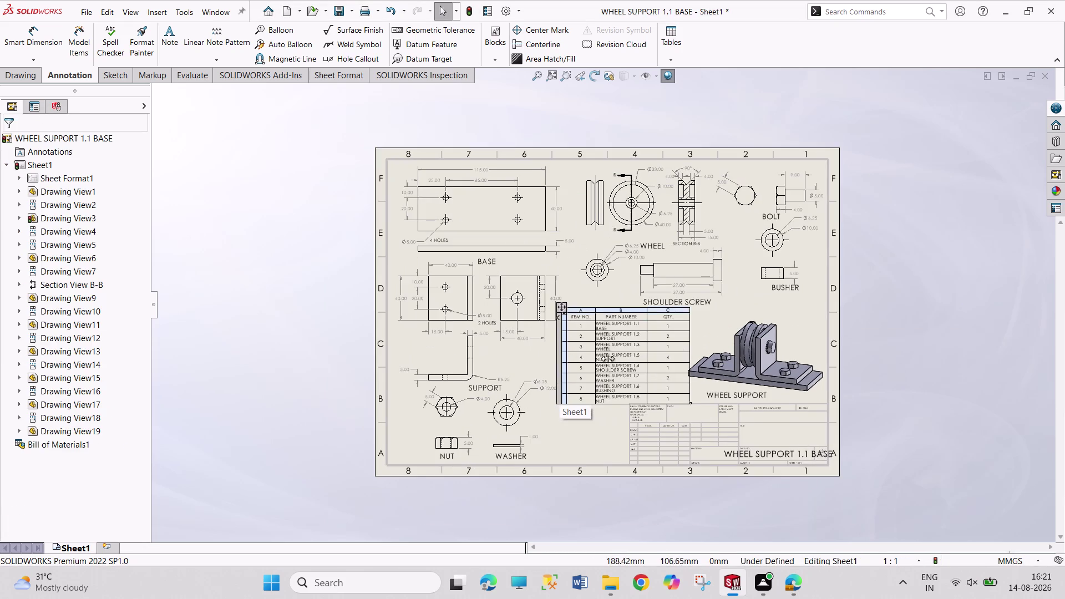
scroll(down, 3)
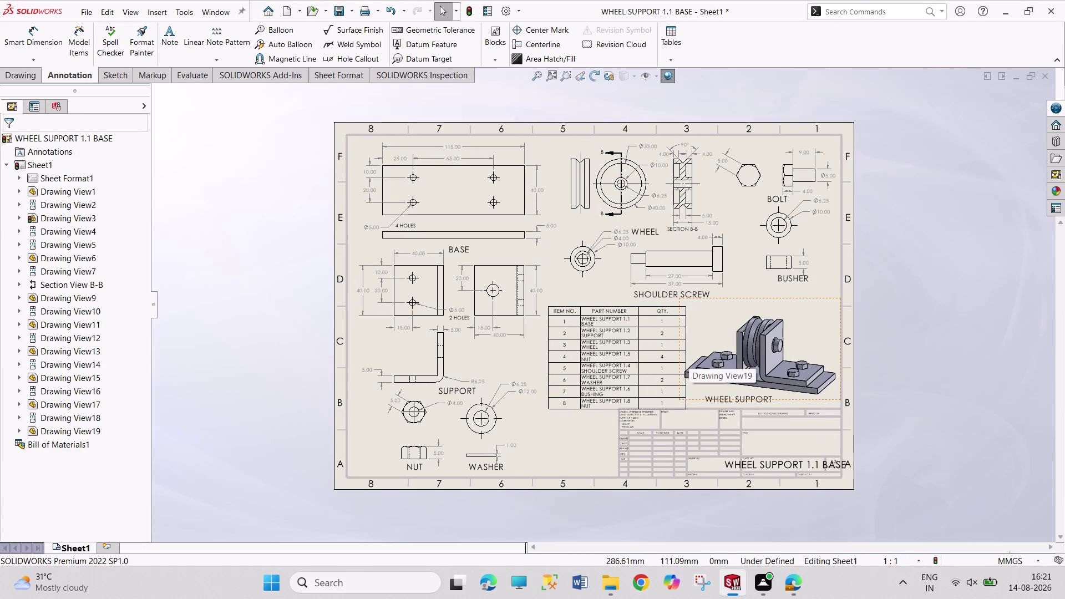
click(689, 352)
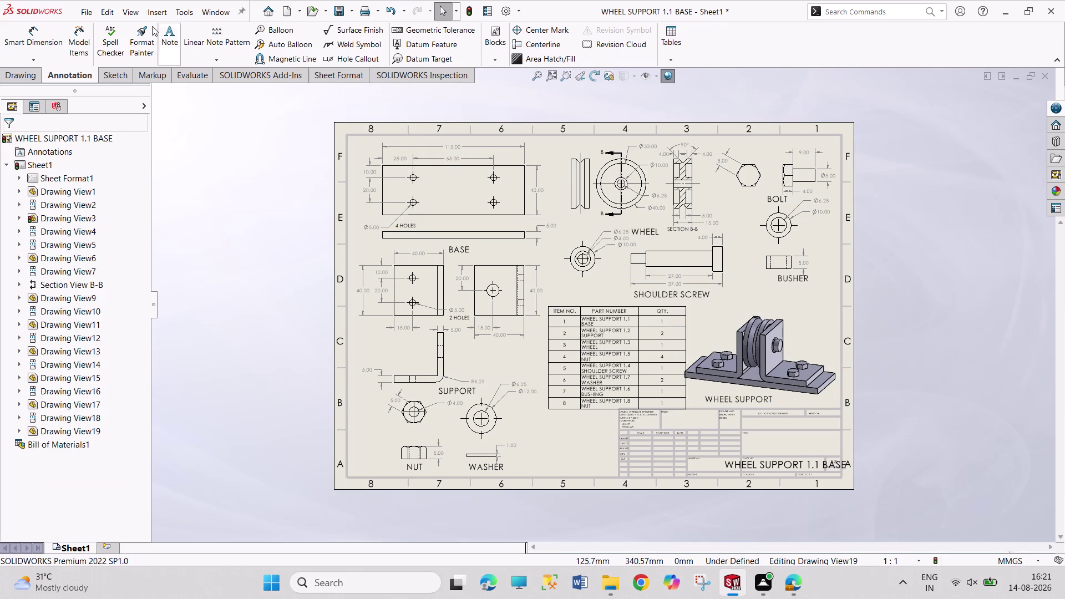
click(276, 44)
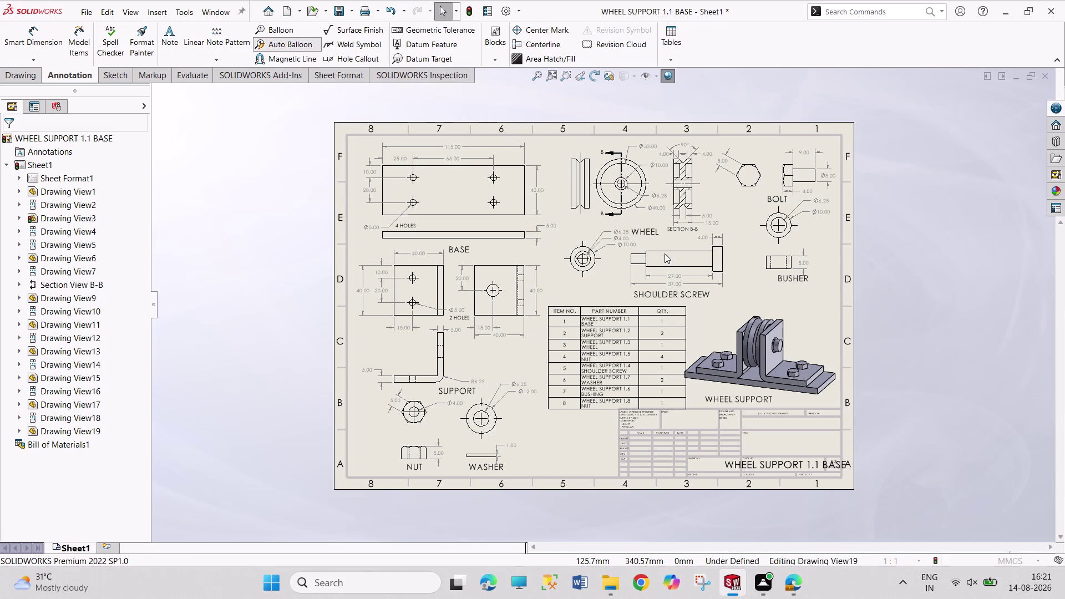
Auto-balloon the wheel support view and drag balloons 1, 2 and 4 clear of the model.
click(723, 326)
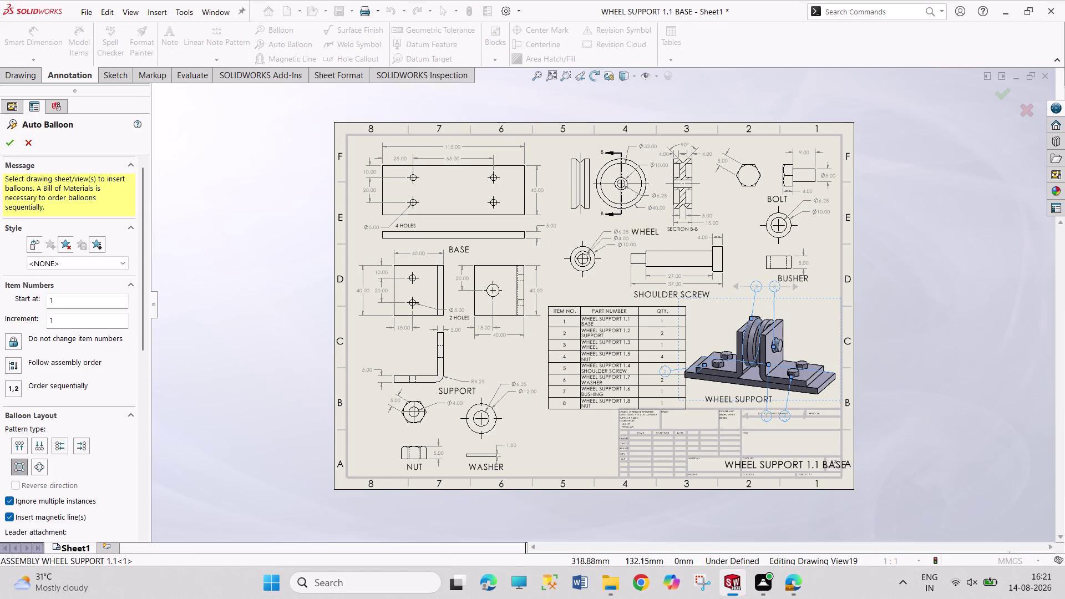
click(14, 139)
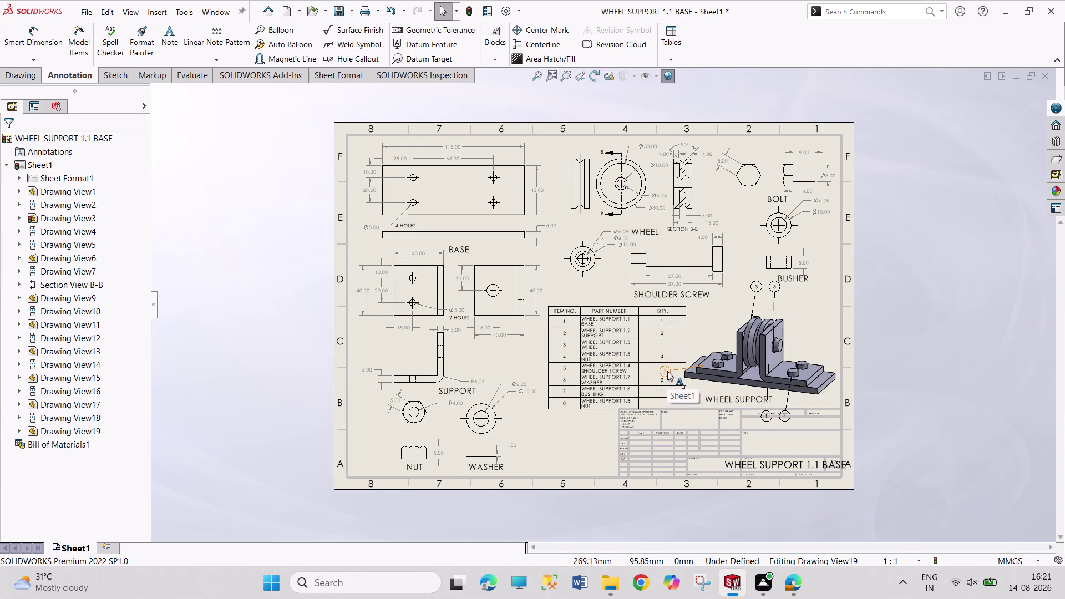
drag(668, 371, 705, 335)
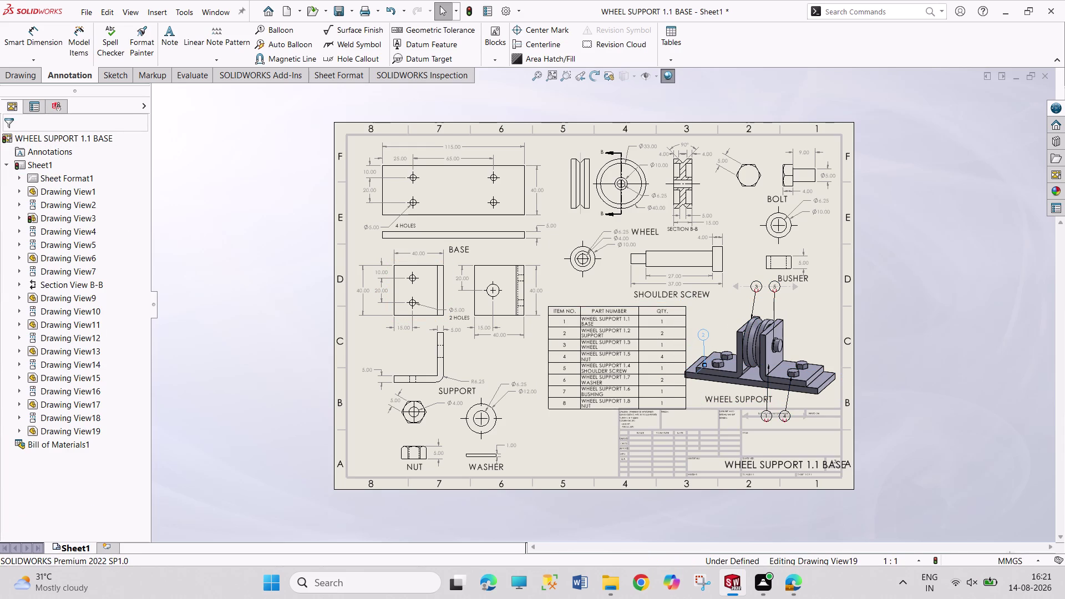
drag(769, 418, 769, 406)
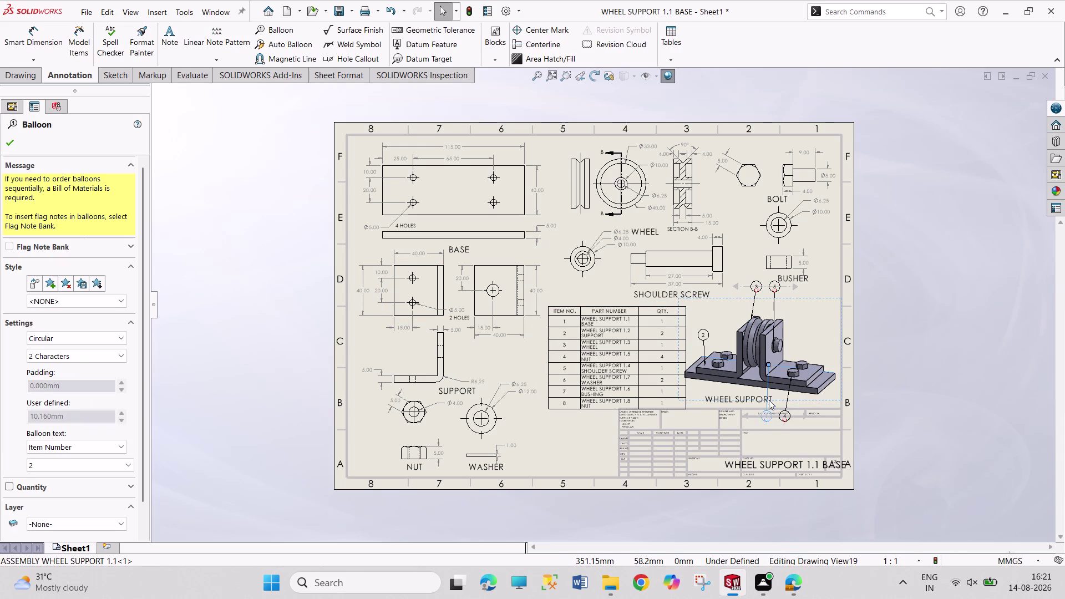
drag(769, 405, 798, 327)
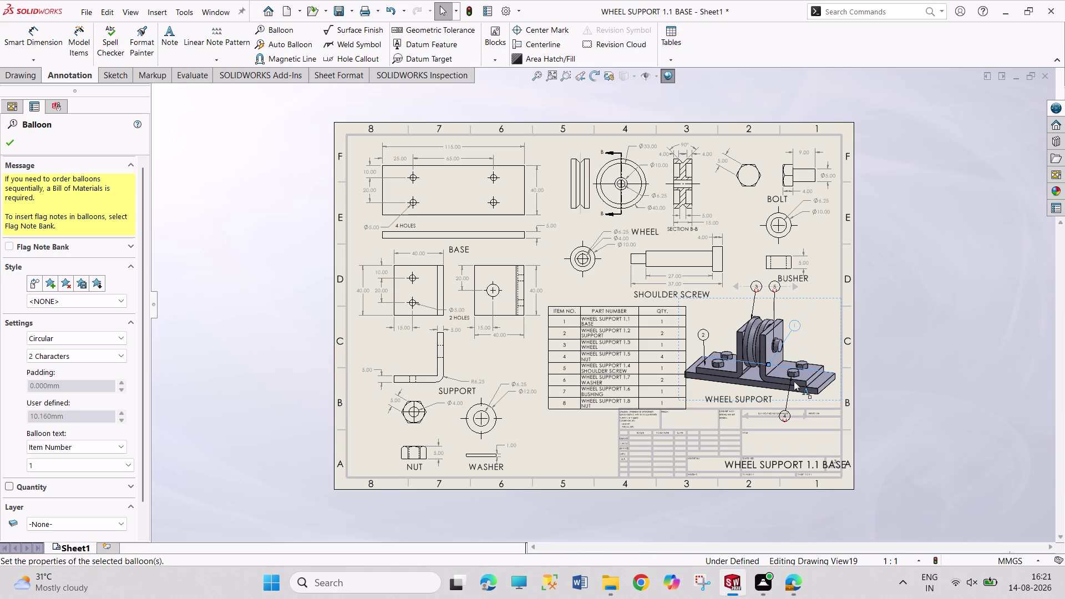
drag(791, 413, 812, 340)
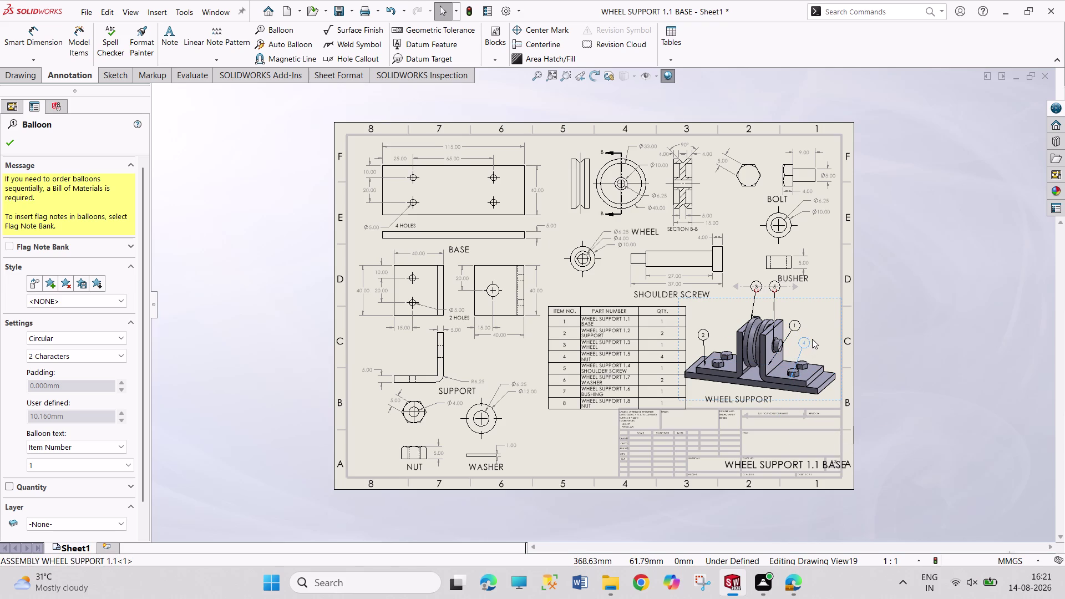
drag(813, 339, 815, 337)
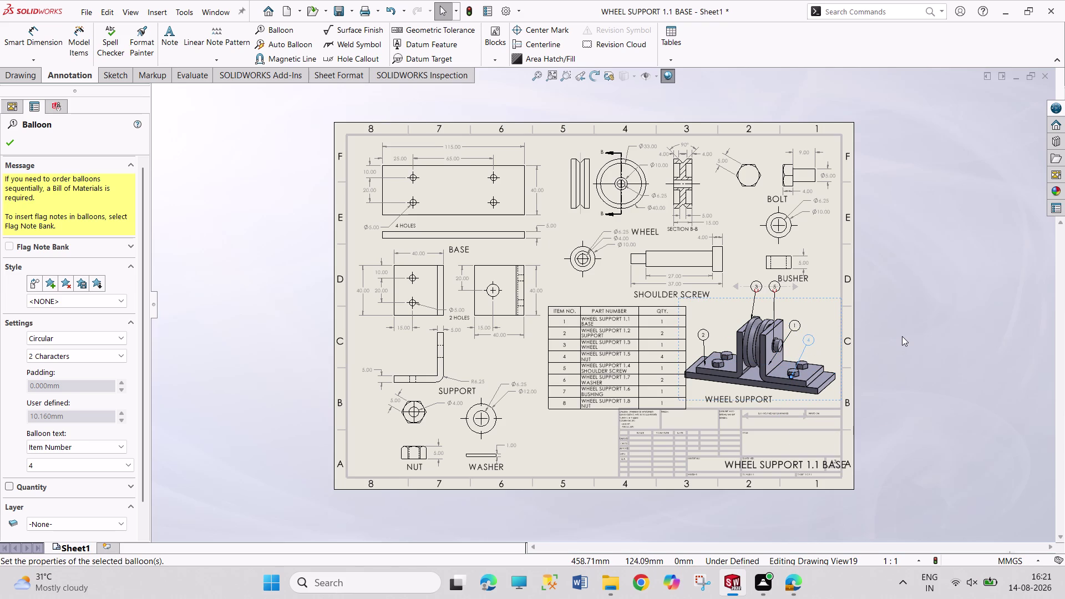
click(903, 336)
Settle balloon 1 above the wheel side and zoom into the assembly area.
drag(798, 326, 790, 328)
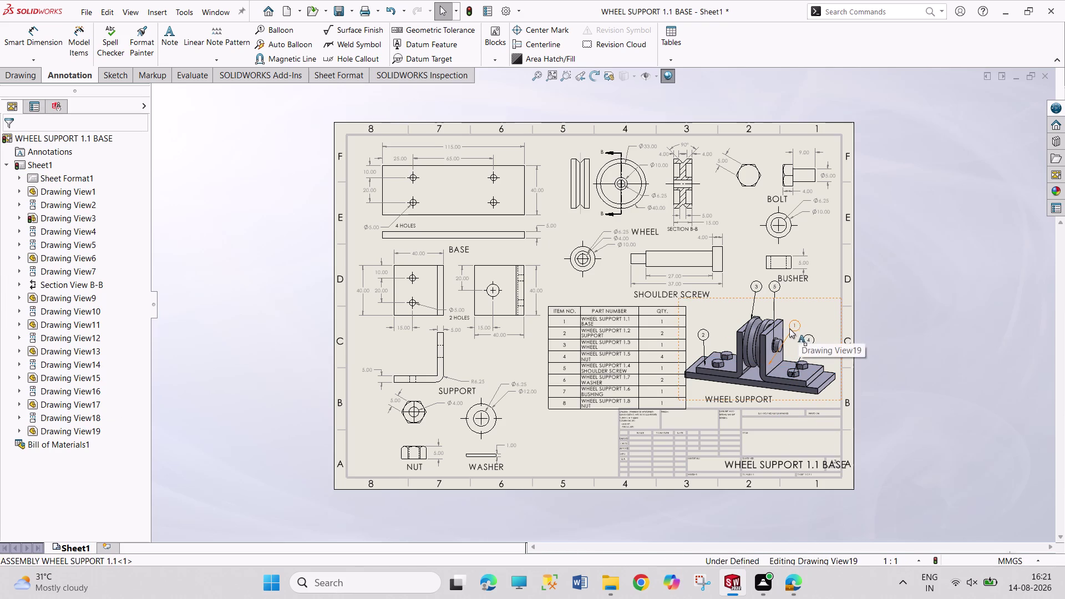
drag(790, 328, 788, 341)
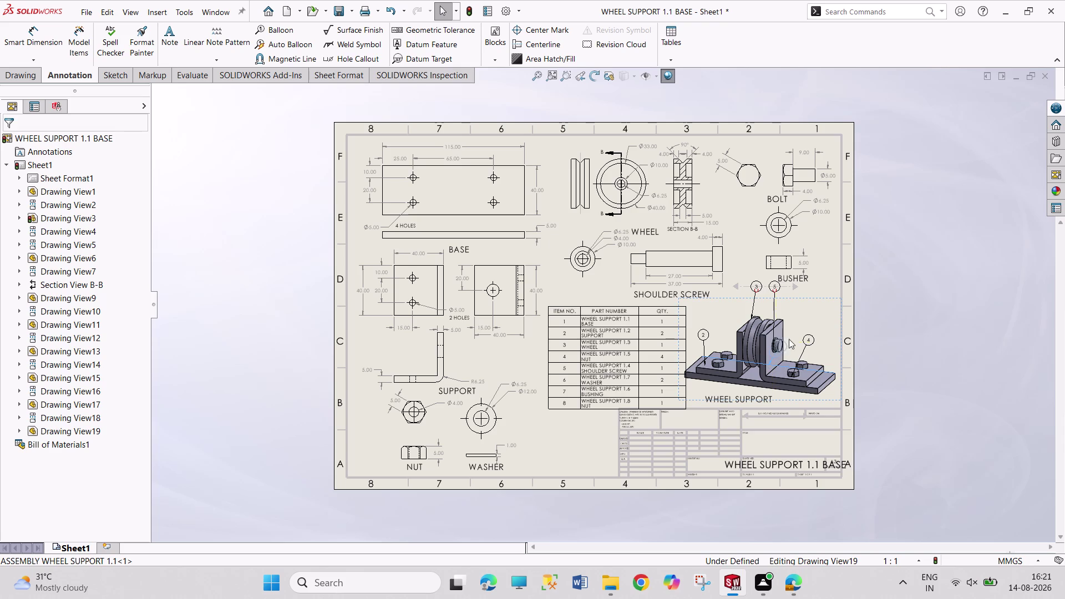
drag(788, 340, 809, 311)
drag(809, 310, 735, 364)
drag(735, 363, 792, 331)
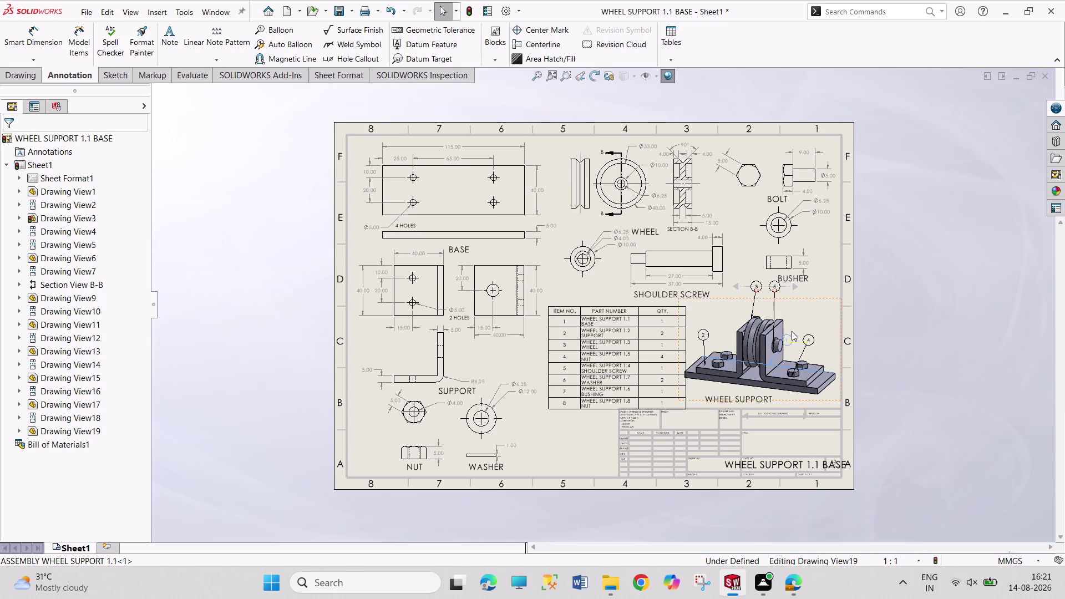
drag(792, 332, 803, 323)
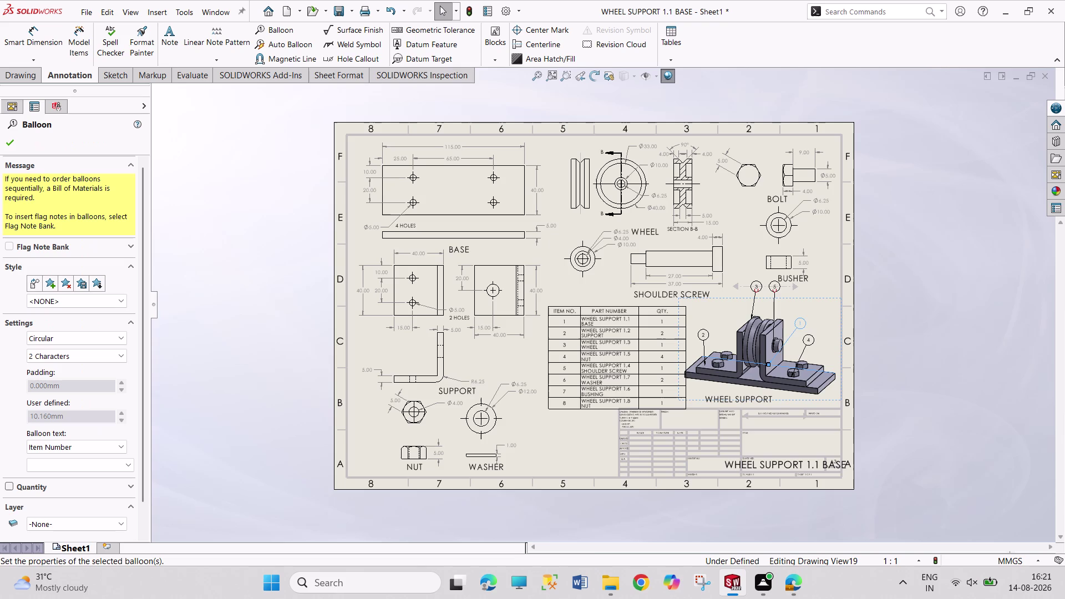
scroll(up, 3)
scroll(up, 3)
scroll(down, 3)
scroll(down, 3)
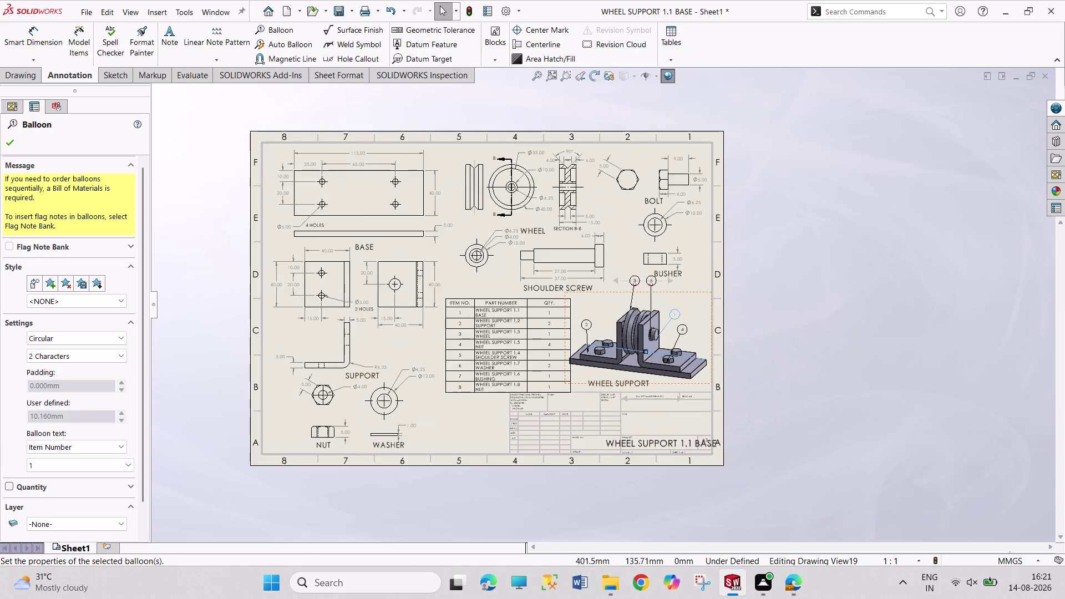
scroll(down, 3)
scroll(down, 3)
scroll(down, 3)
scroll(down, 3)
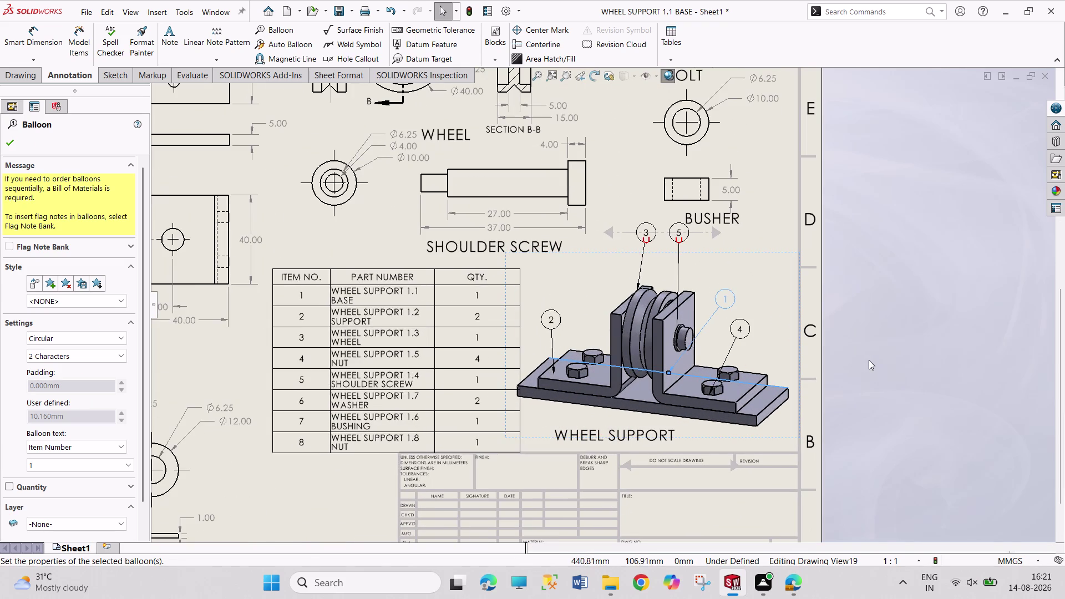
Reposition balloon 1 near the wheel so its leader points cleanly at the part.
key(Escape)
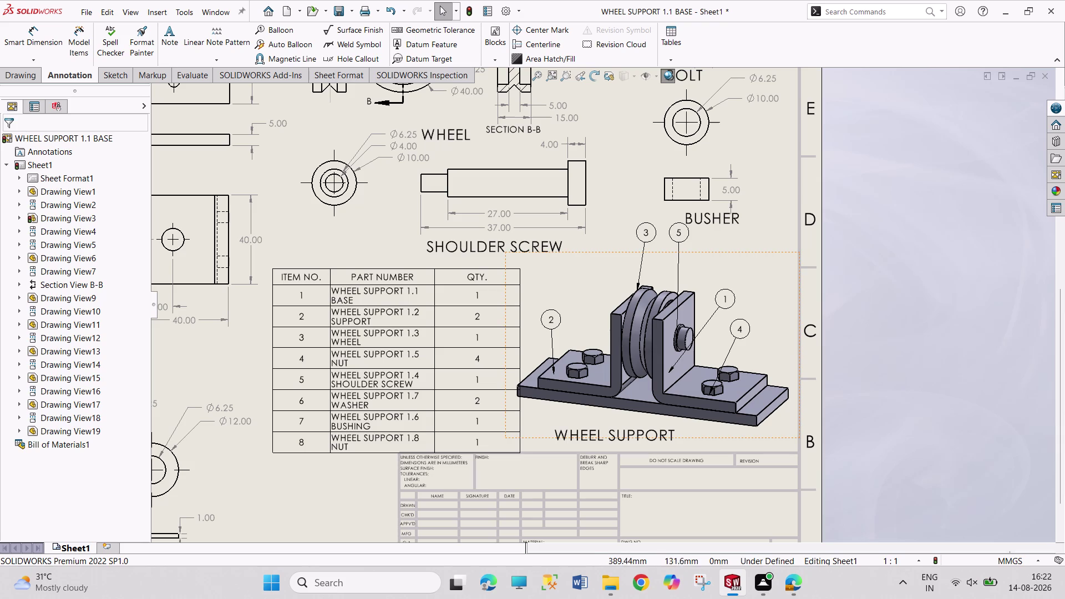
click(724, 296)
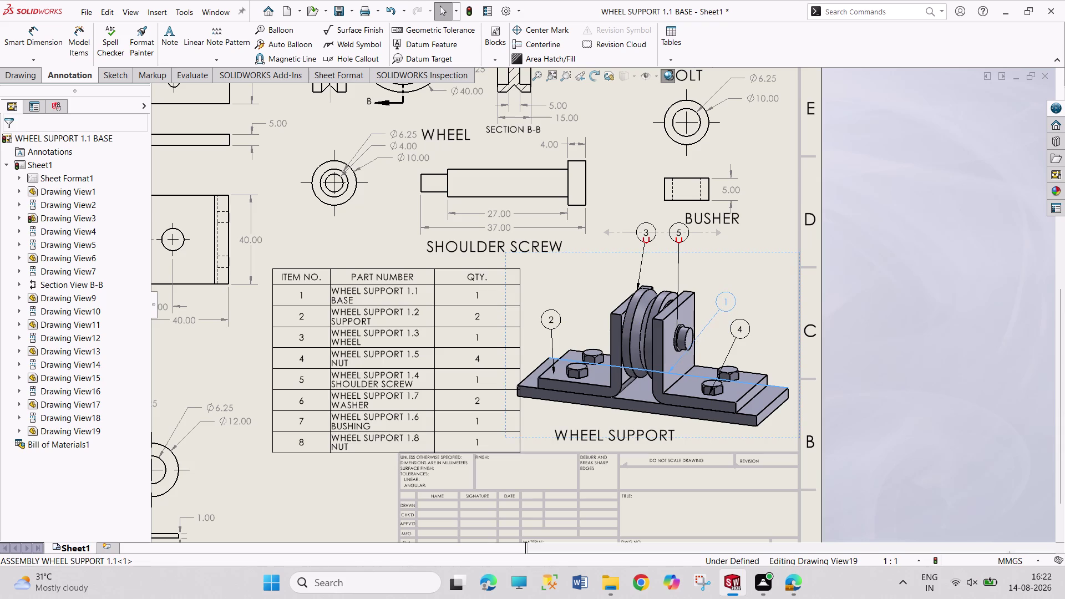
key(Escape)
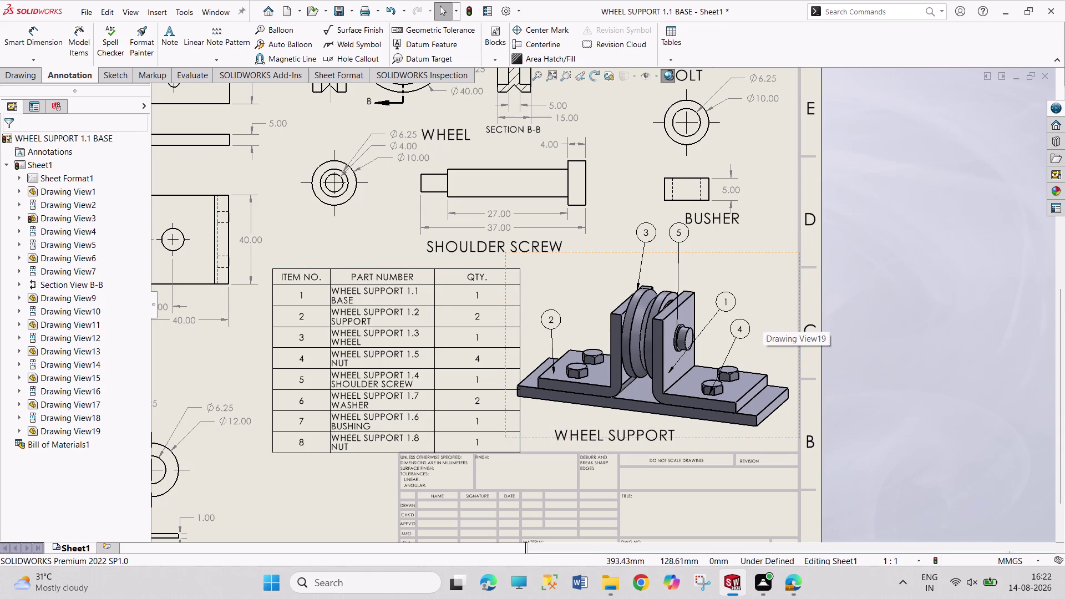
drag(673, 367, 675, 379)
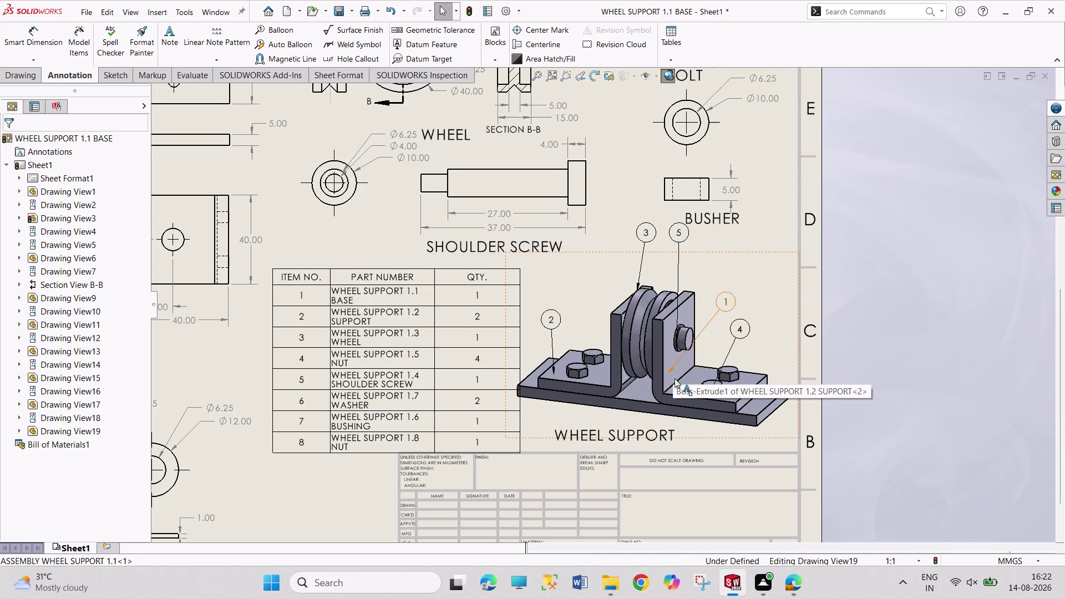
drag(675, 379, 727, 408)
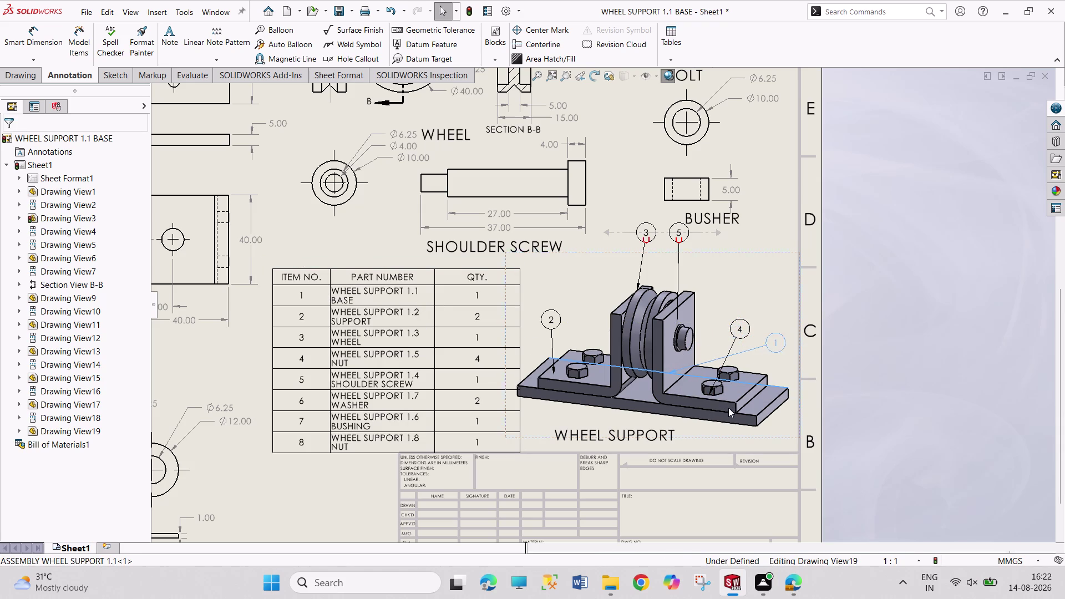
drag(727, 408, 678, 372)
key(Escape)
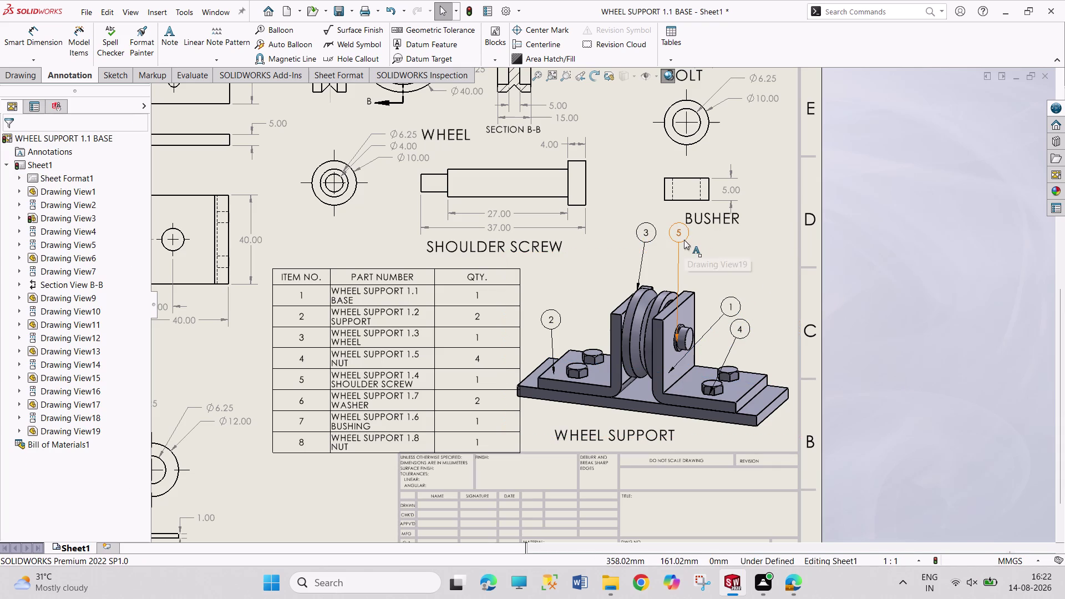
Move balloon 5 over the shoulder screw head.
drag(684, 240, 698, 259)
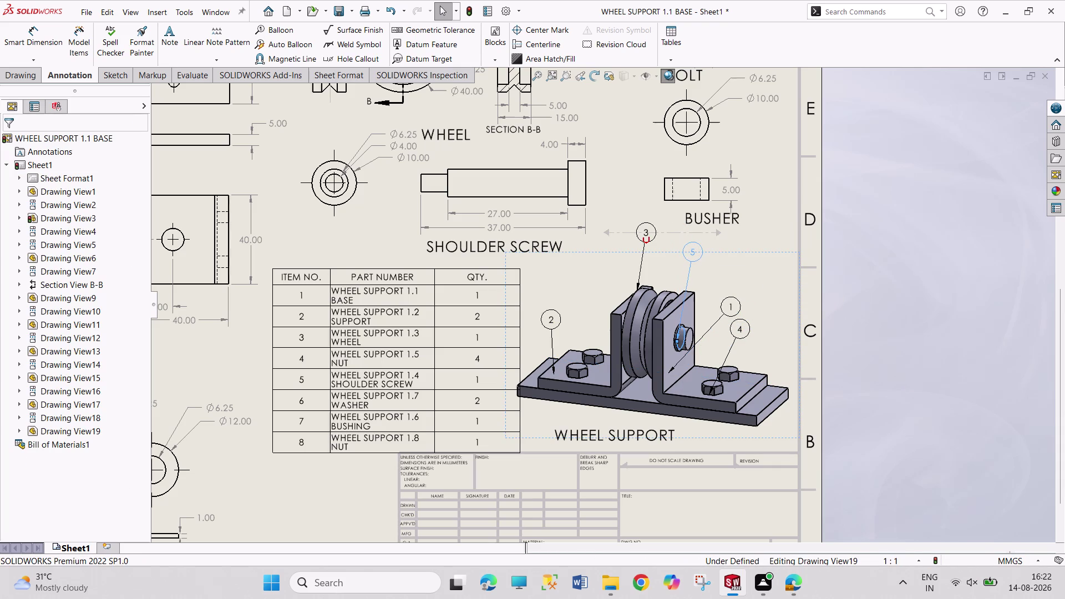
key(Escape)
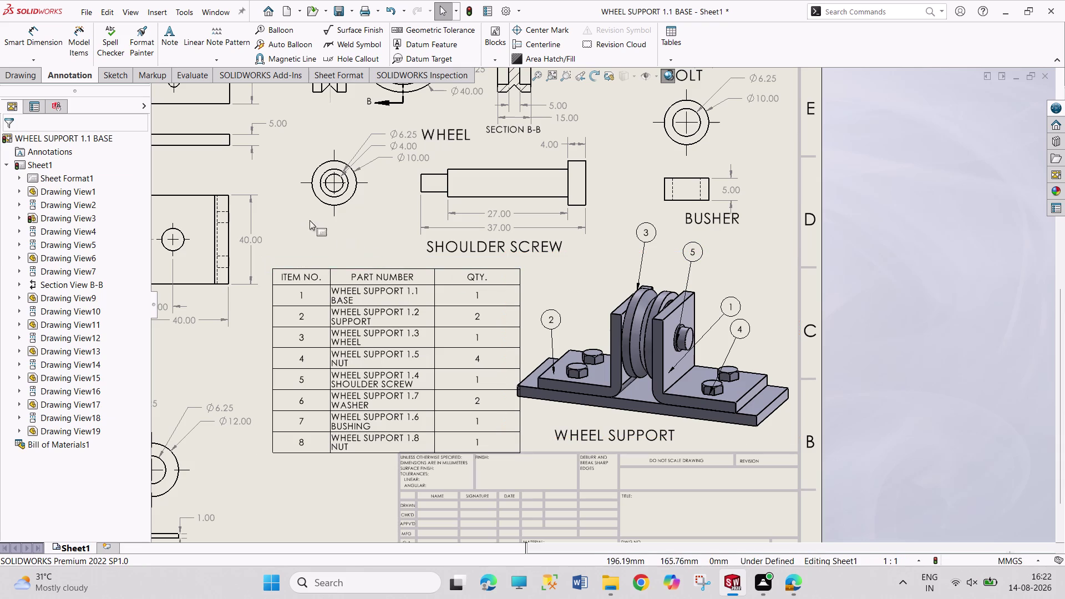
click(279, 32)
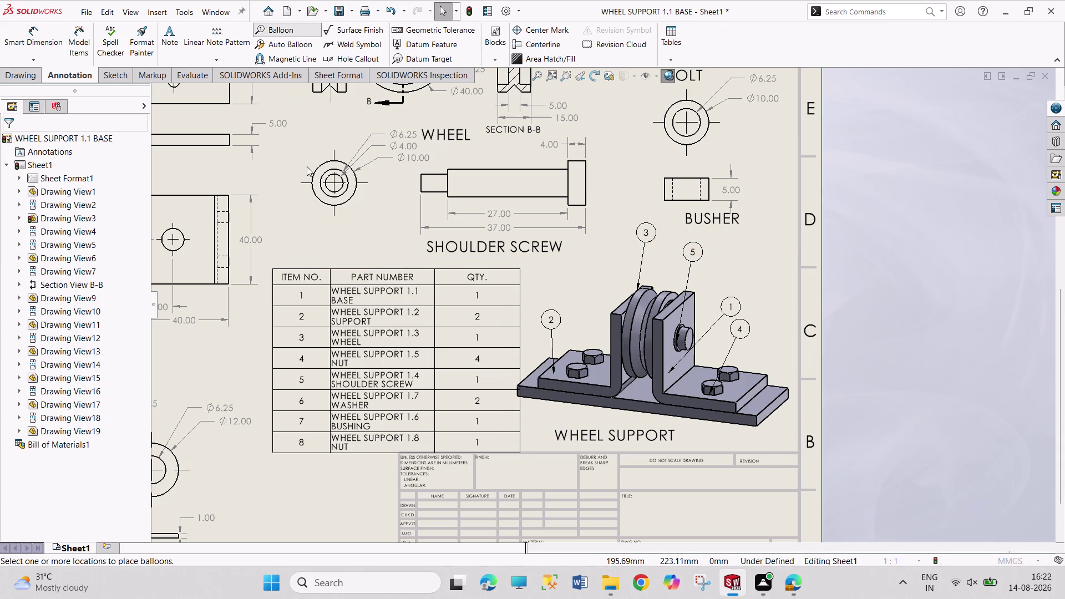
Attach balloon 1 to the base plate edge in the BASE top view.
scroll(up, 3)
scroll(down, 3)
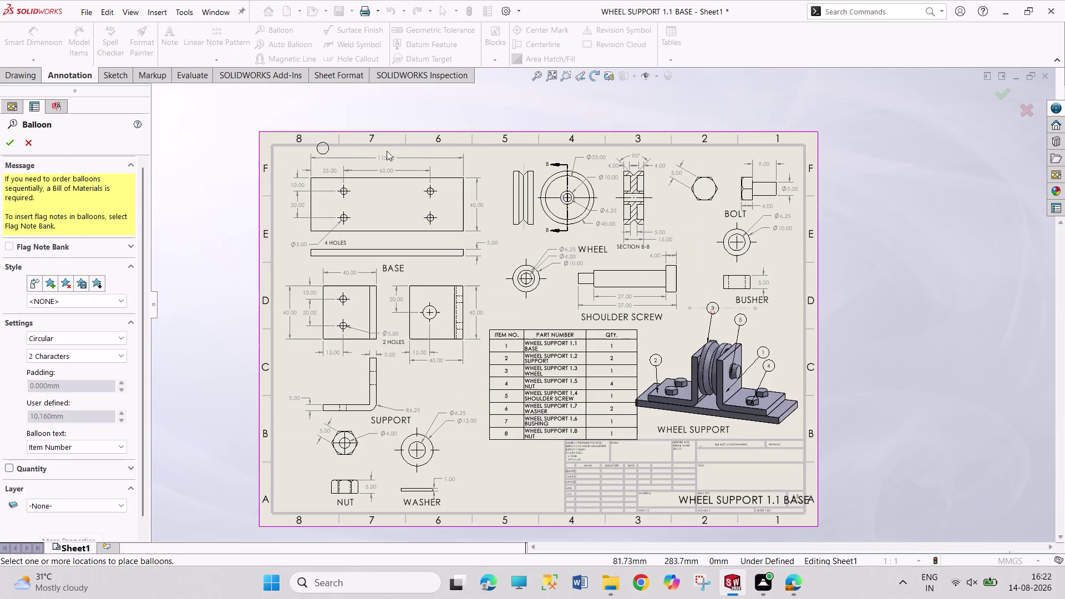
scroll(down, 3)
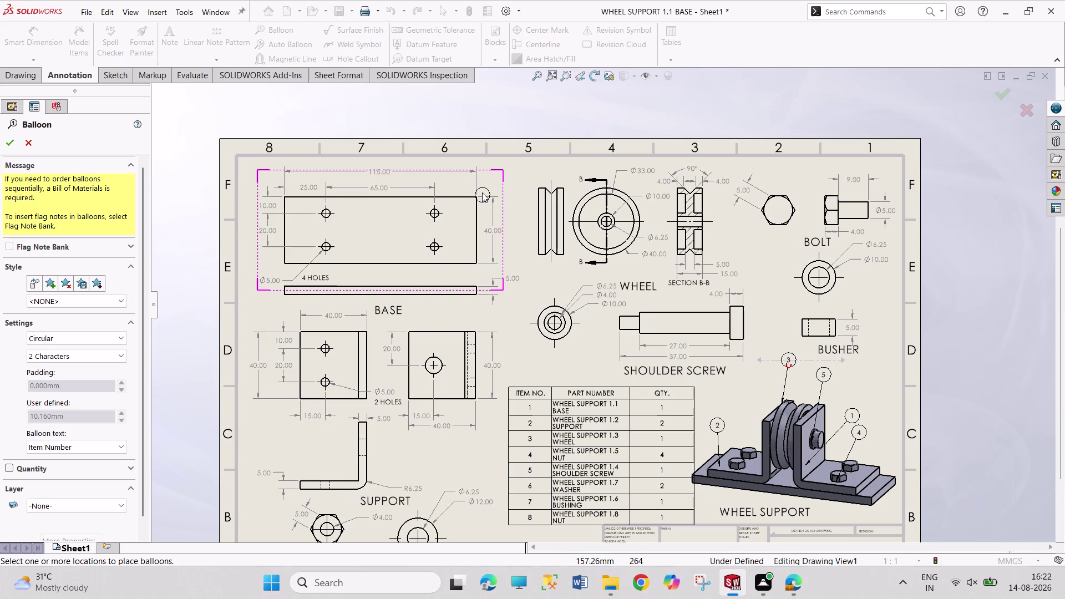
drag(475, 197, 497, 174)
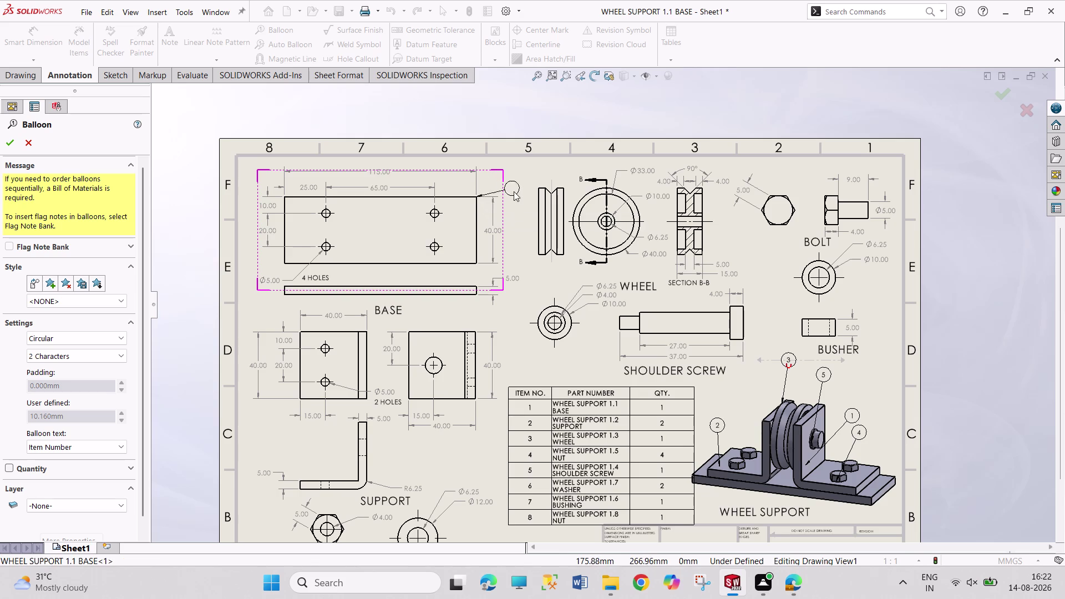
click(506, 178)
click(466, 314)
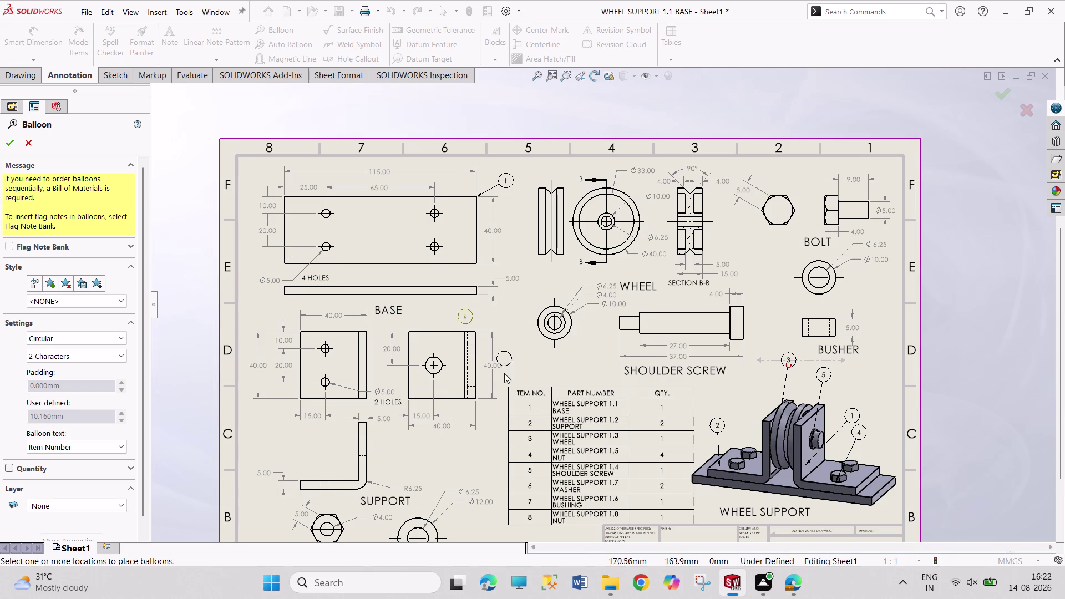
Undo the extra balloon near the base side view and exit the Balloon tool.
click(373, 460)
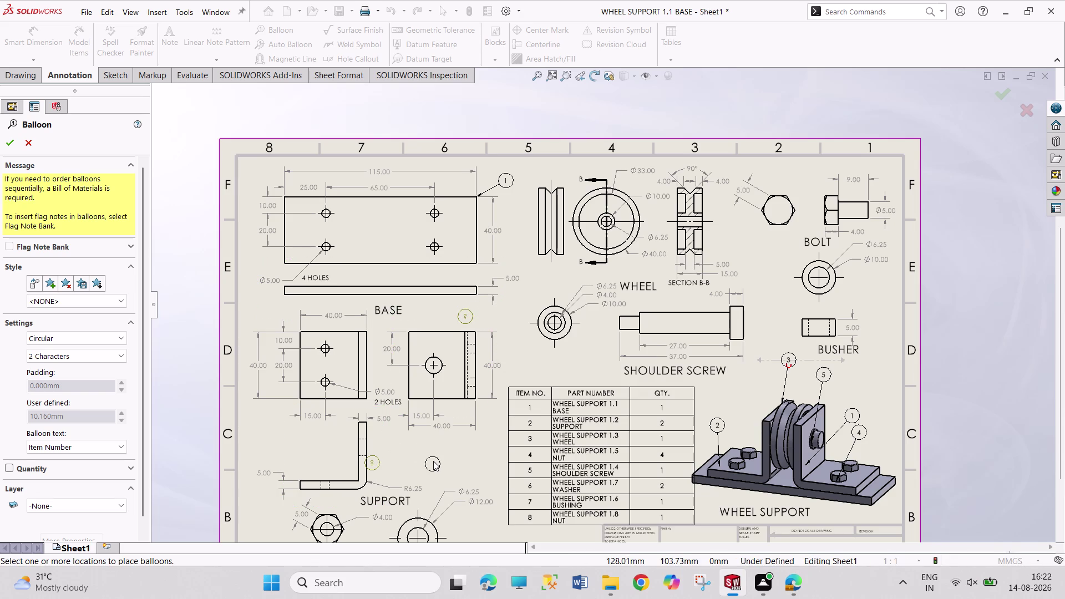
key(ctrl+z)
key(Escape)
key(Escape)
key(Escape)
key(ctrl+z)
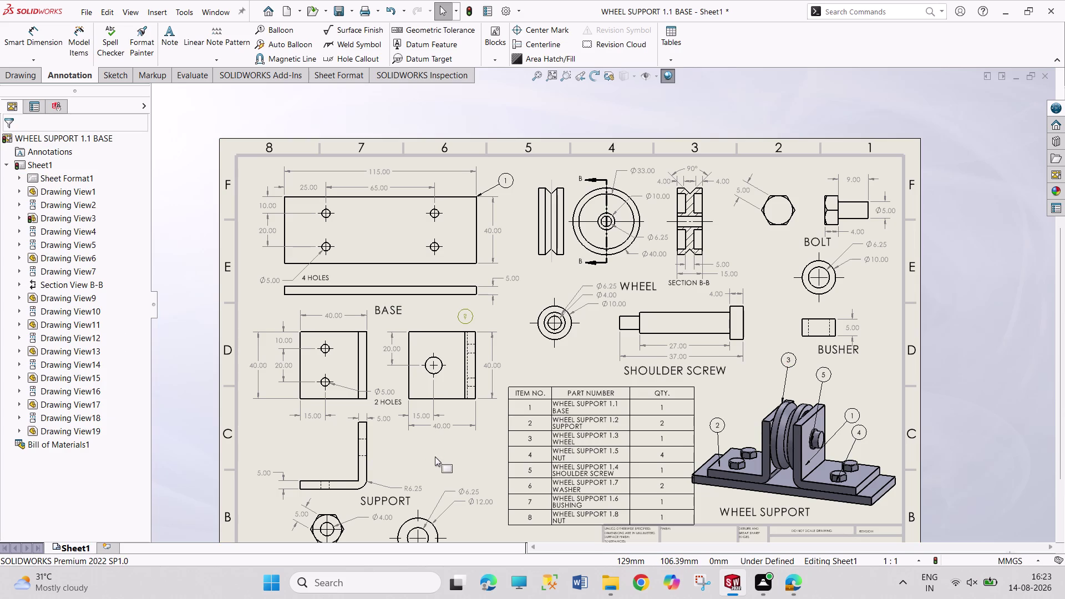
key(ctrl+z)
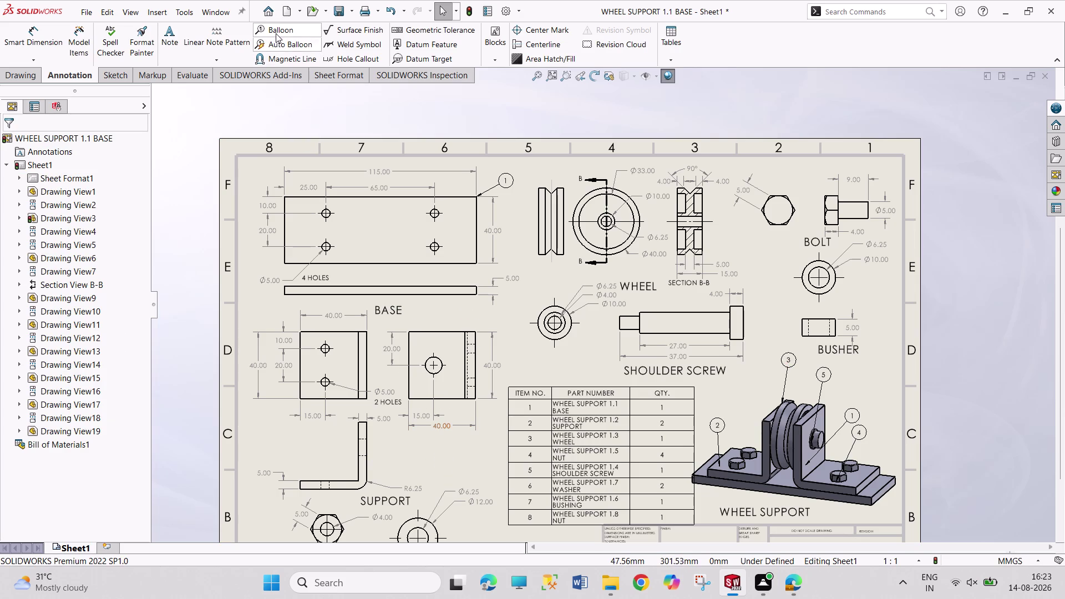
Attach item balloons to the support side view and the washer view.
click(275, 33)
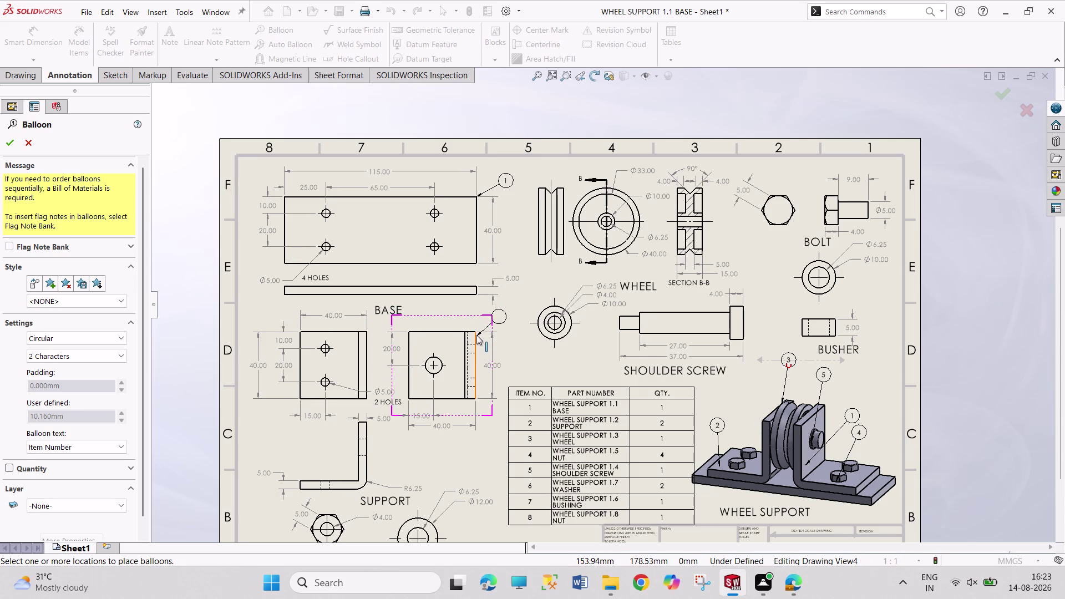
drag(477, 334, 499, 312)
click(503, 309)
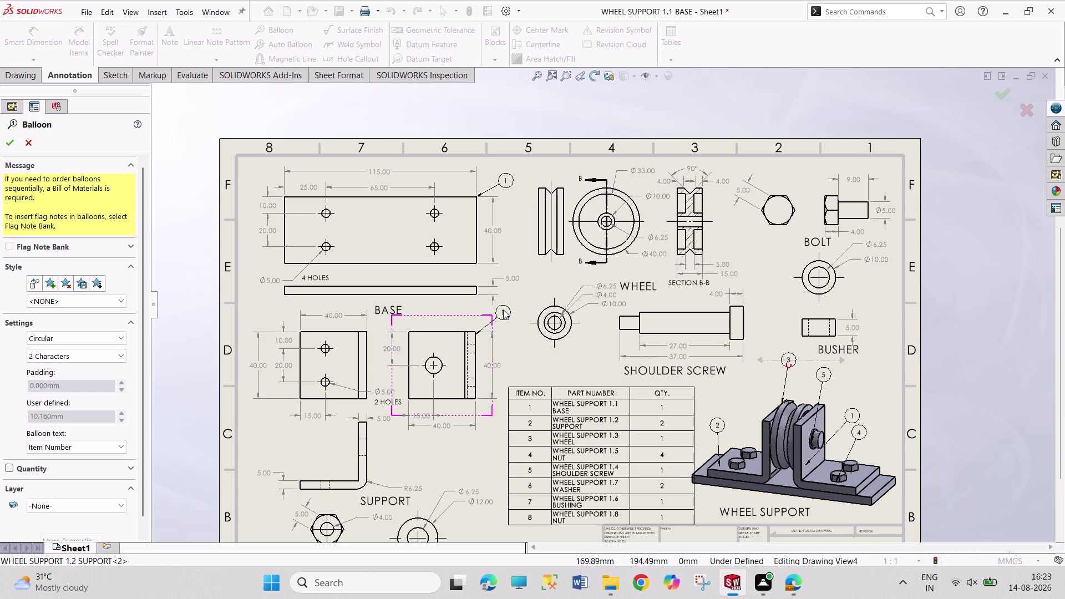
middle_drag(478, 451, 477, 366)
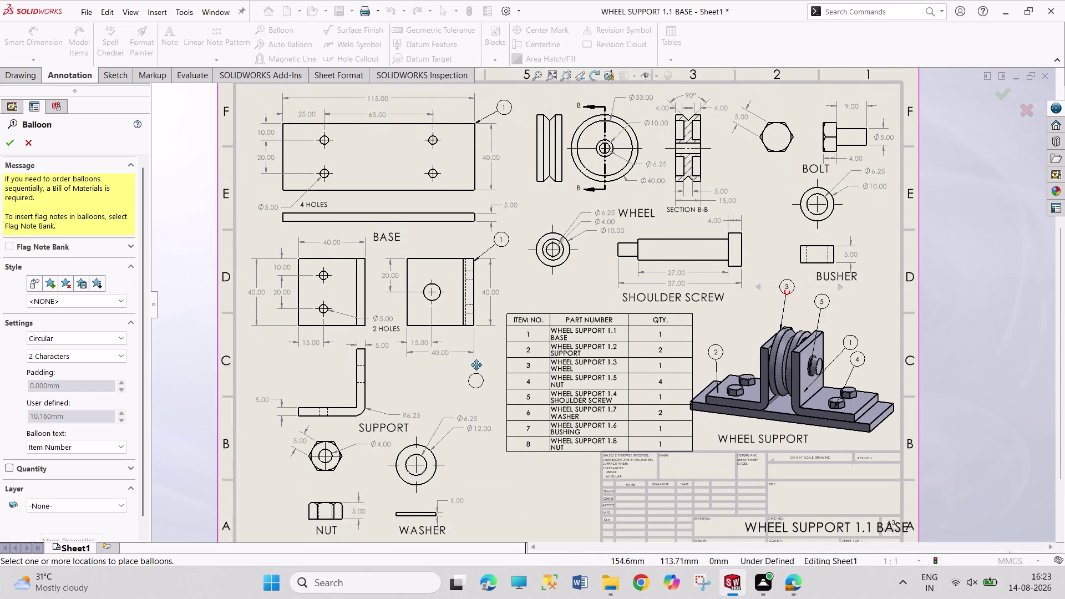
middle_drag(476, 366, 477, 346)
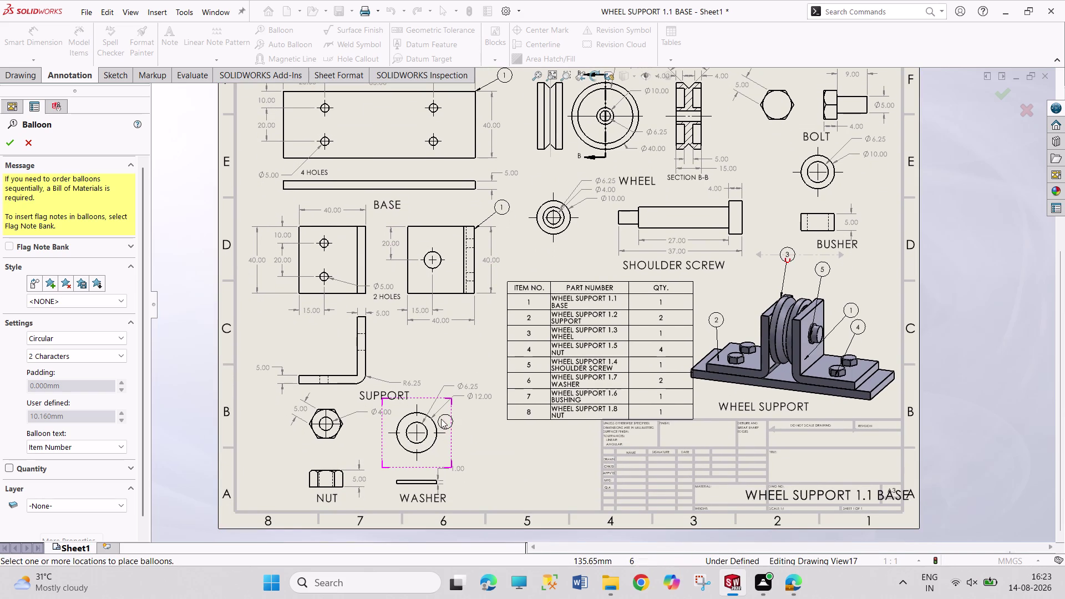
drag(436, 426, 460, 405)
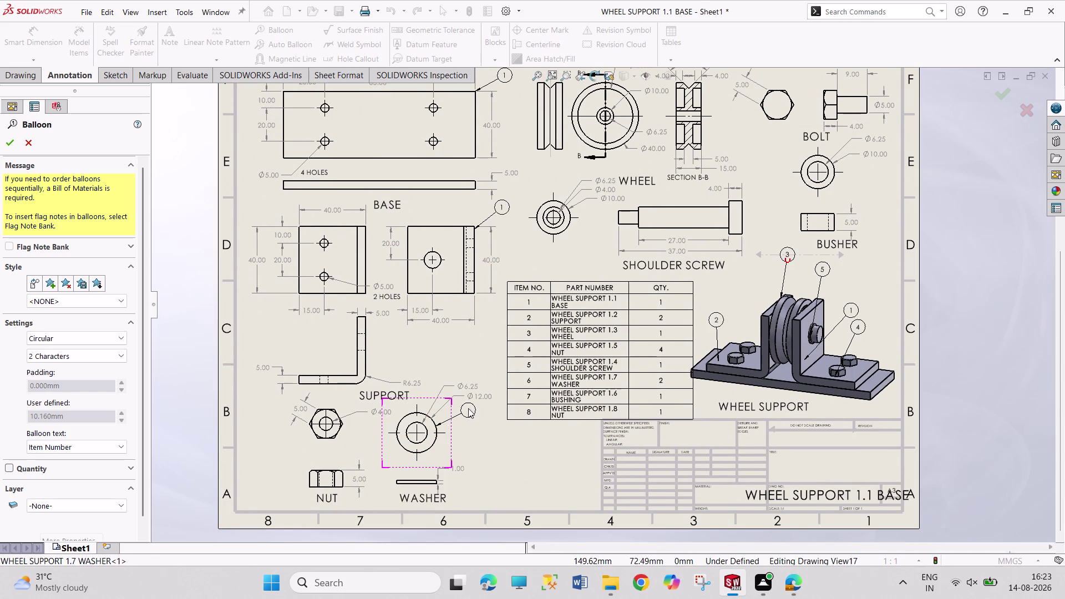
click(469, 409)
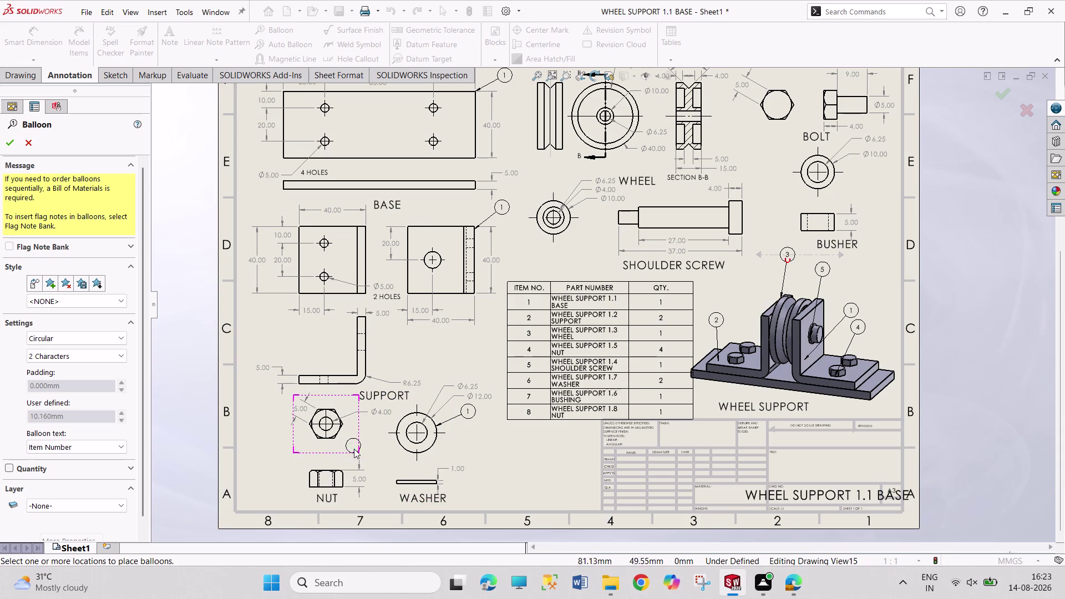
Balloon the nut, shoulder screw, bolt end, bushing and hexagon bolt views.
drag(340, 469, 362, 445)
click(368, 439)
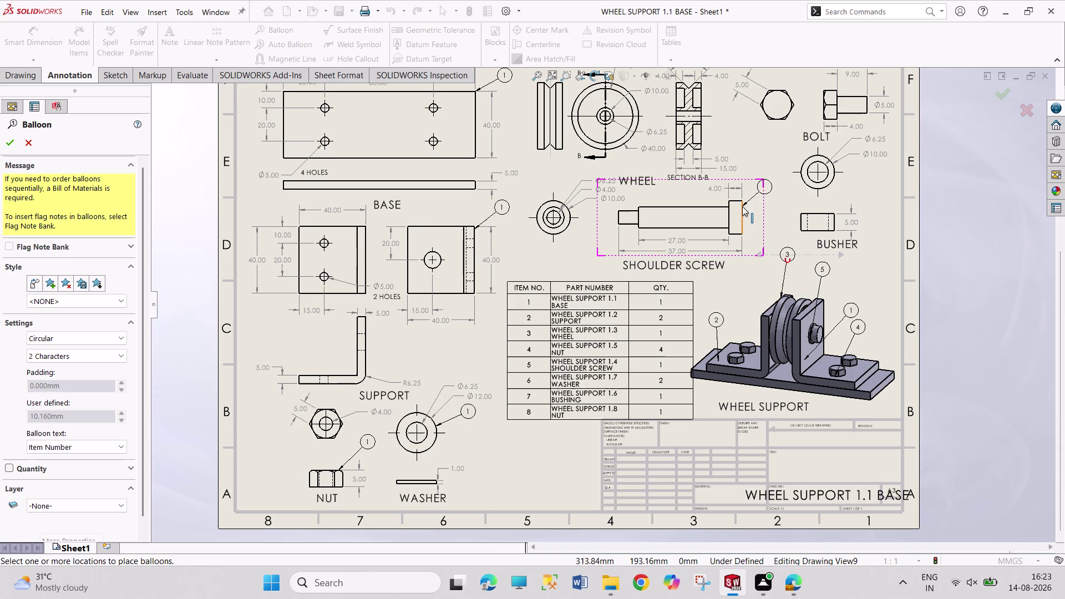
drag(743, 207, 764, 184)
click(771, 177)
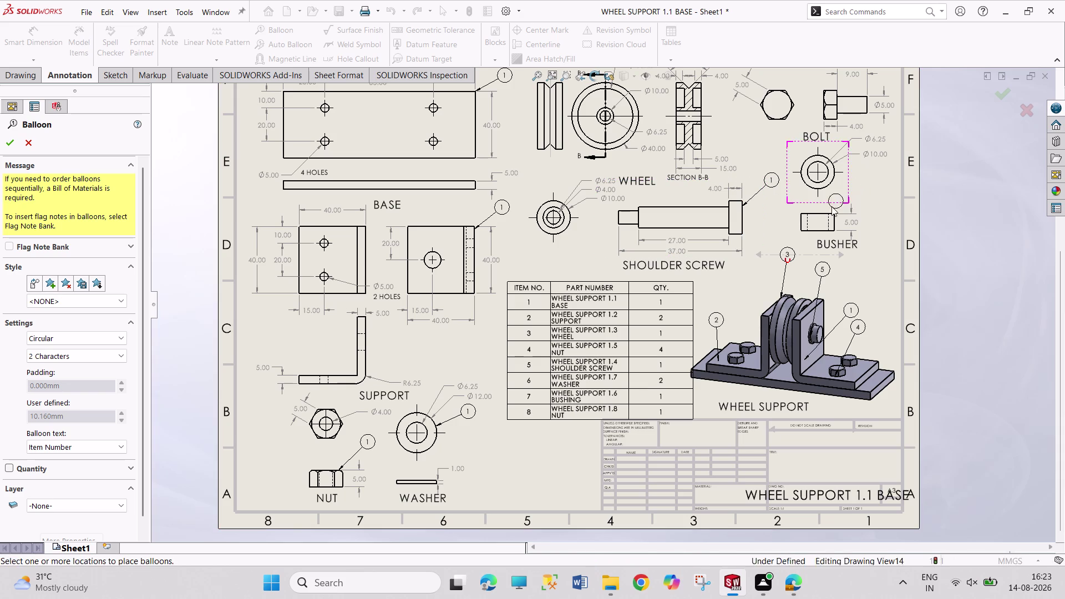
drag(830, 214, 853, 191)
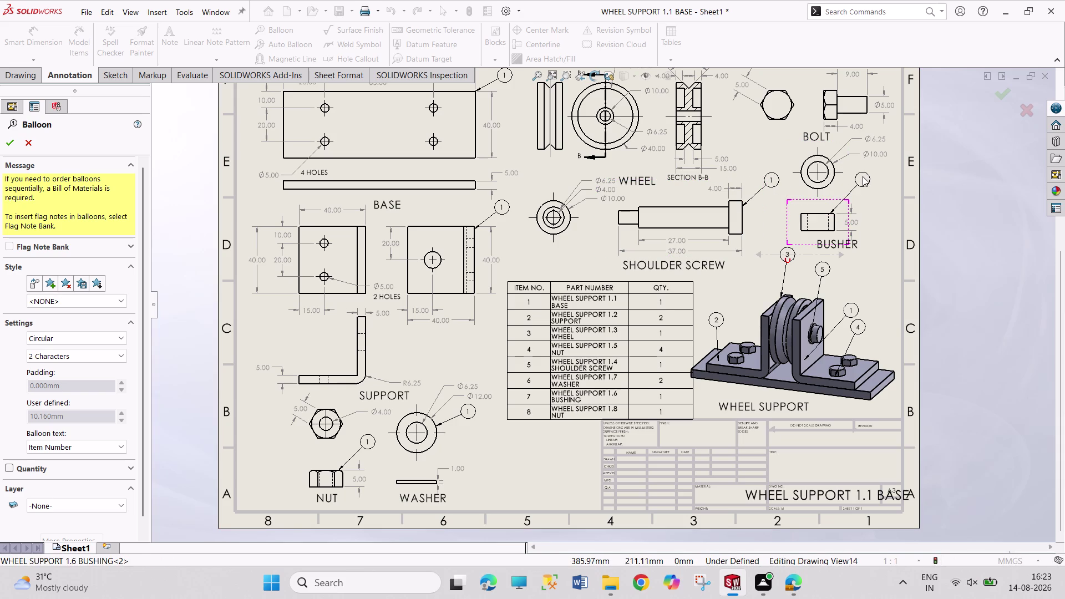
click(863, 176)
middle_drag(781, 143, 711, 327)
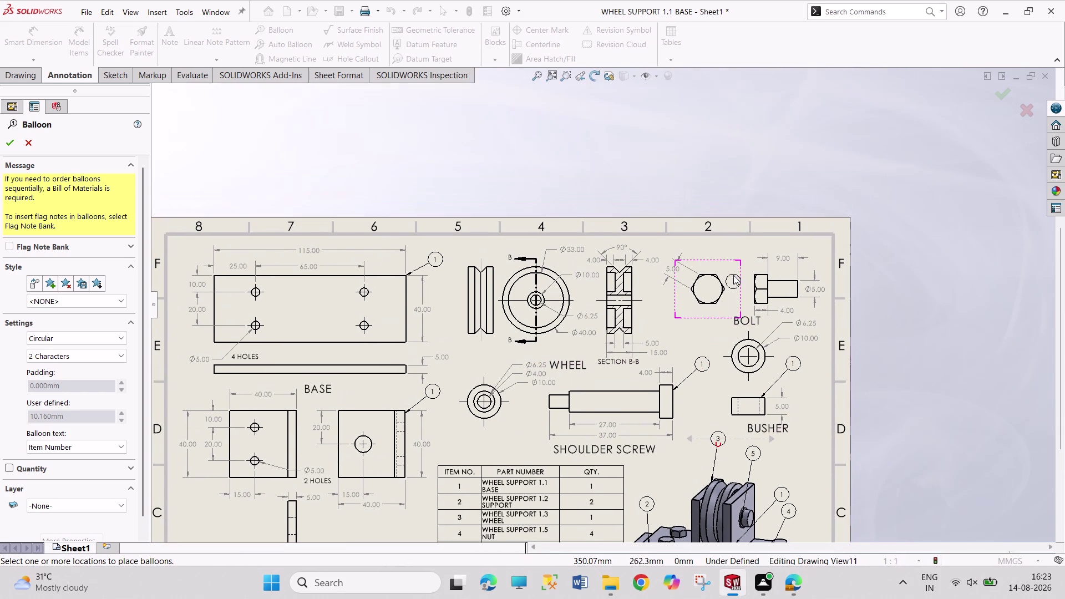
drag(717, 277, 739, 254)
click(739, 245)
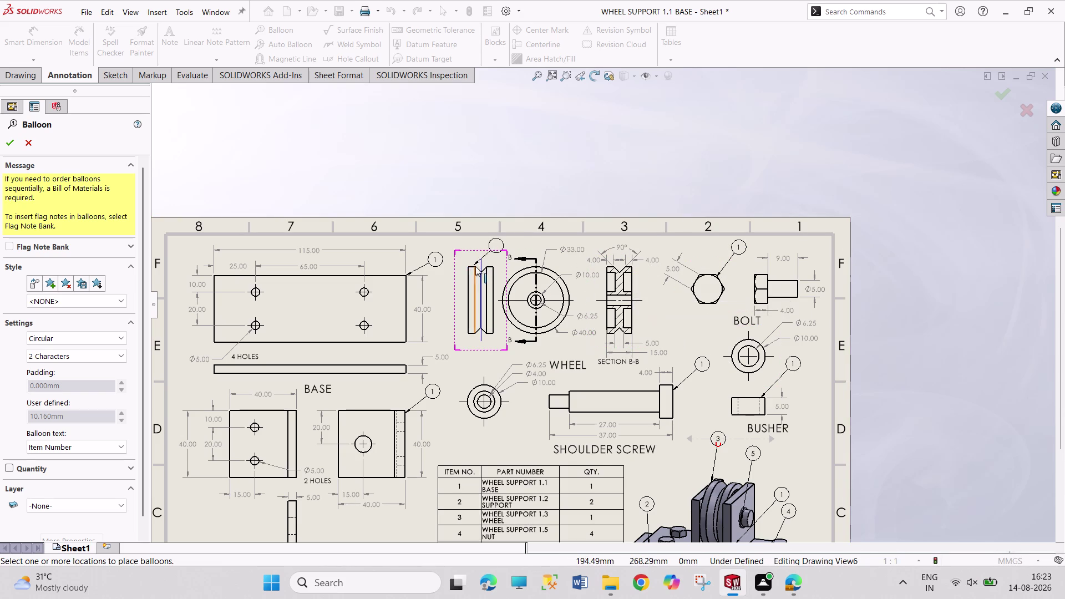
Balloon the wheel side view, then exit the Balloon tool and recentre the sheet.
drag(486, 267, 509, 244)
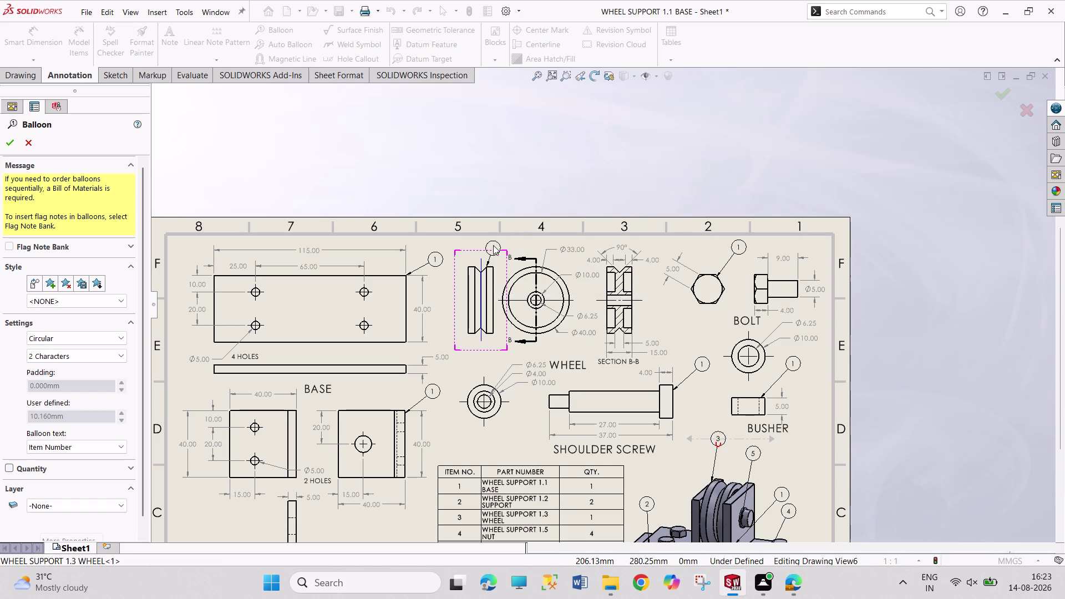
click(498, 246)
key(Escape)
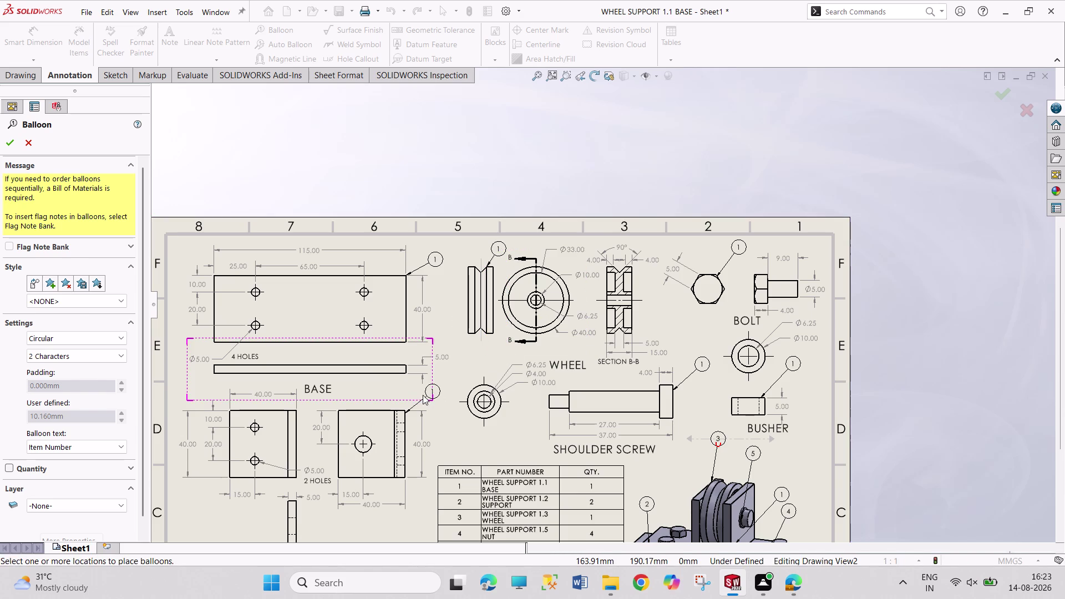
key(Escape)
key(Escape)
middle_drag(444, 427, 486, 352)
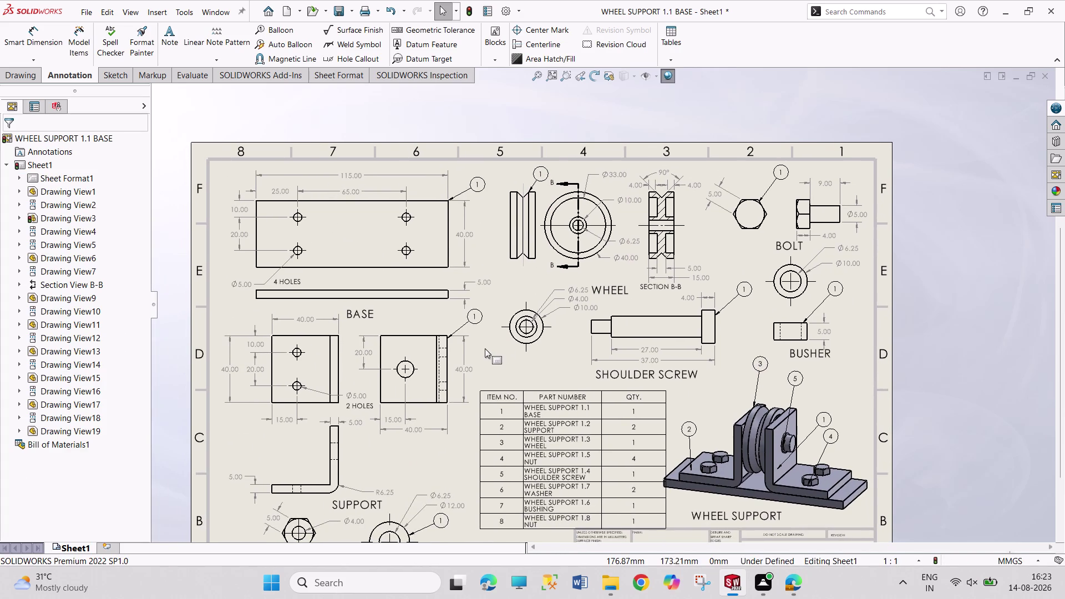
scroll(up, 3)
scroll(down, 3)
scroll(down, 3)
scroll(down, 3)
scroll(down, 3)
scroll(up, 3)
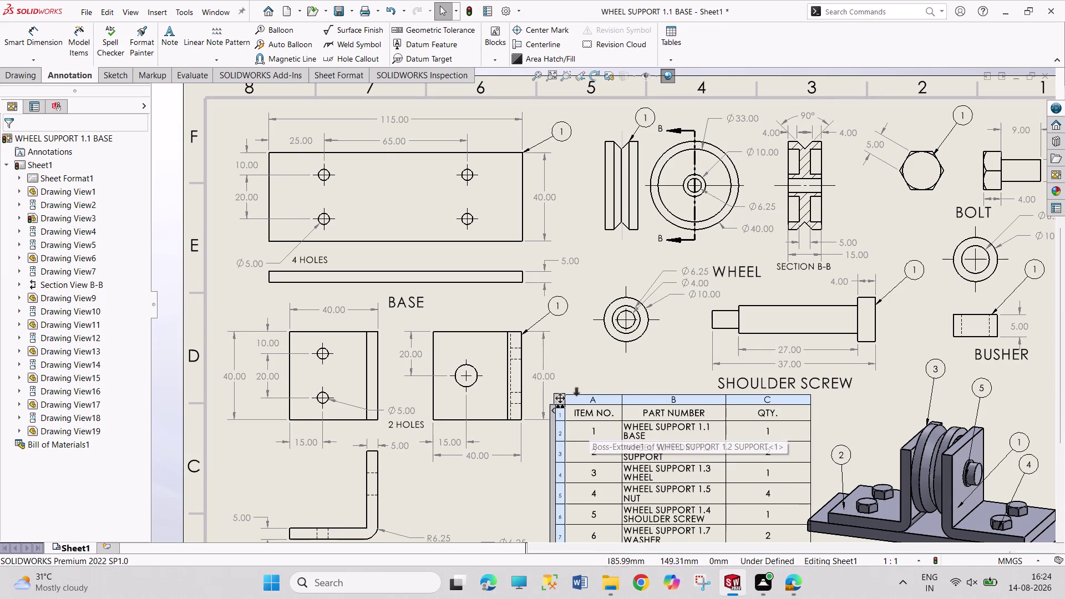
Set the support view's balloon to custom text reading 2.
double_click(557, 306)
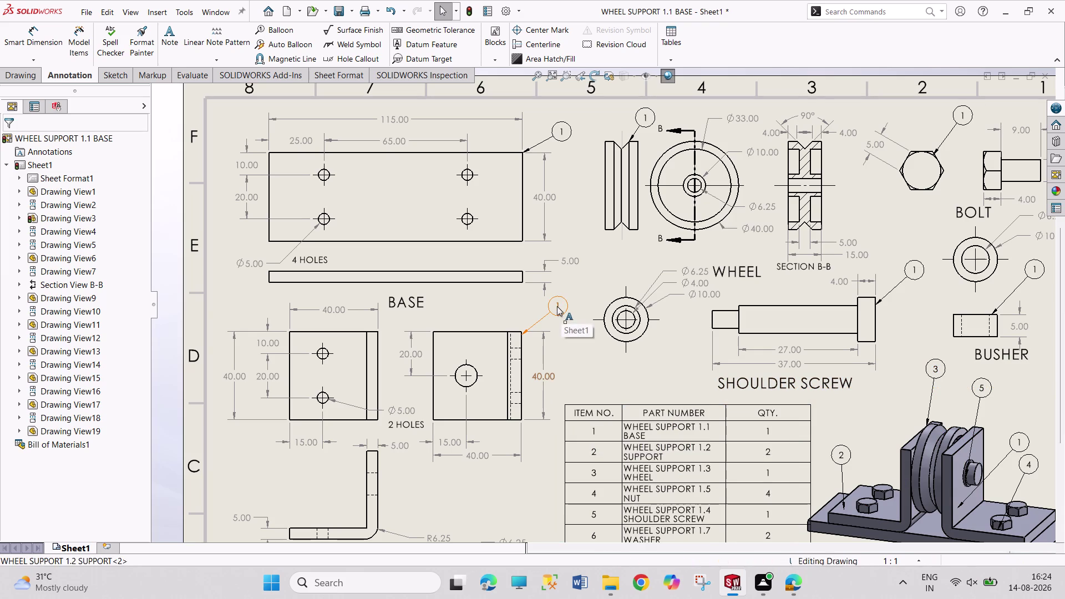
click(617, 297)
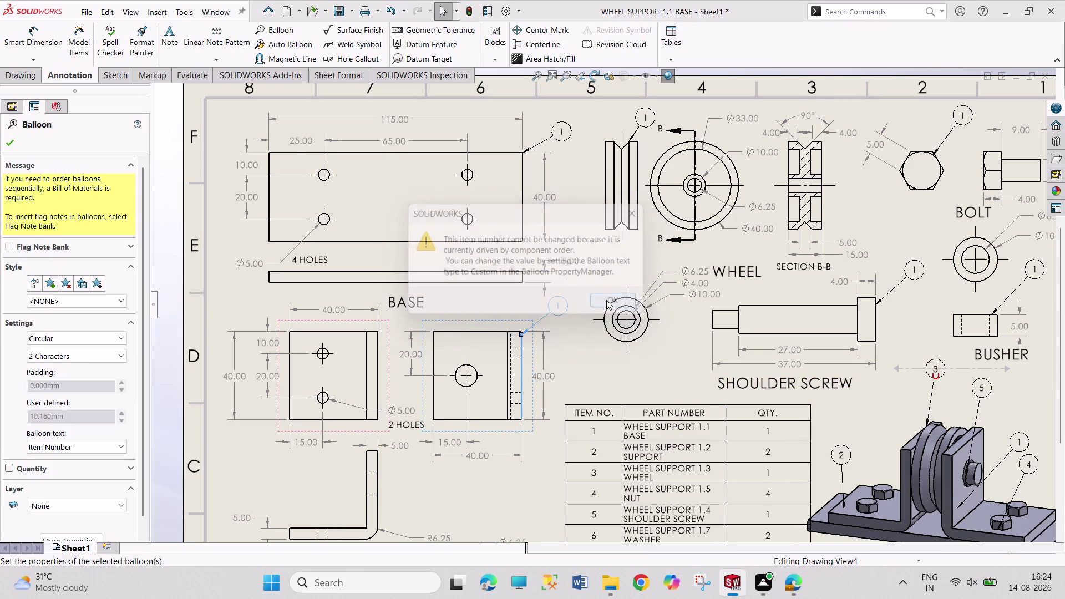
click(122, 449)
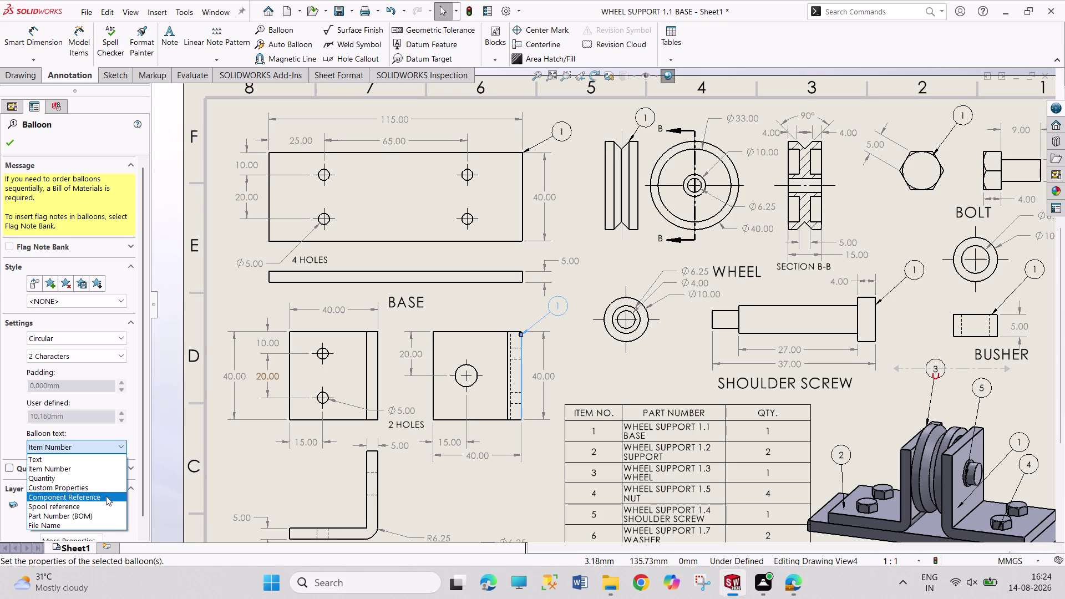
click(101, 461)
key(2)
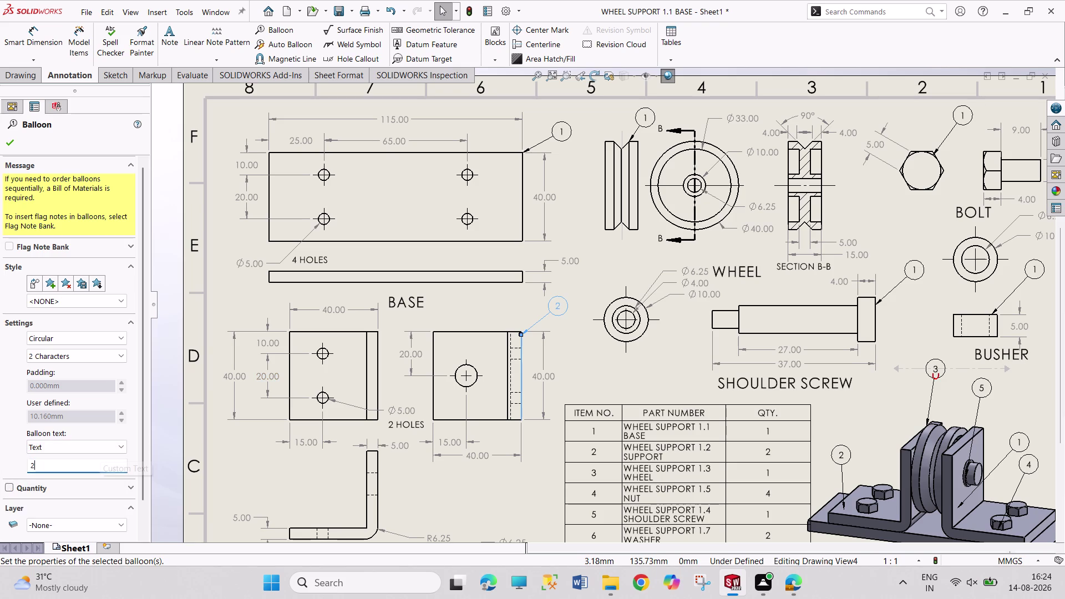
scroll(up, 3)
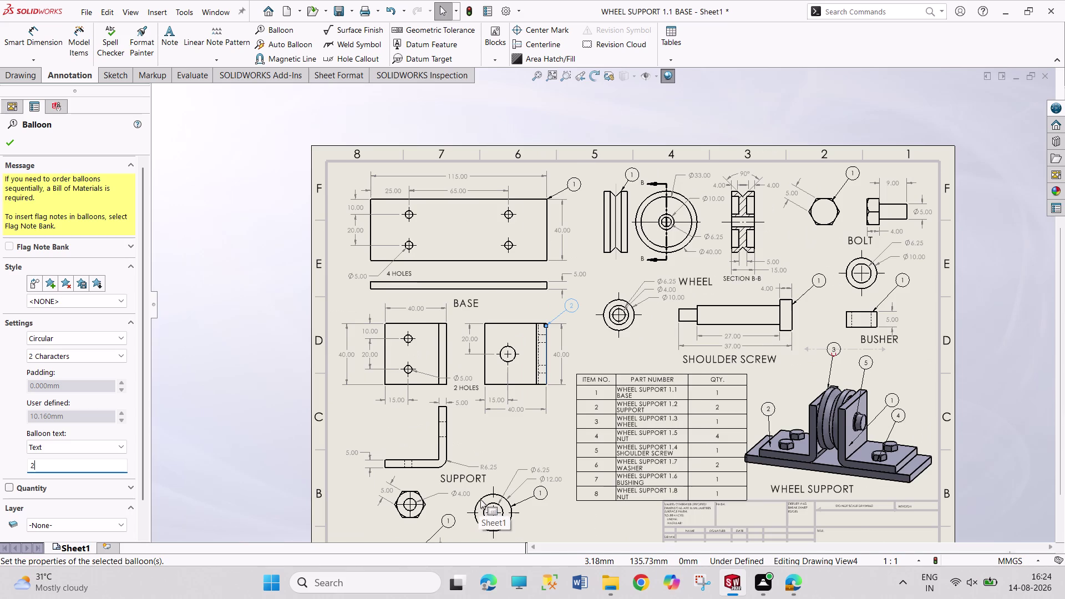
scroll(down, 3)
scroll(down, 3)
scroll(down, 3)
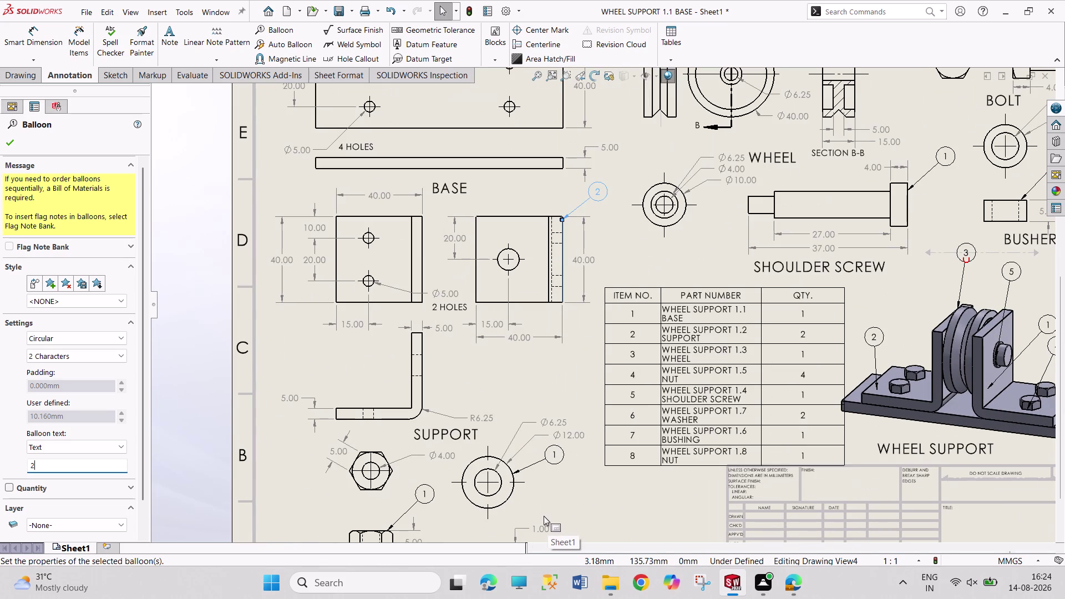
Set the nut view's balloon to custom text reading 4 and confirm.
middle_drag(591, 487, 570, 422)
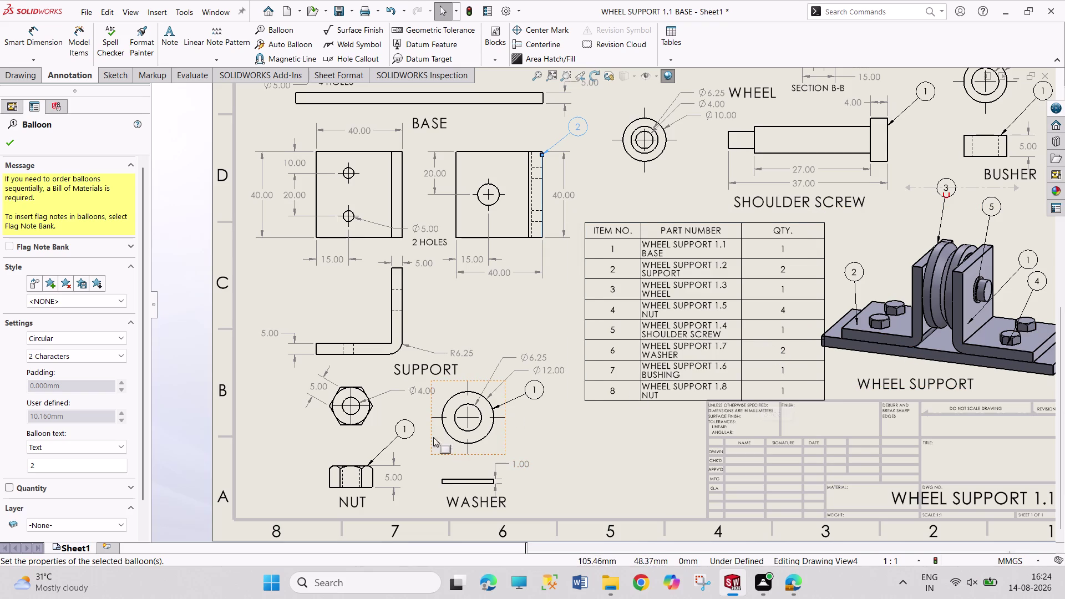
double_click(406, 429)
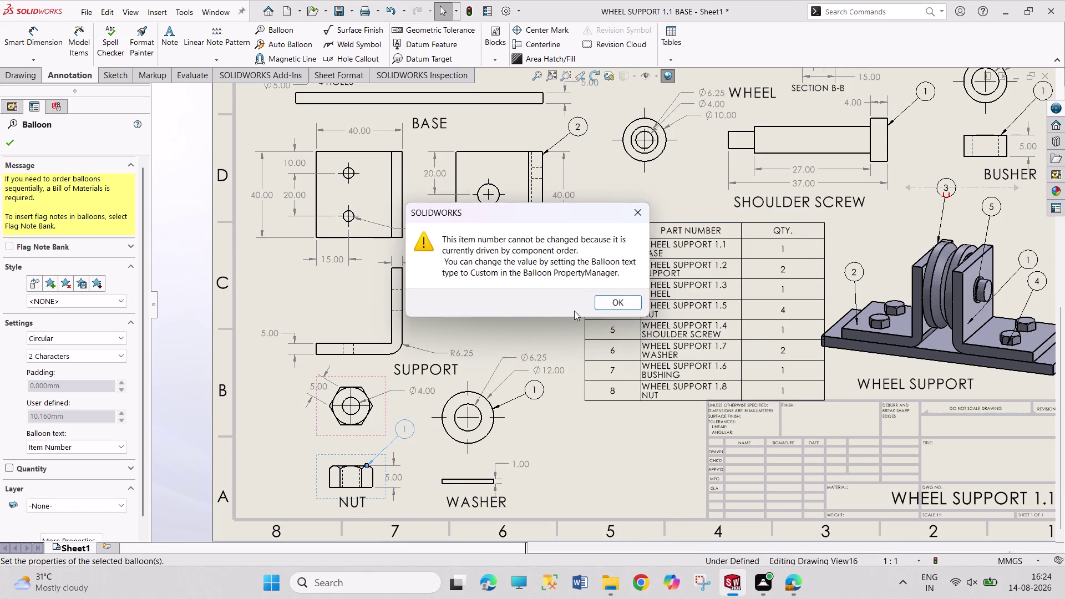
click(612, 310)
click(104, 445)
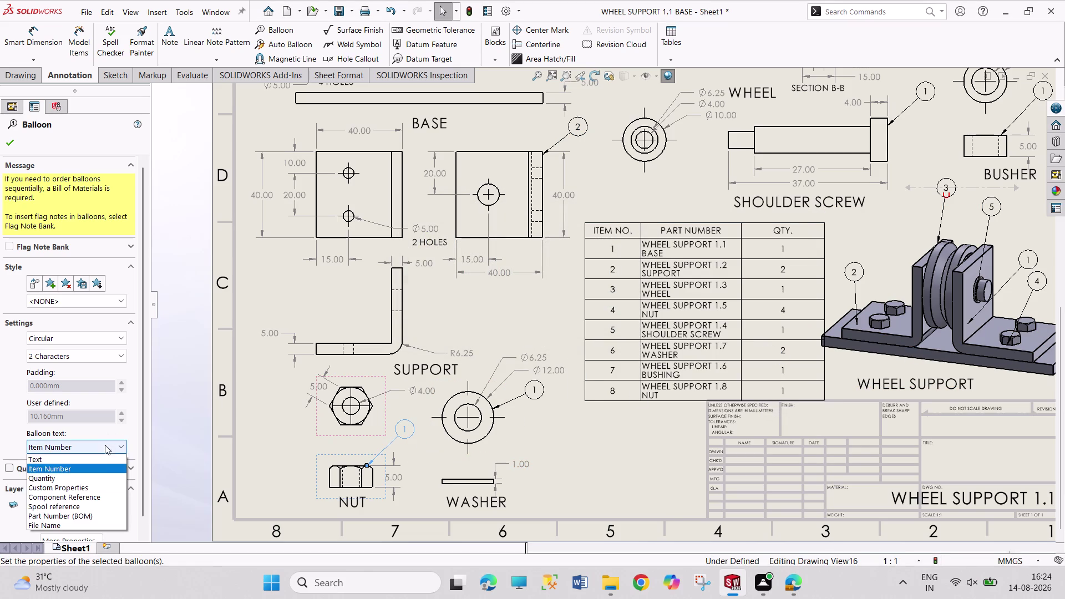
click(97, 461)
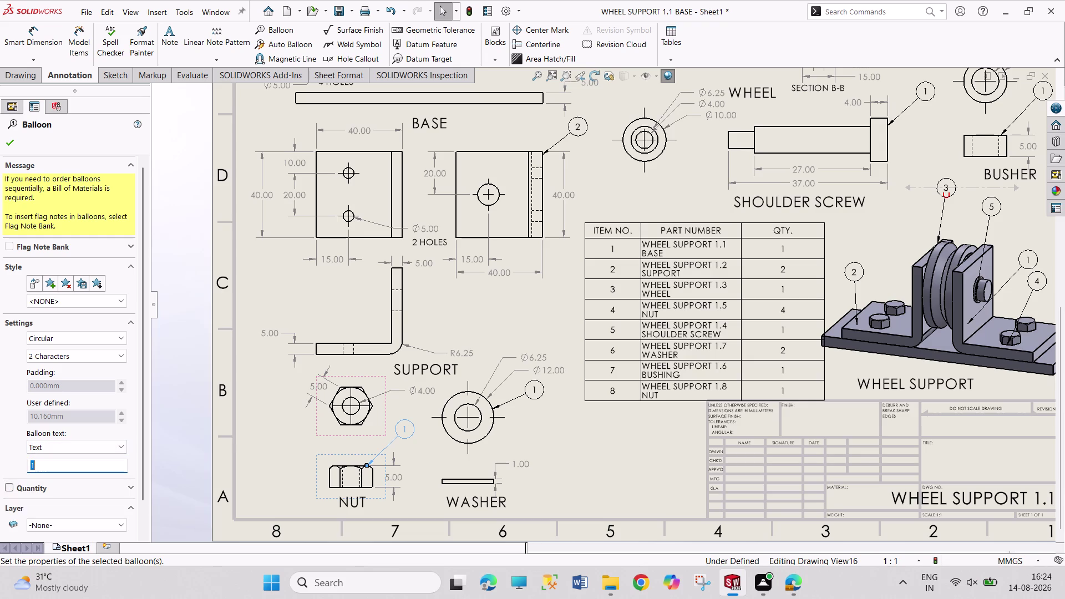
key(4)
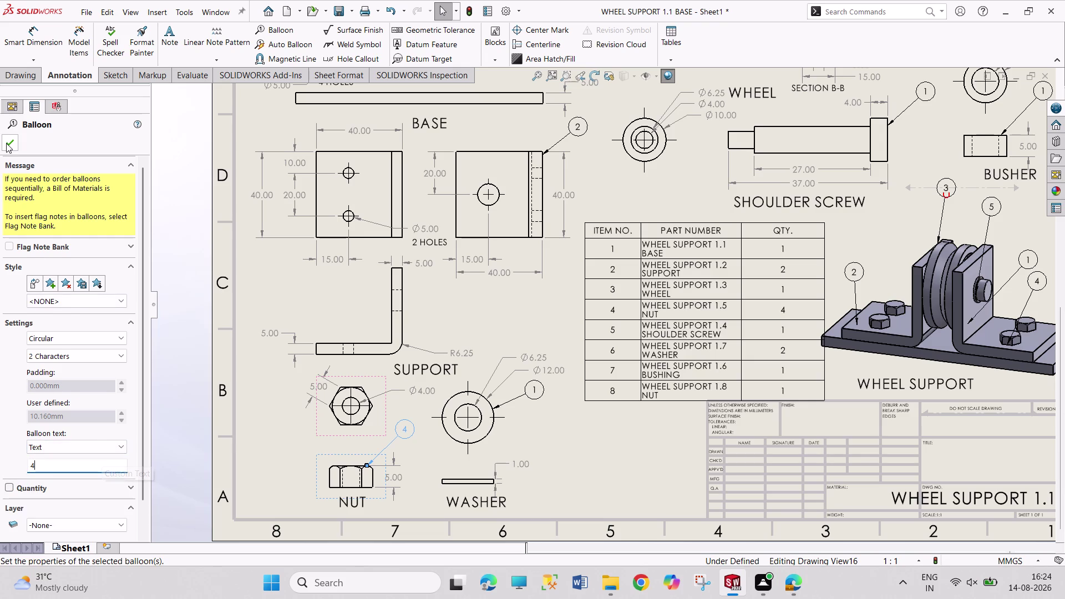
click(6, 143)
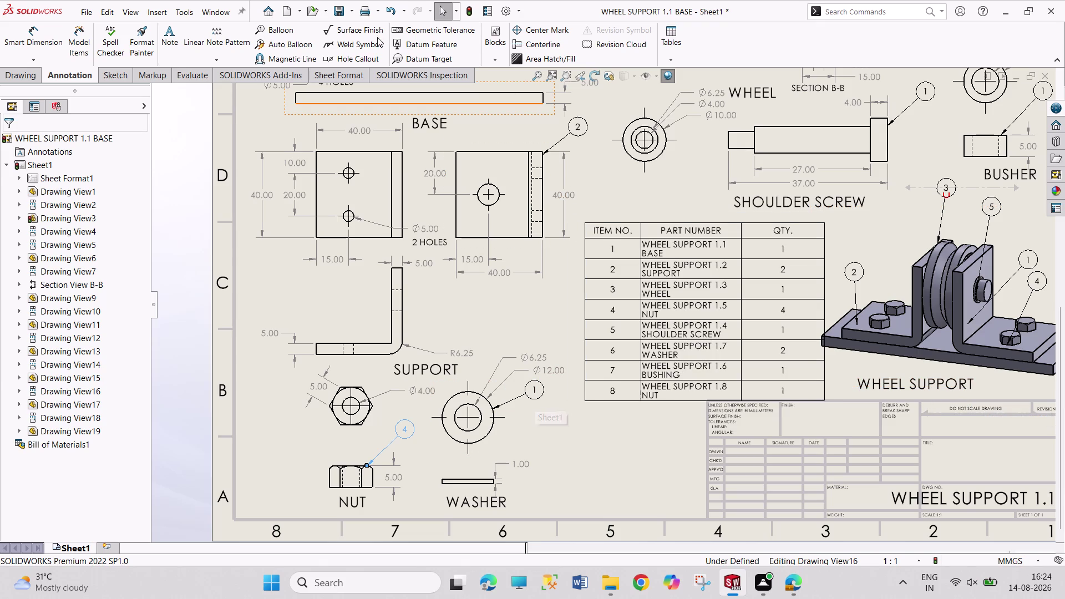
Attach balloon 6 to the washer in the isometric assembly view, beside balloon 5.
click(294, 29)
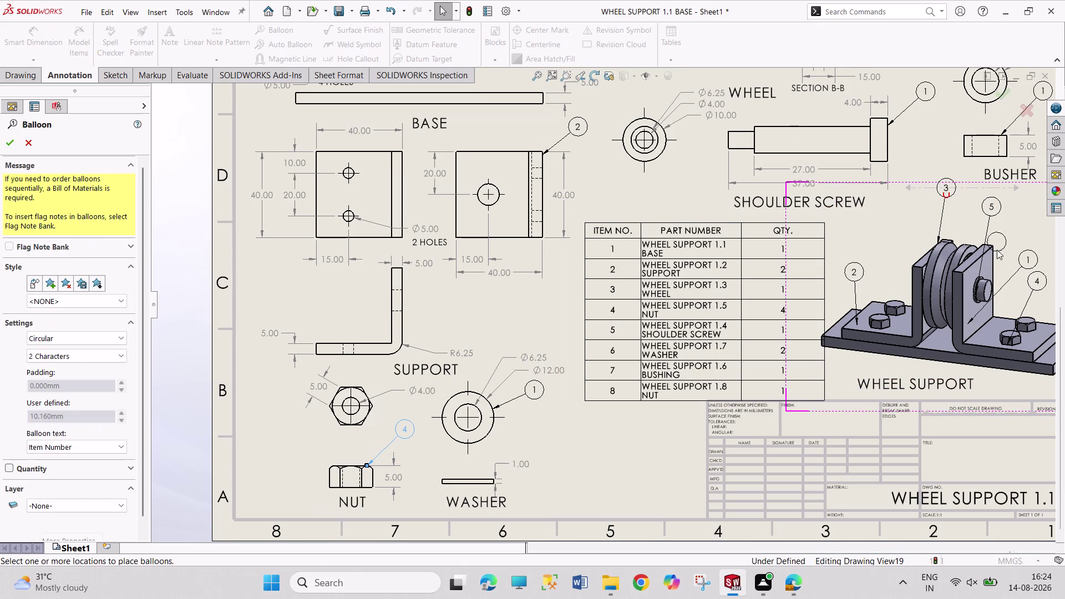
click(978, 281)
click(1018, 226)
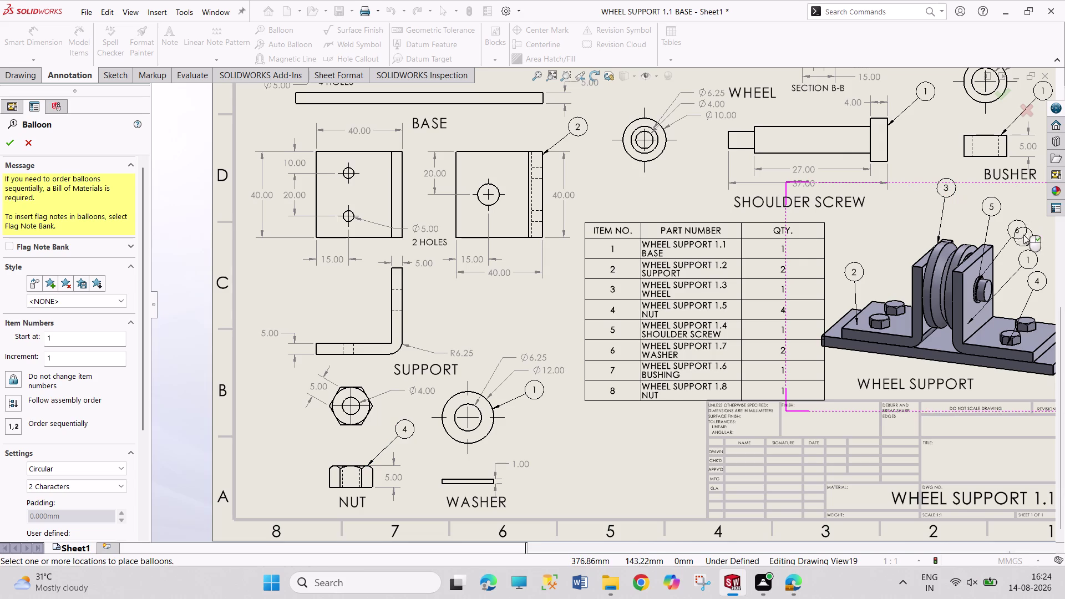
click(12, 145)
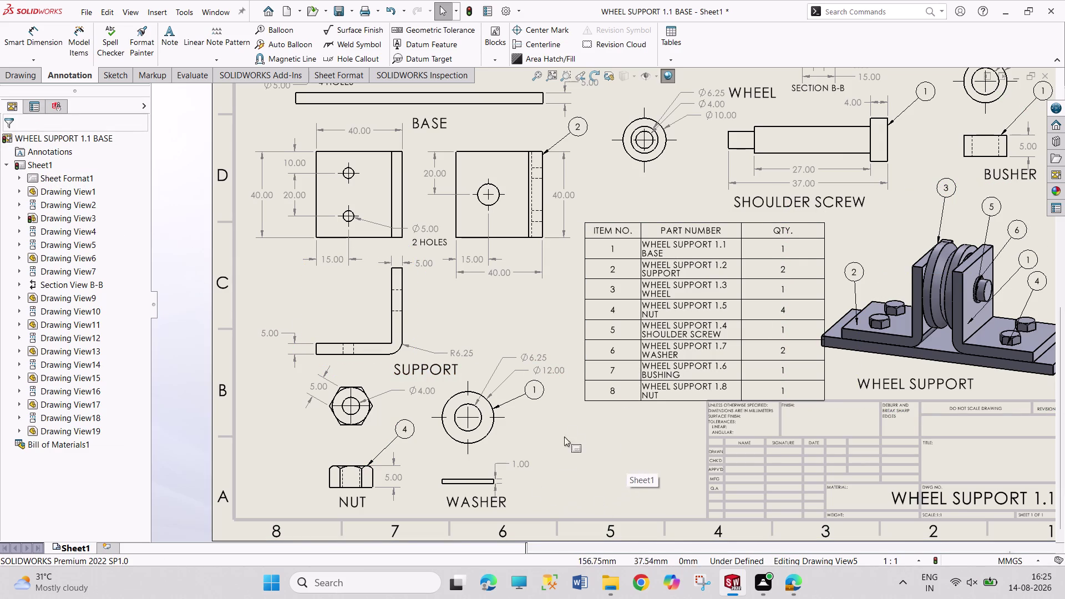
Change the washer view's balloon to custom text reading 6.
double_click(535, 393)
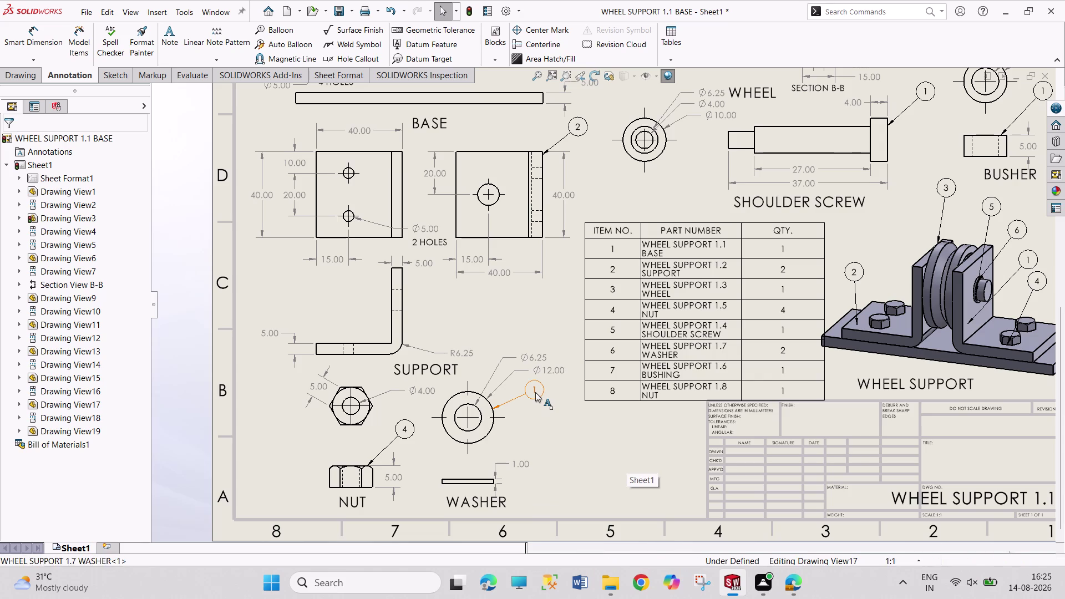
click(638, 300)
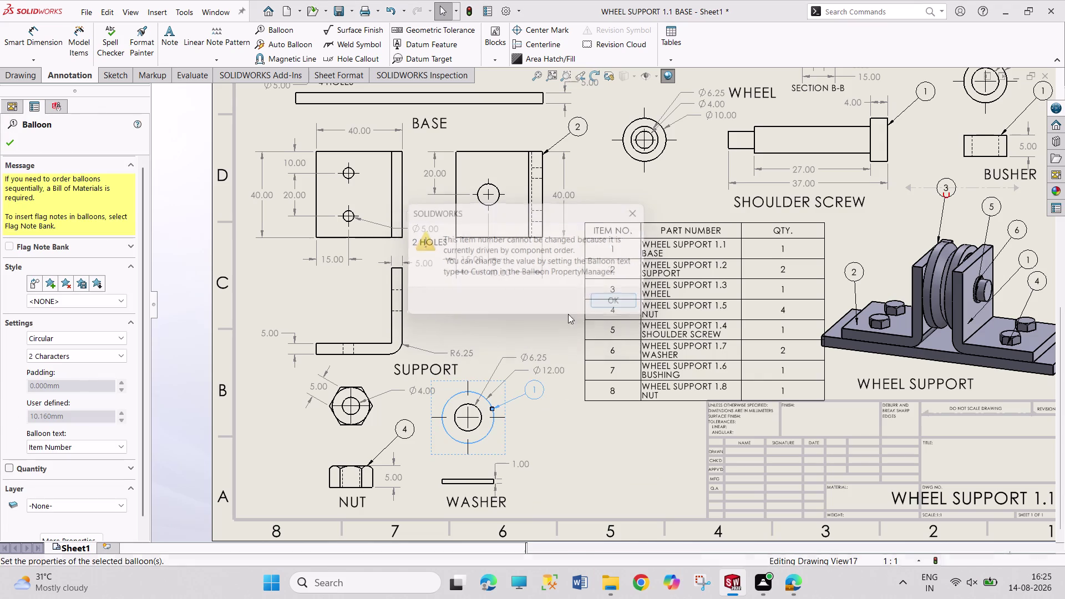
click(115, 449)
click(102, 459)
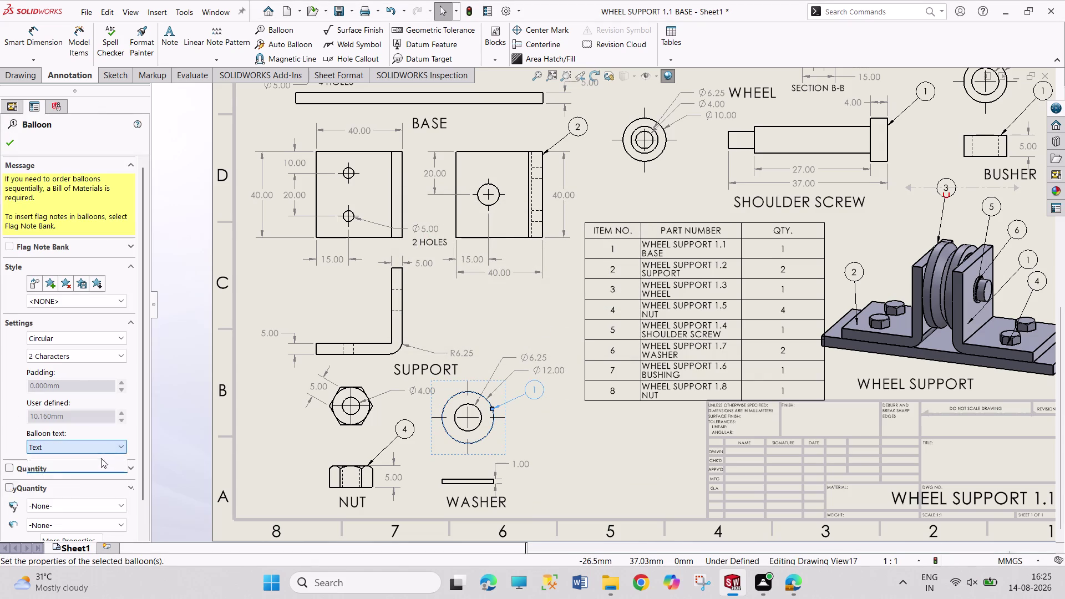
key(6)
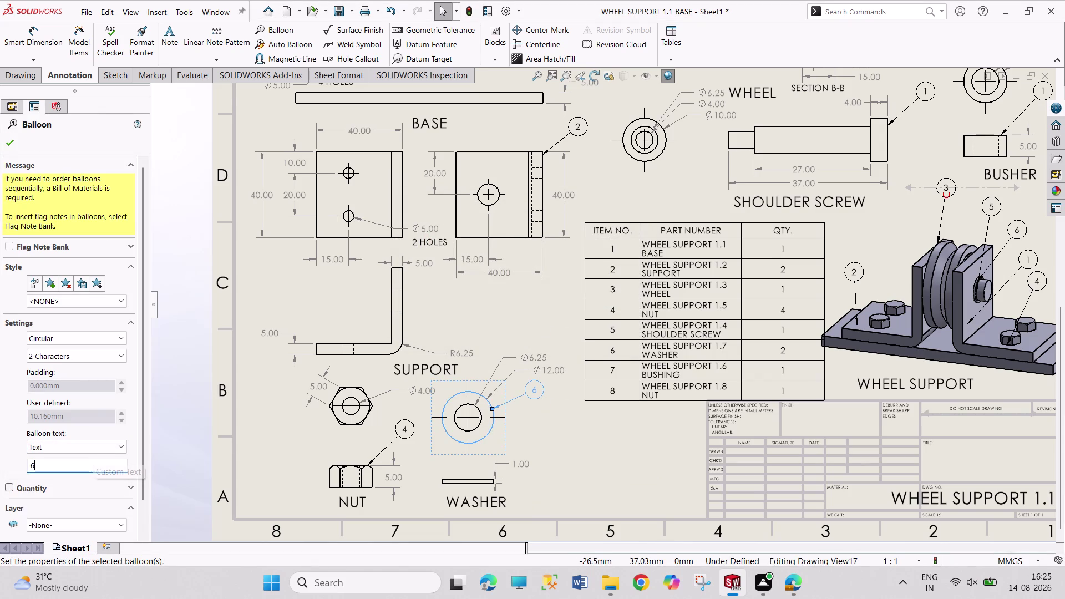
key(Return)
click(15, 140)
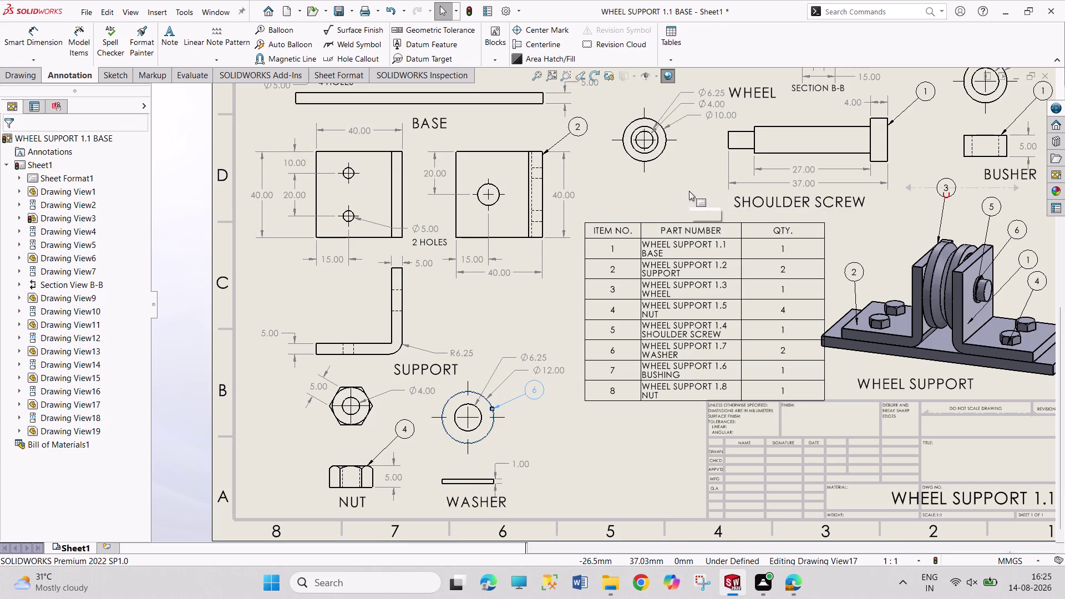
Pan to the top views and renumber the wheel's balloon to custom text 3.
middle_drag(689, 191, 657, 239)
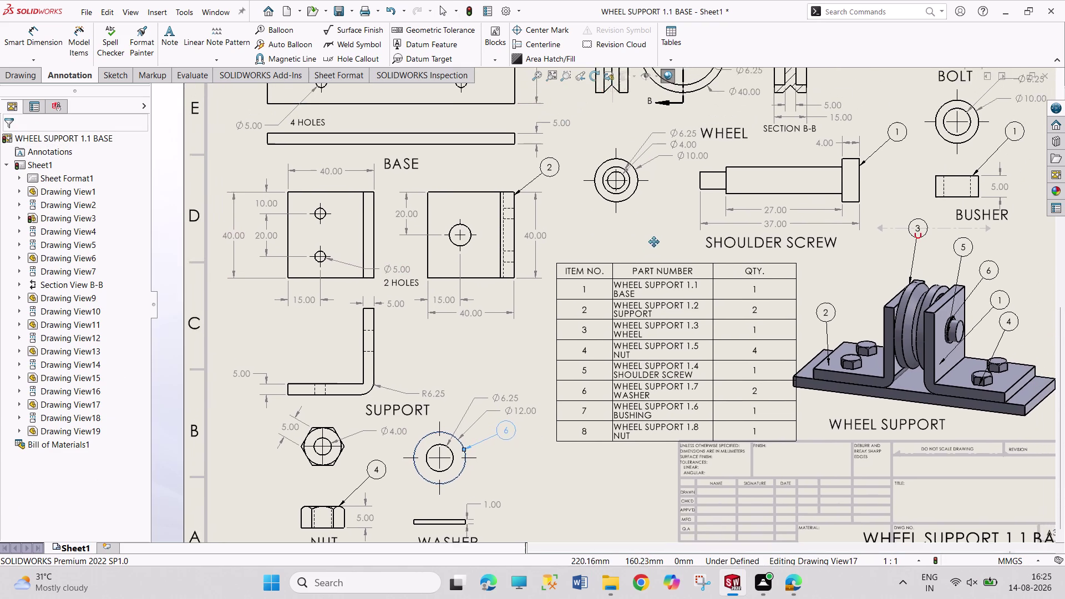
middle_drag(657, 240, 490, 361)
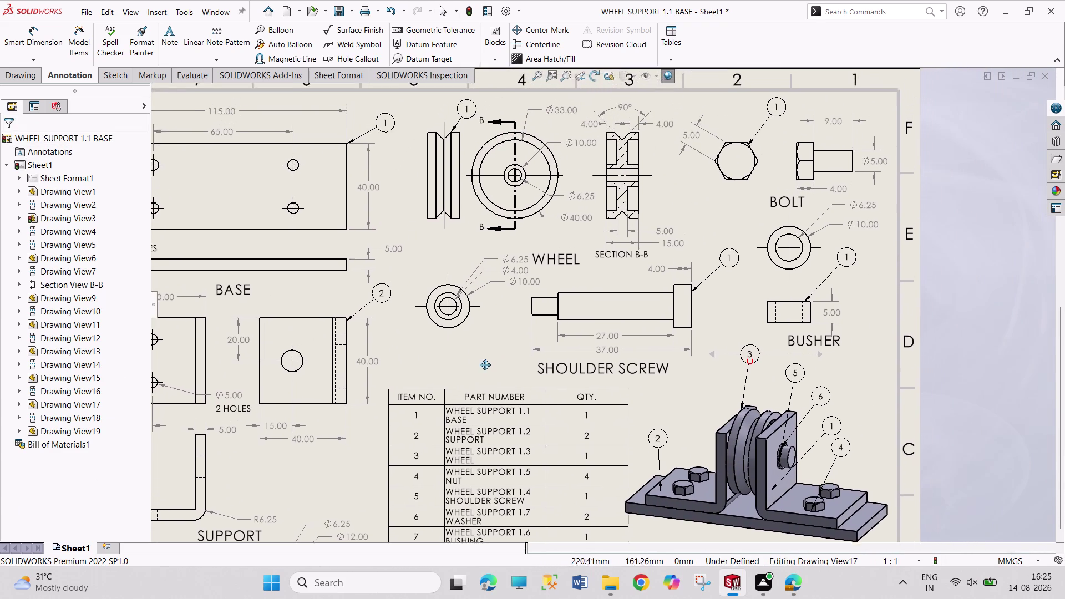
middle_drag(490, 362, 468, 385)
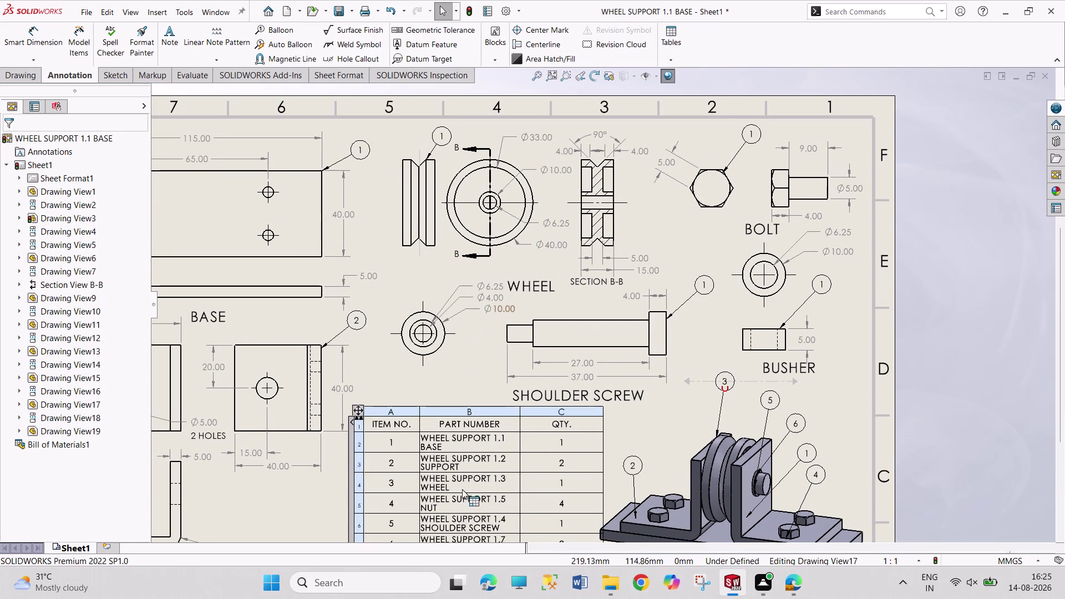
double_click(438, 136)
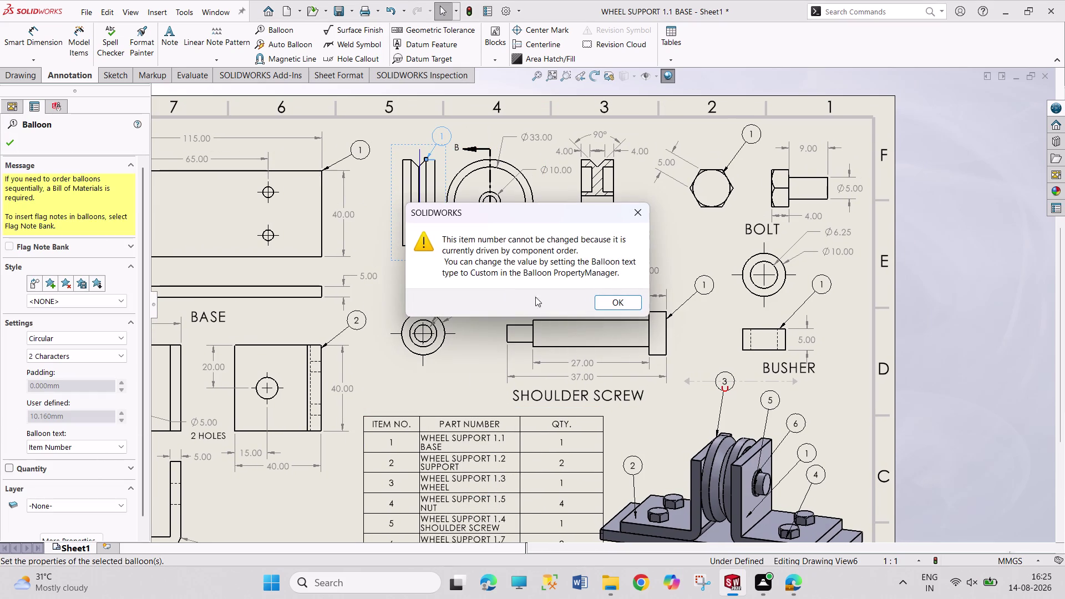
click(599, 301)
click(117, 445)
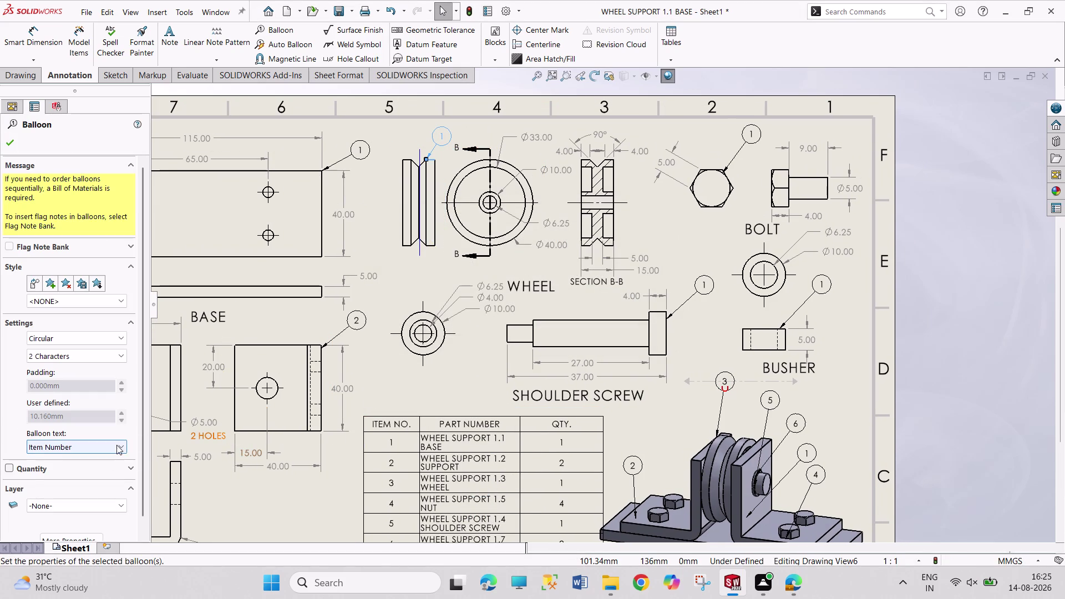
click(102, 460)
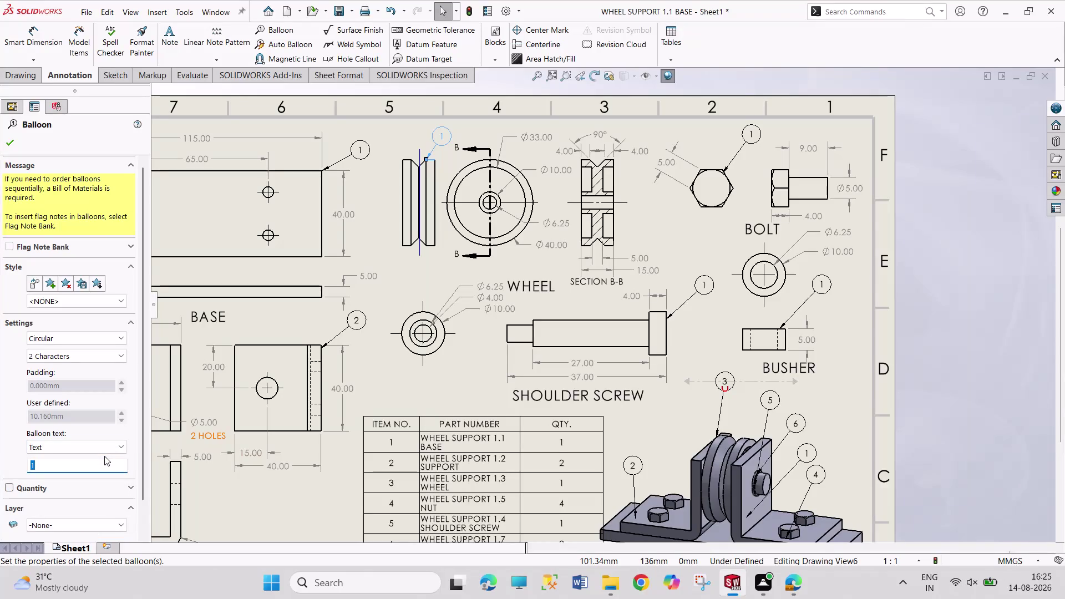
key(3)
key(Return)
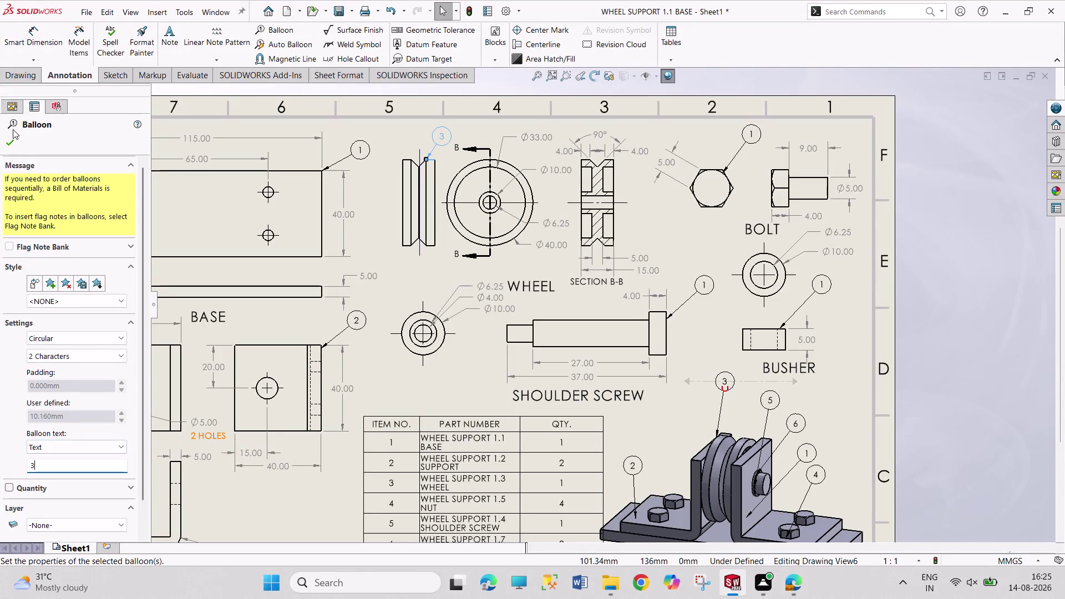
click(11, 135)
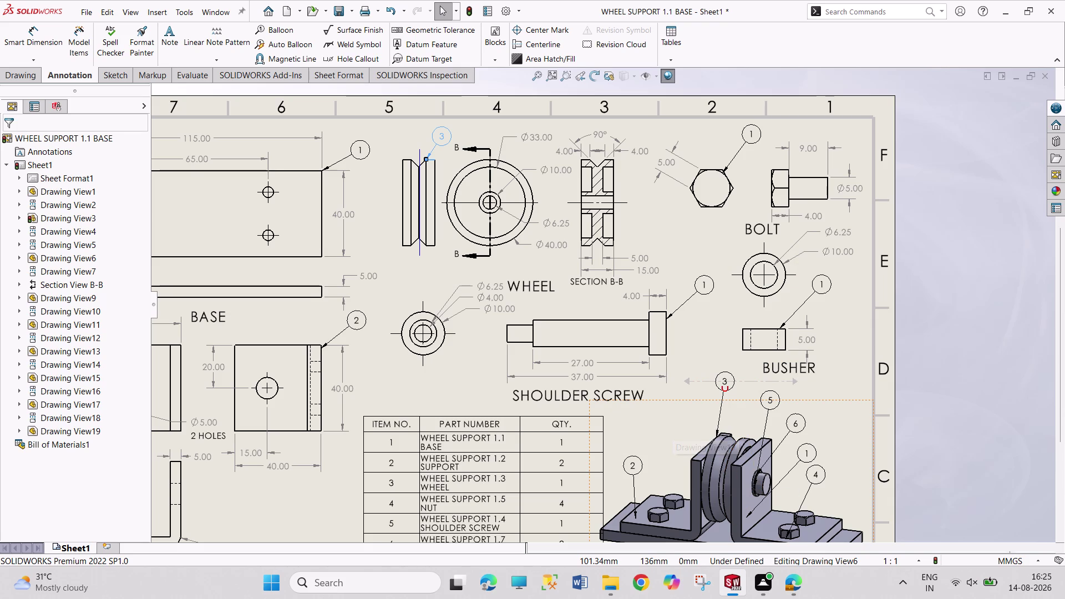
Renumber the hexagon nut's balloon to custom text 4.
double_click(750, 134)
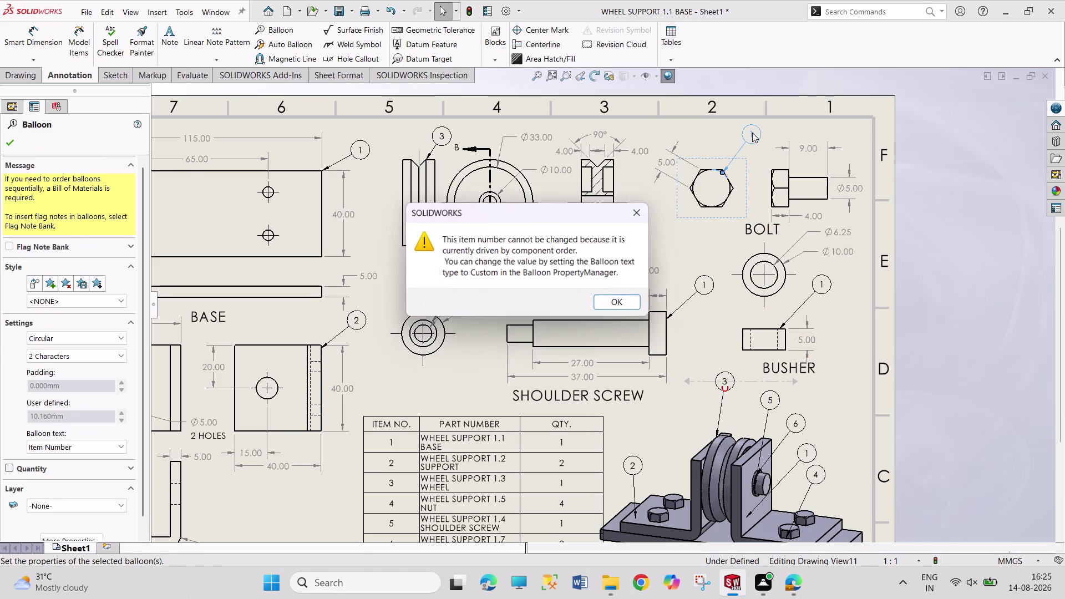
click(606, 306)
click(103, 445)
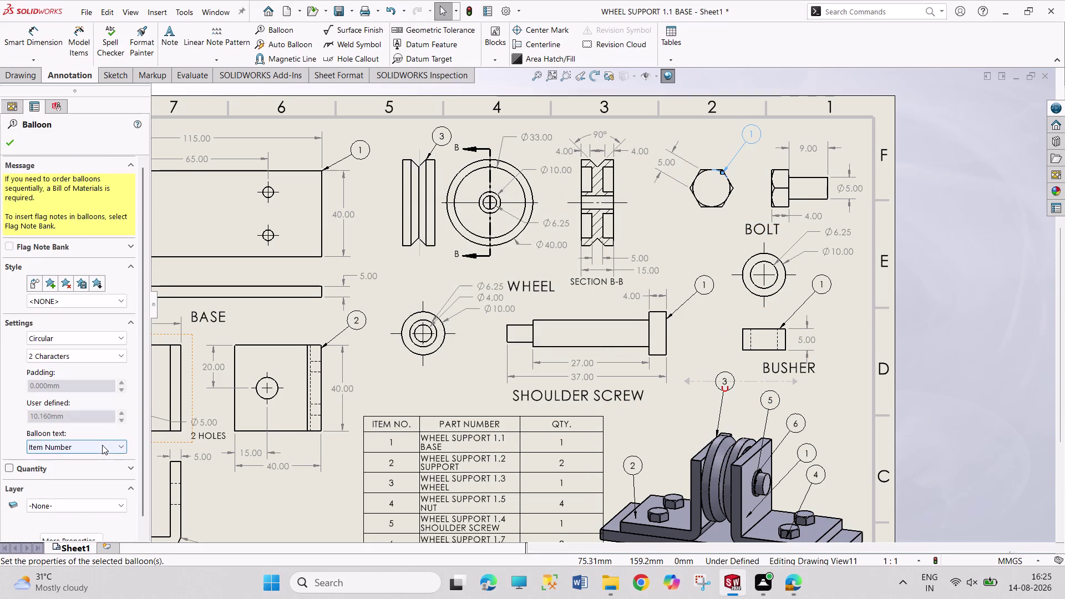
click(89, 459)
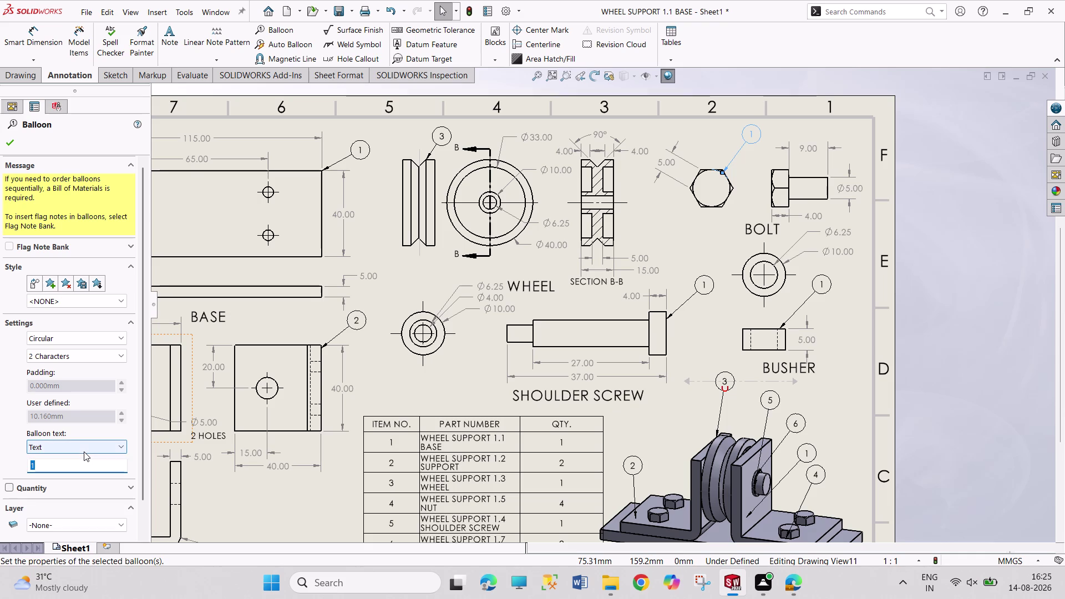
key(4)
key(Return)
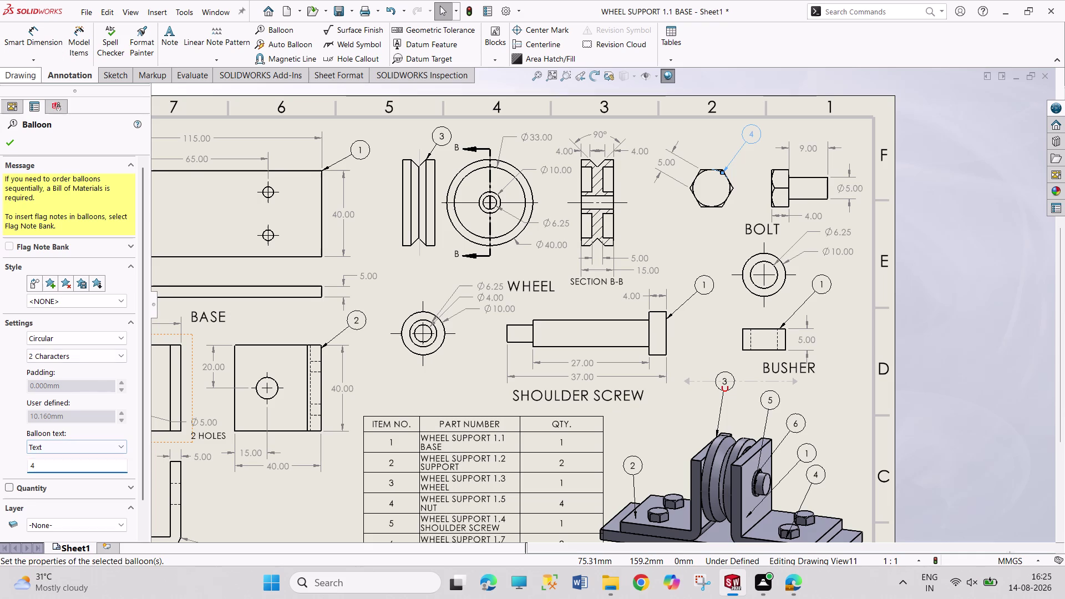
click(6, 141)
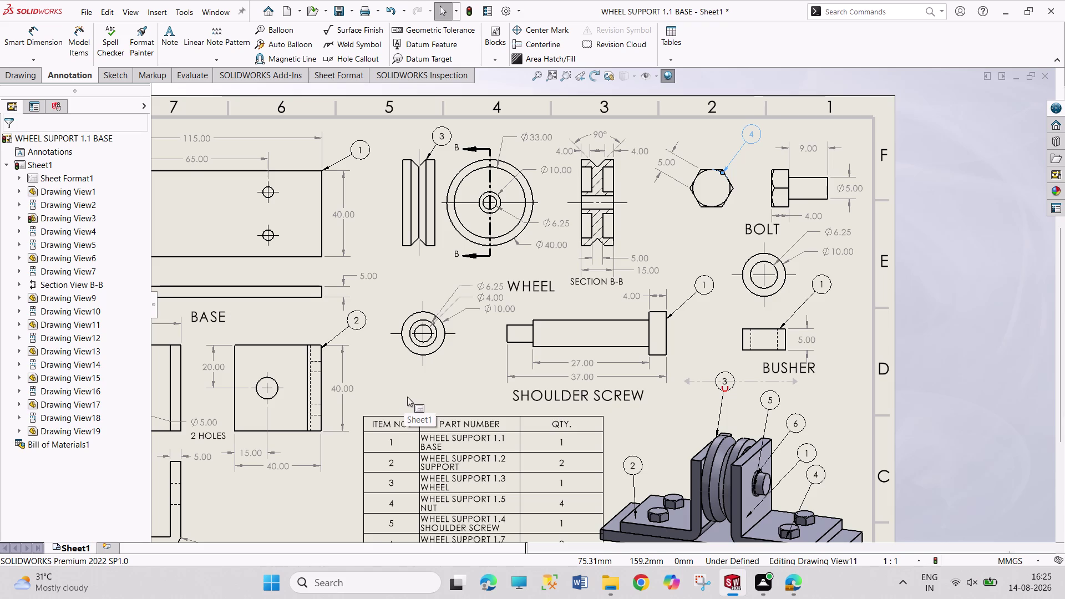
middle_drag(398, 387, 495, 251)
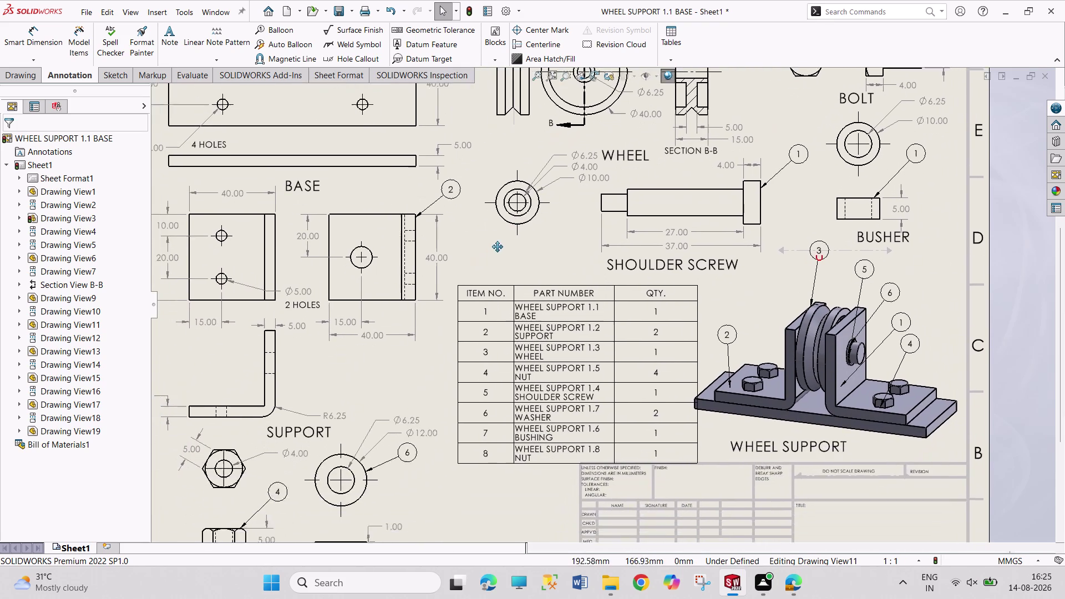
middle_drag(495, 252, 516, 222)
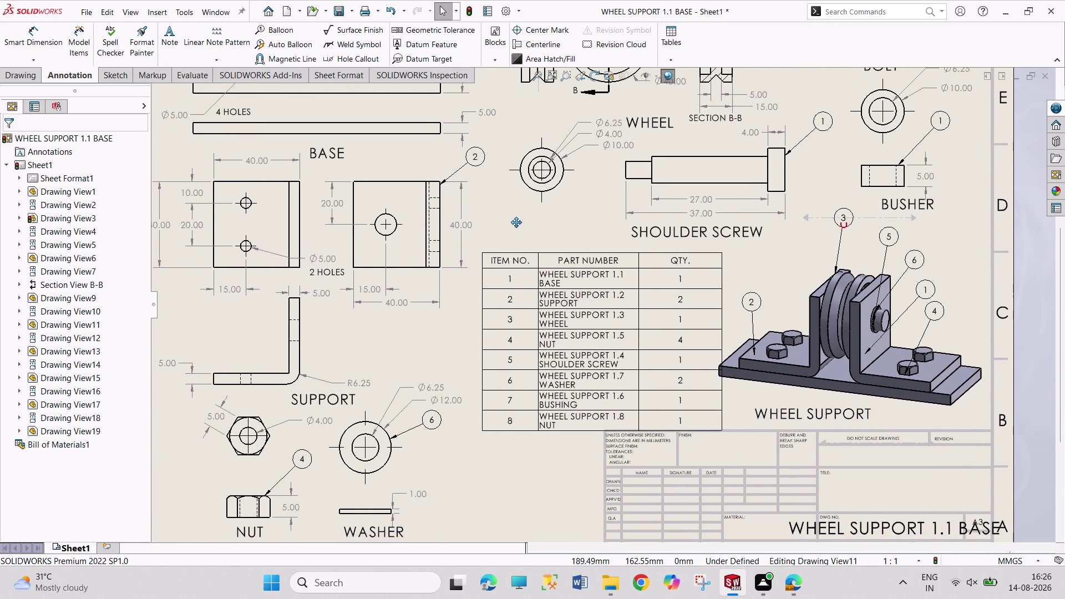
middle_drag(517, 223, 508, 243)
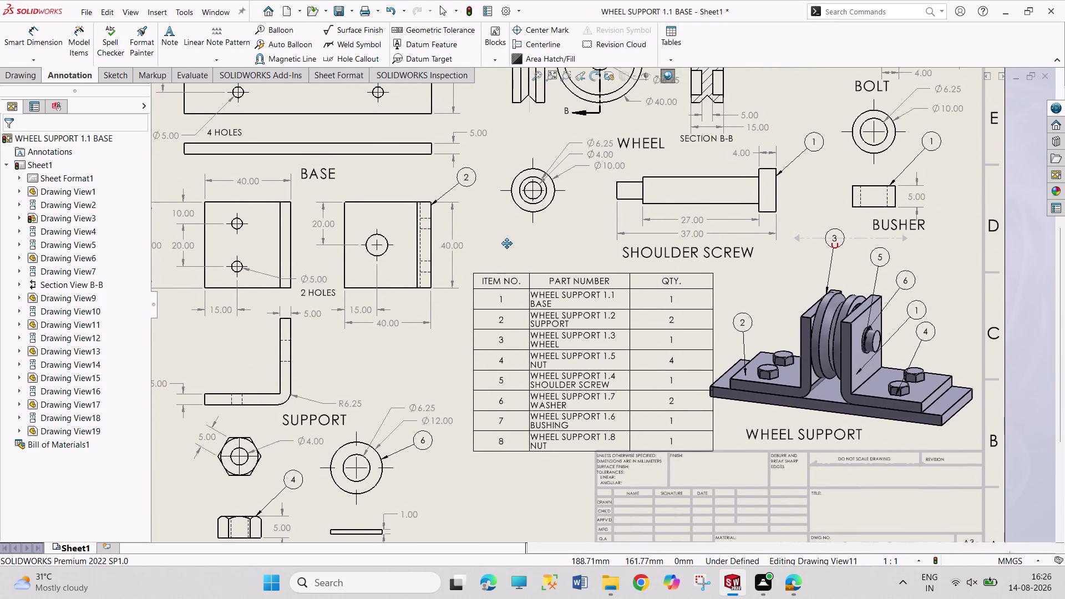
middle_drag(508, 243, 500, 251)
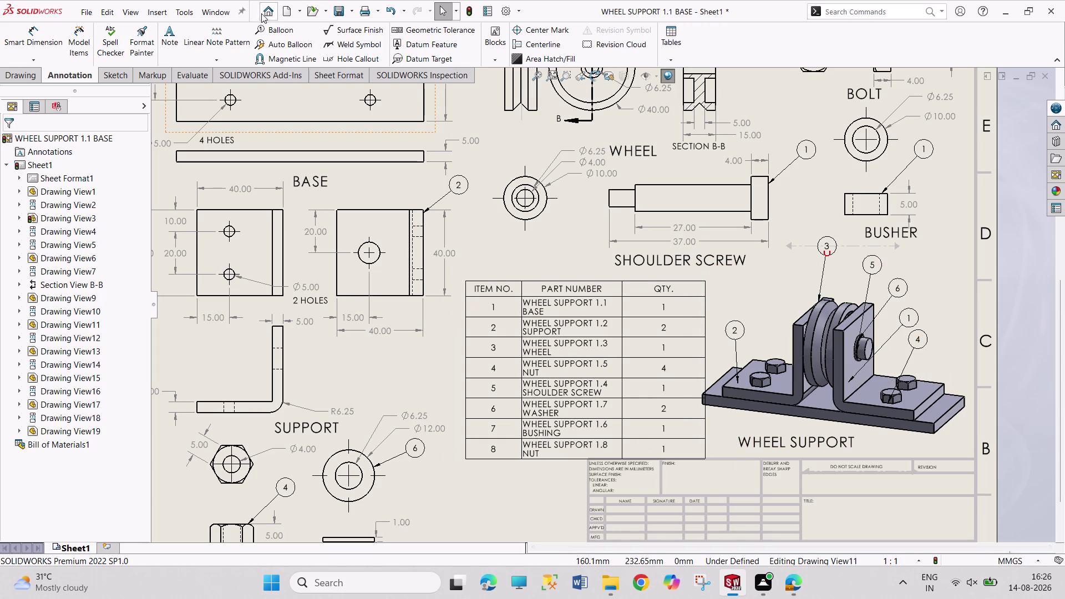
click(218, 14)
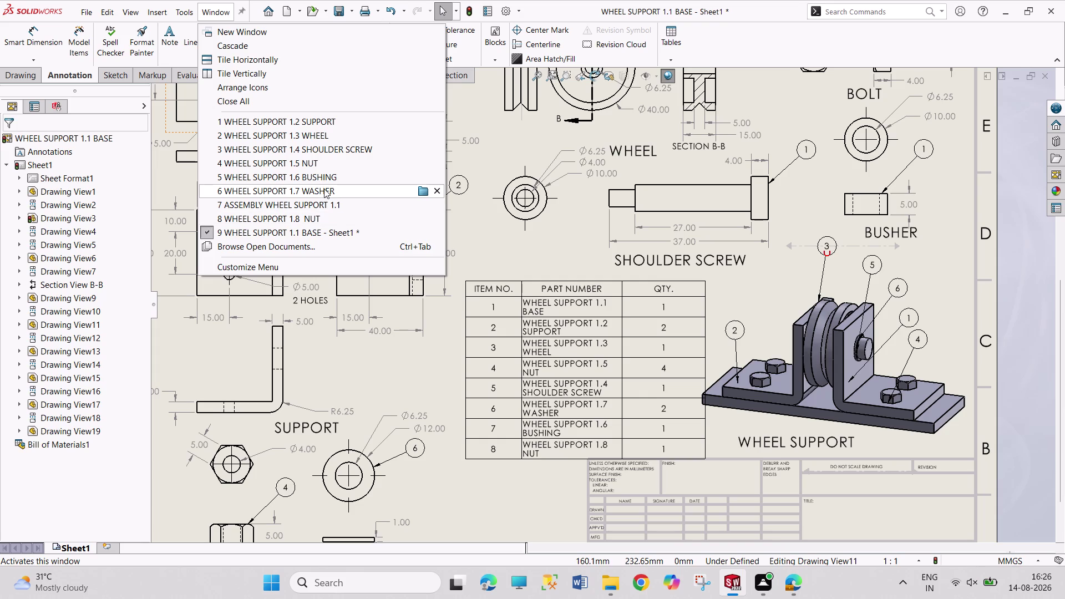
Switch to the WHEEL SUPPORT assembly and try alternate orientations, including from underneath.
click(339, 209)
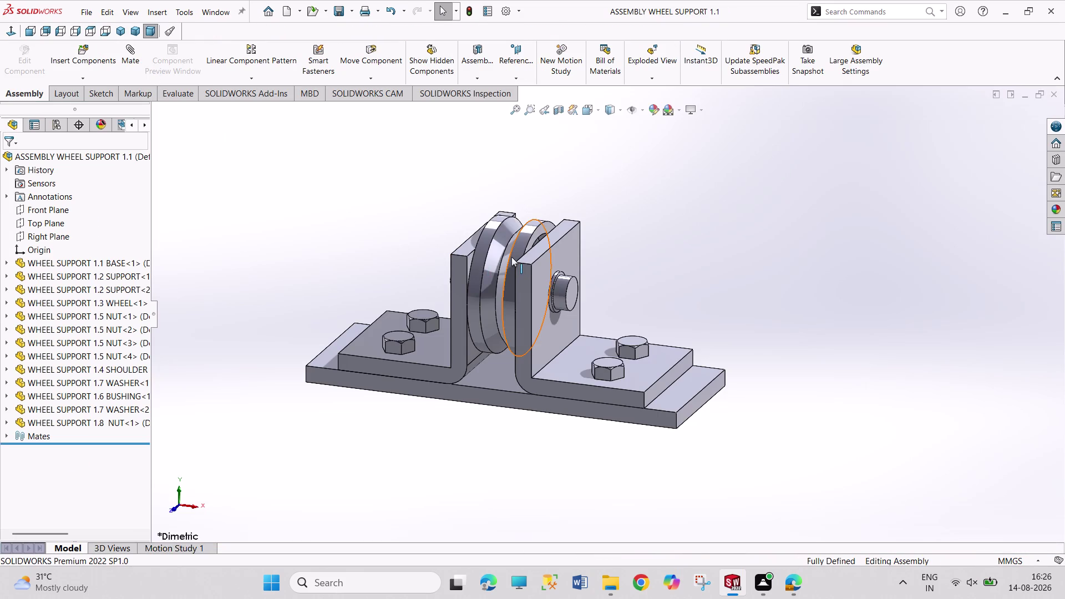
key(space)
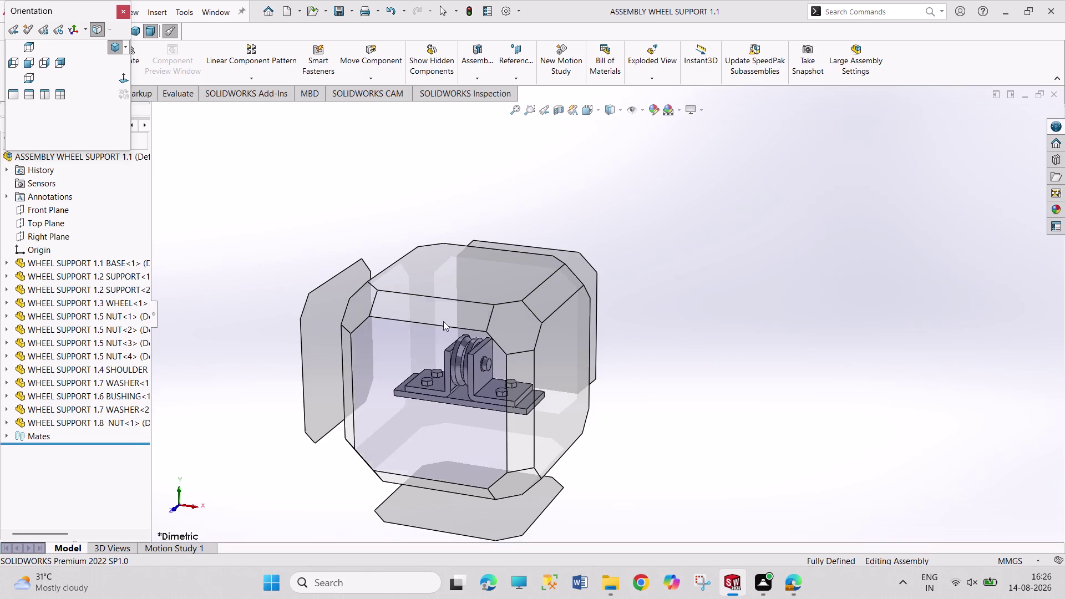
middle_drag(676, 307, 641, 333)
middle_click(639, 334)
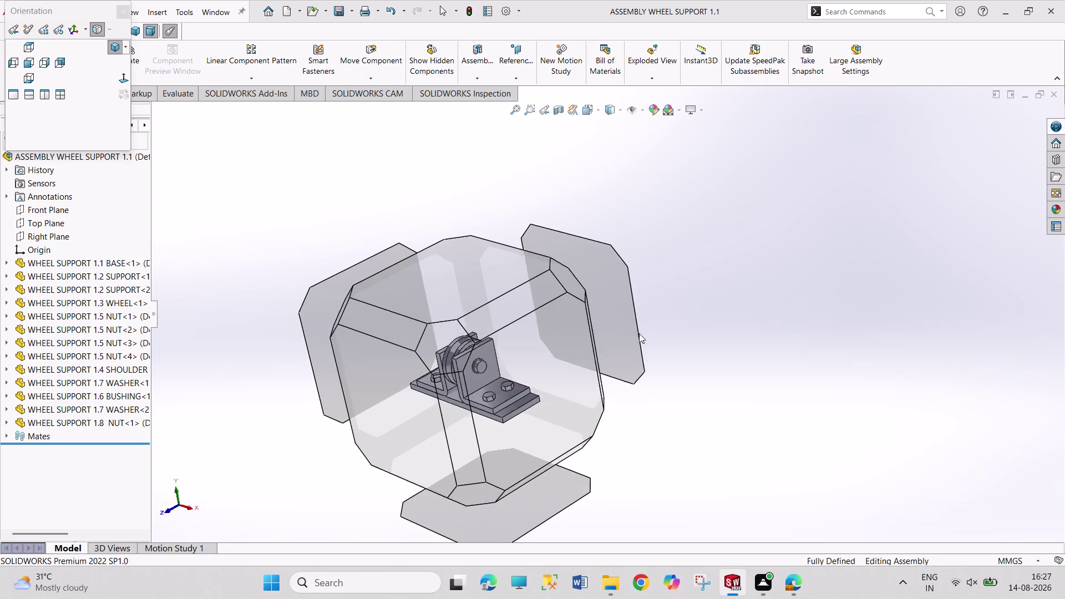
click(574, 283)
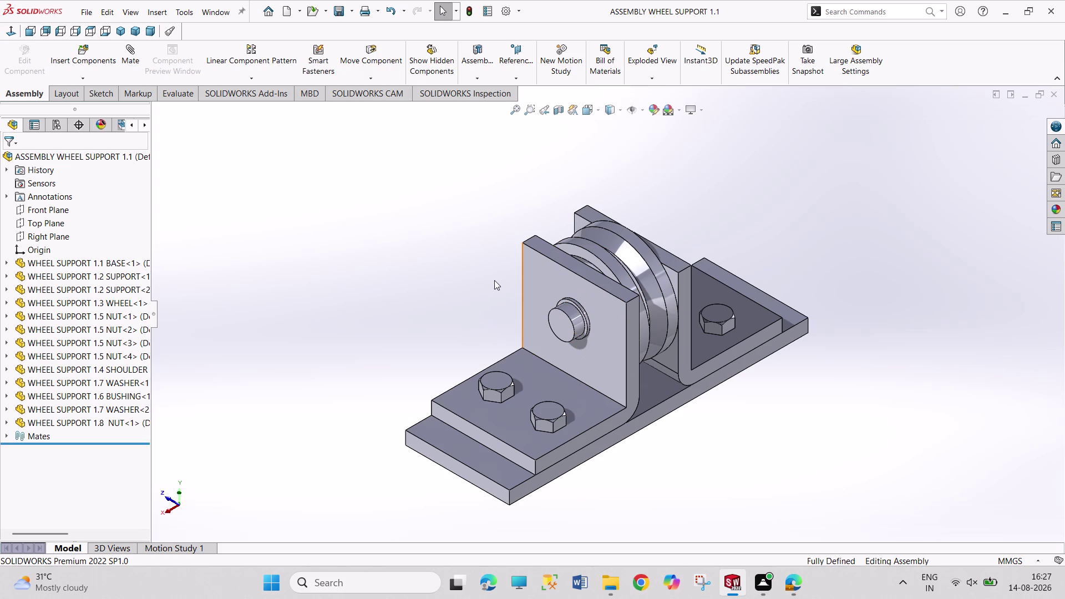
key(space)
middle_drag(653, 414, 607, 470)
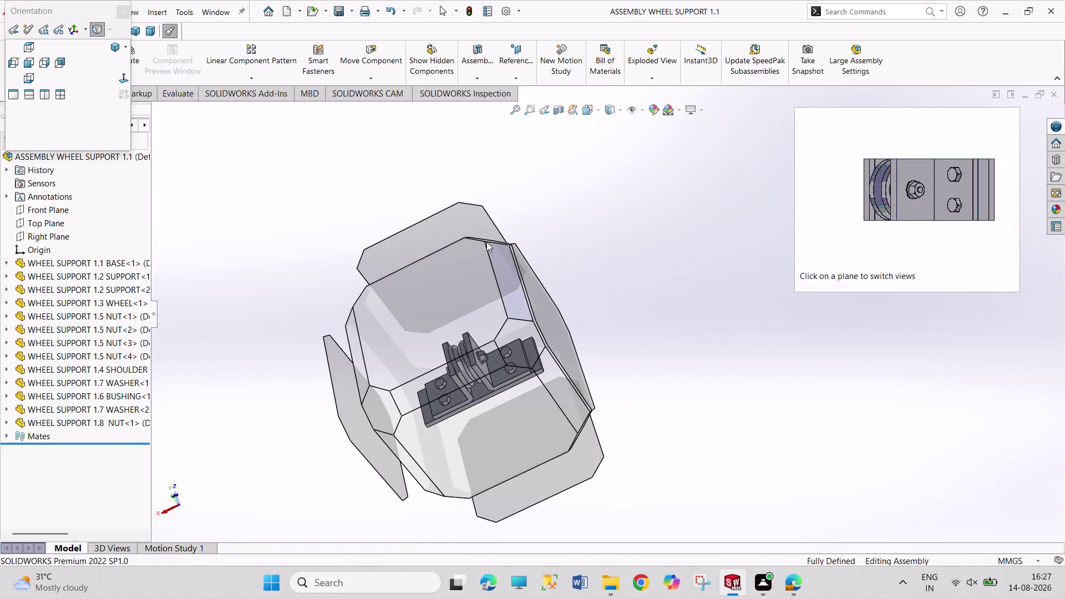
middle_drag(565, 227, 564, 276)
click(500, 250)
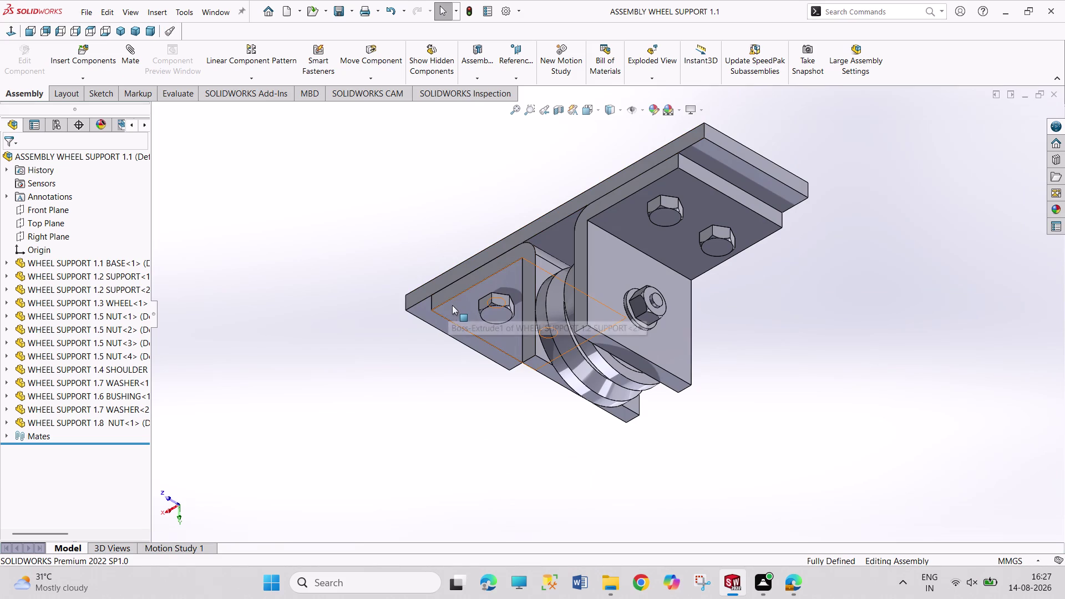
View the assembly straight from the side, then from other angled orientations.
key(space)
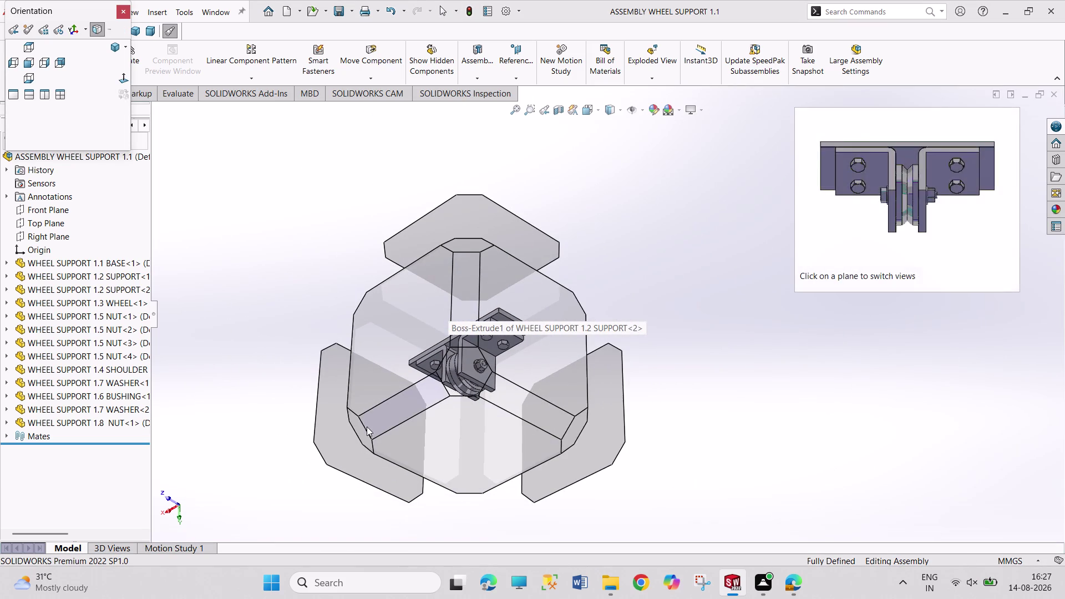
click(360, 441)
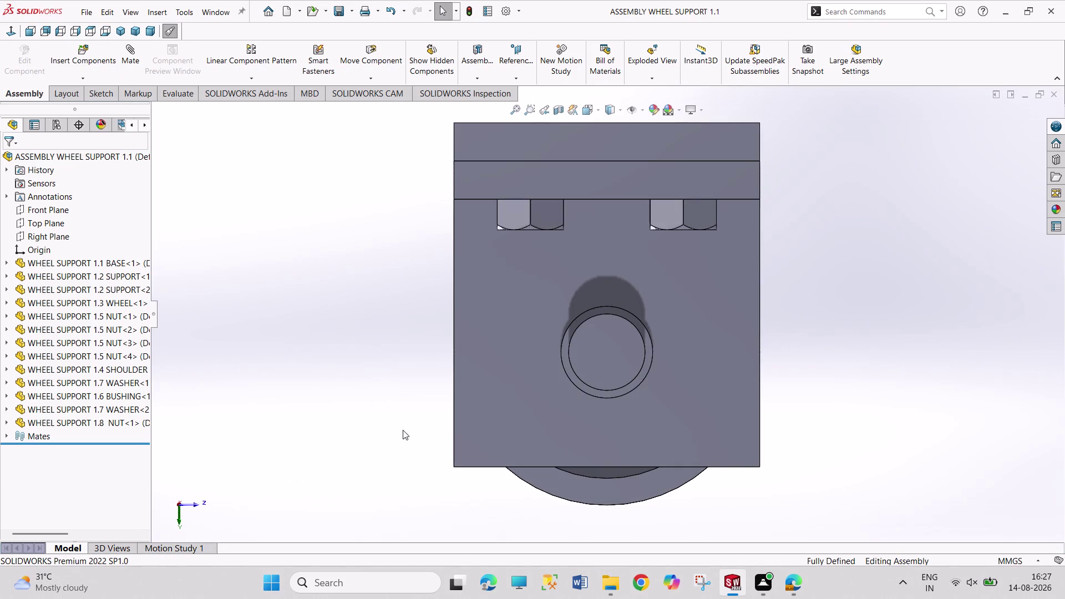
key(space)
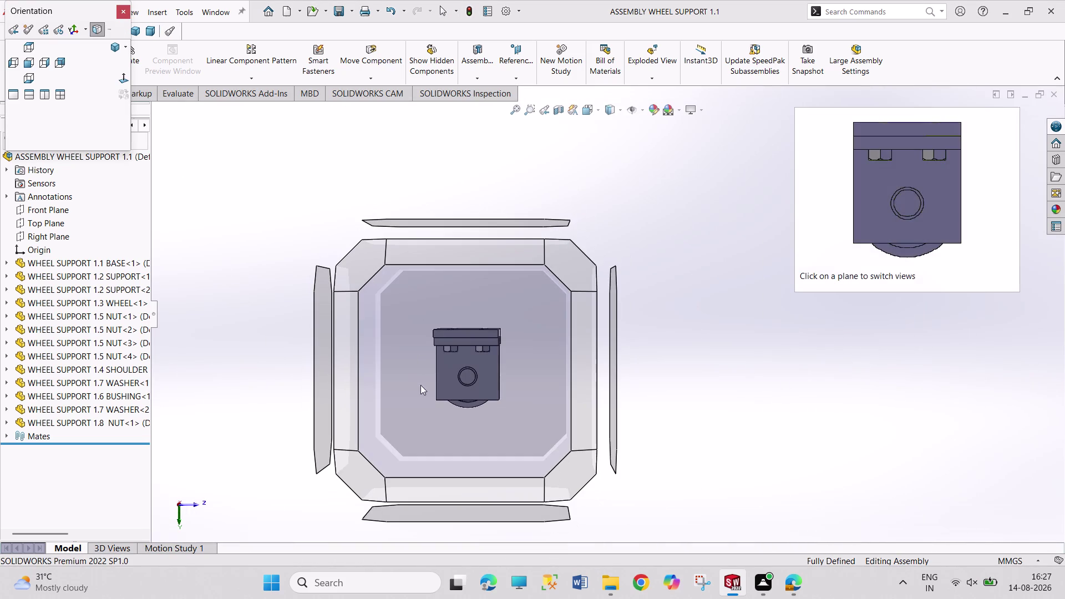
click(368, 488)
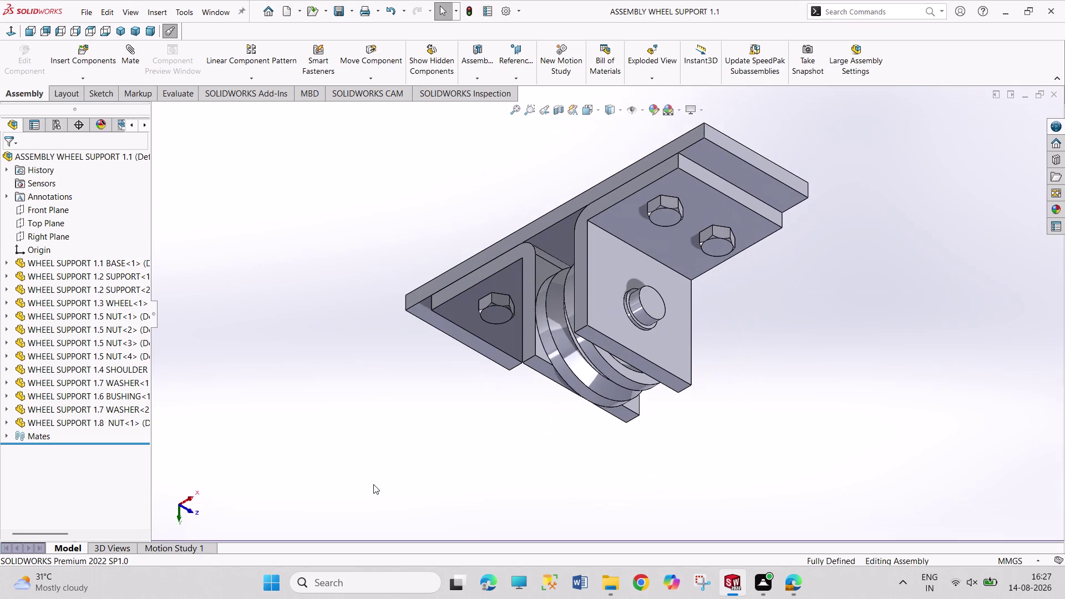
key(space)
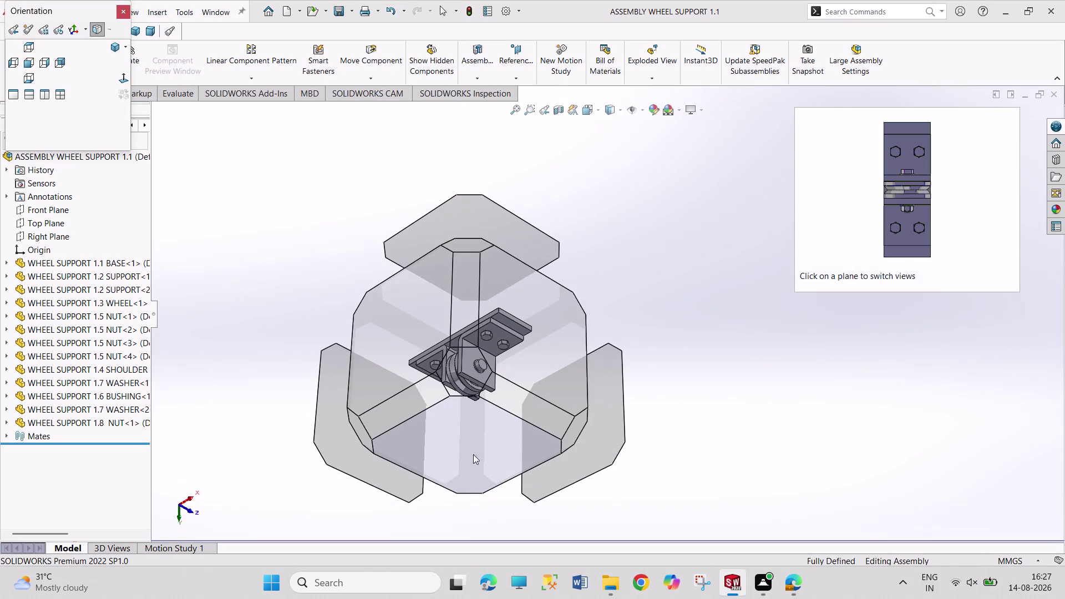
middle_drag(439, 473, 458, 256)
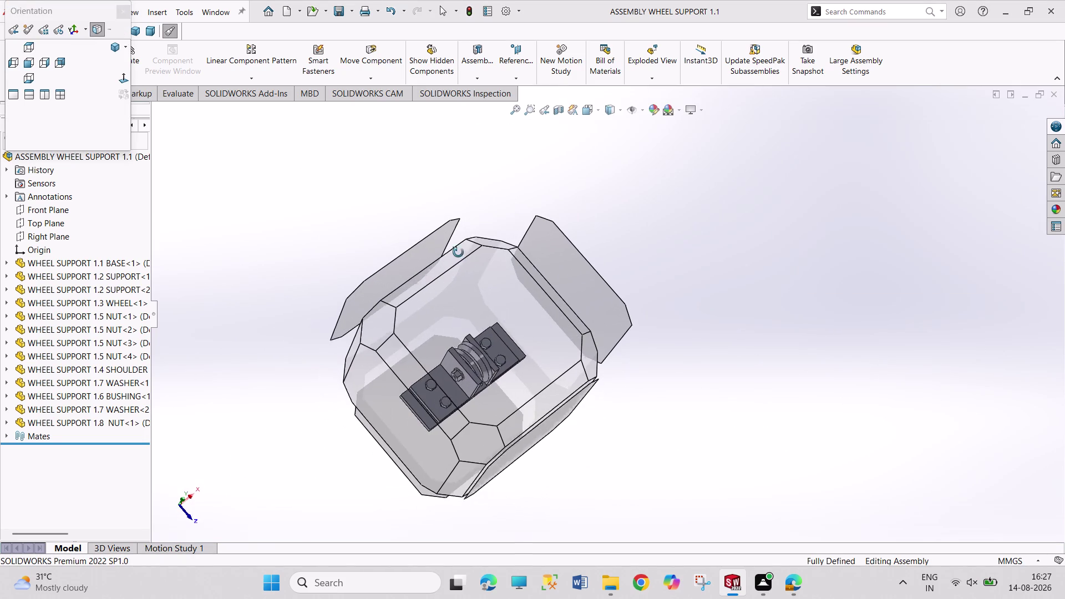
middle_drag(458, 256, 459, 253)
click(482, 452)
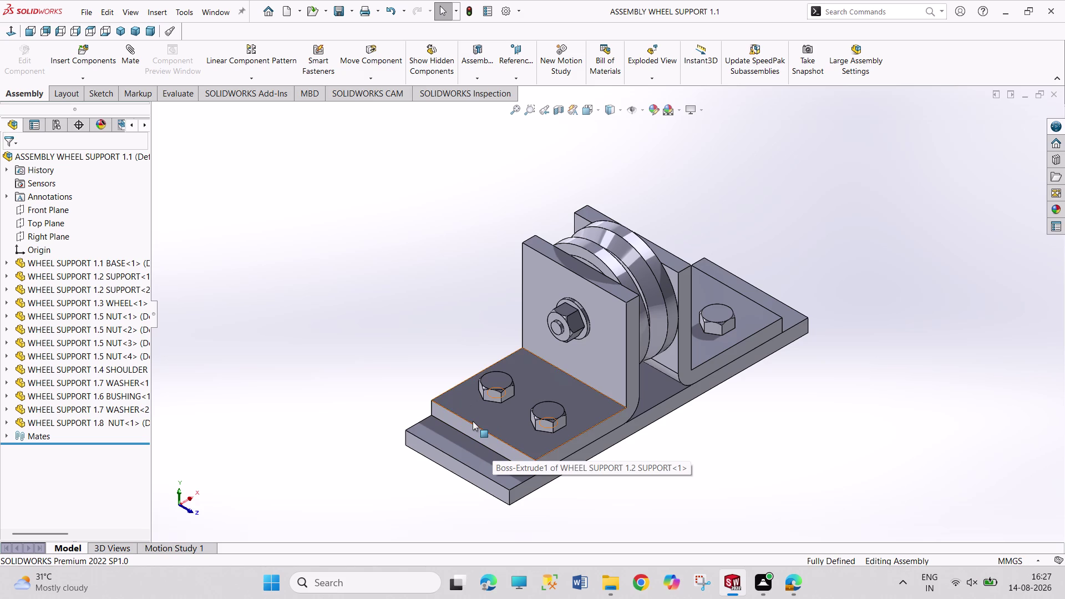
Set the assembly to isometric and switch to the WHEEL SUPPORT 1.1 BASE drawing.
key(space)
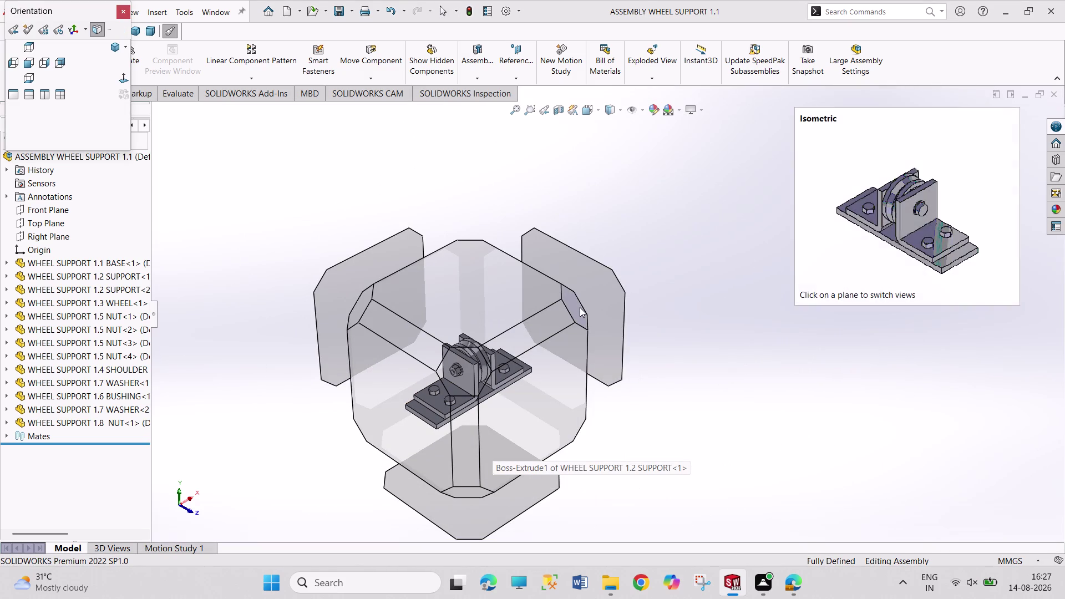
click(576, 309)
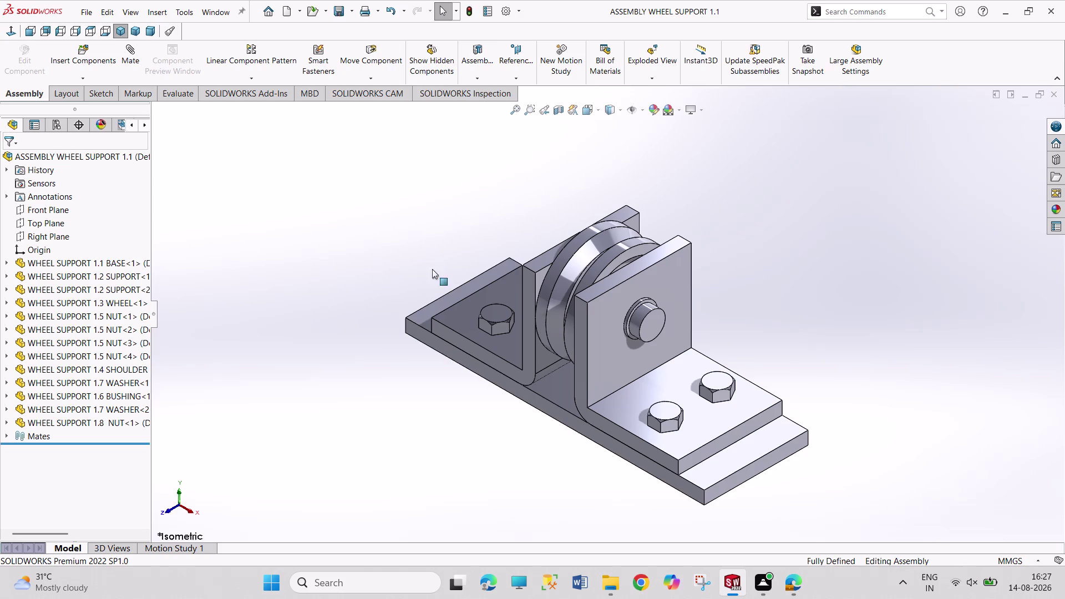
click(218, 8)
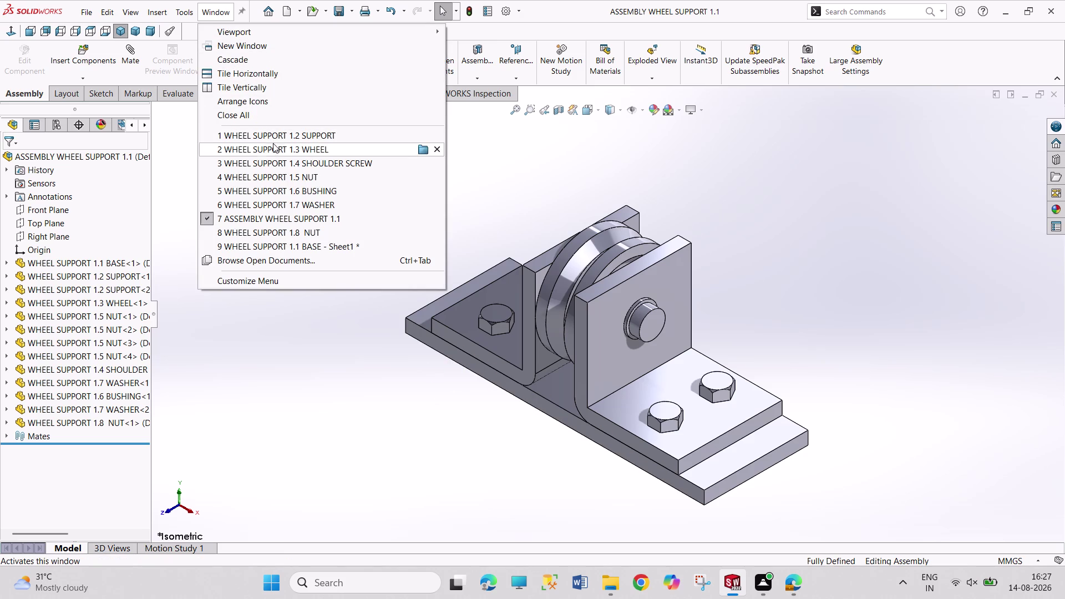
click(298, 243)
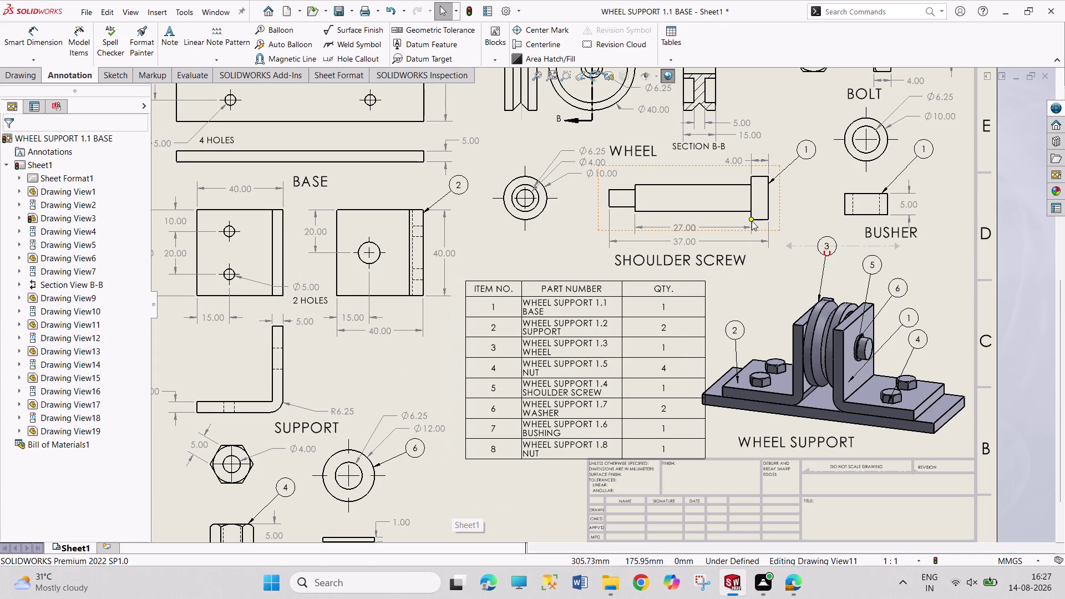
Pan around the sheet to inspect the title block, parts list and top views.
middle_drag(533, 512, 531, 446)
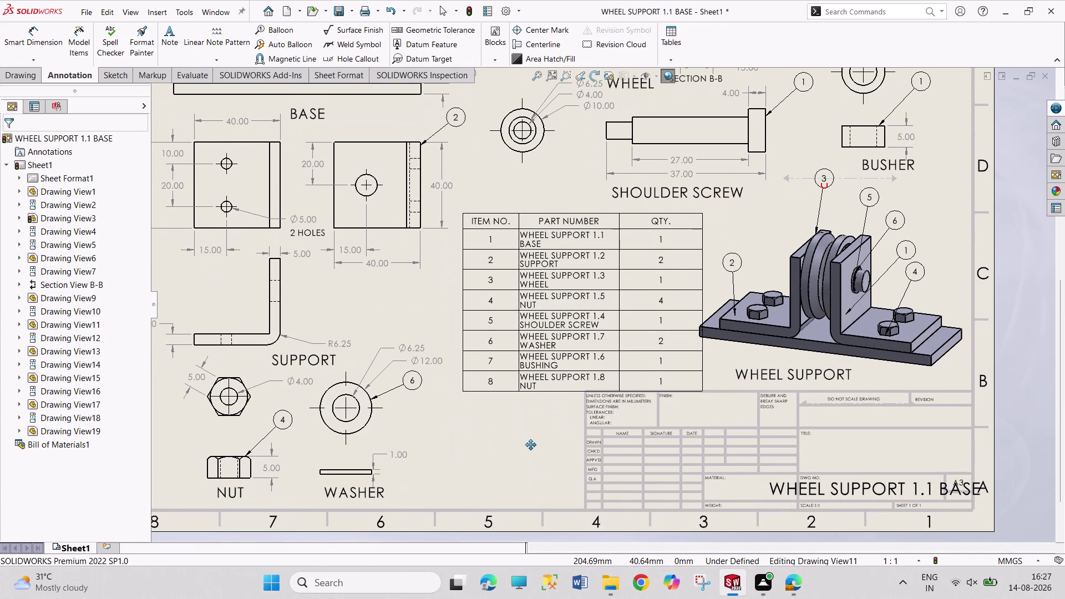
middle_drag(531, 445, 542, 450)
middle_drag(539, 432, 529, 476)
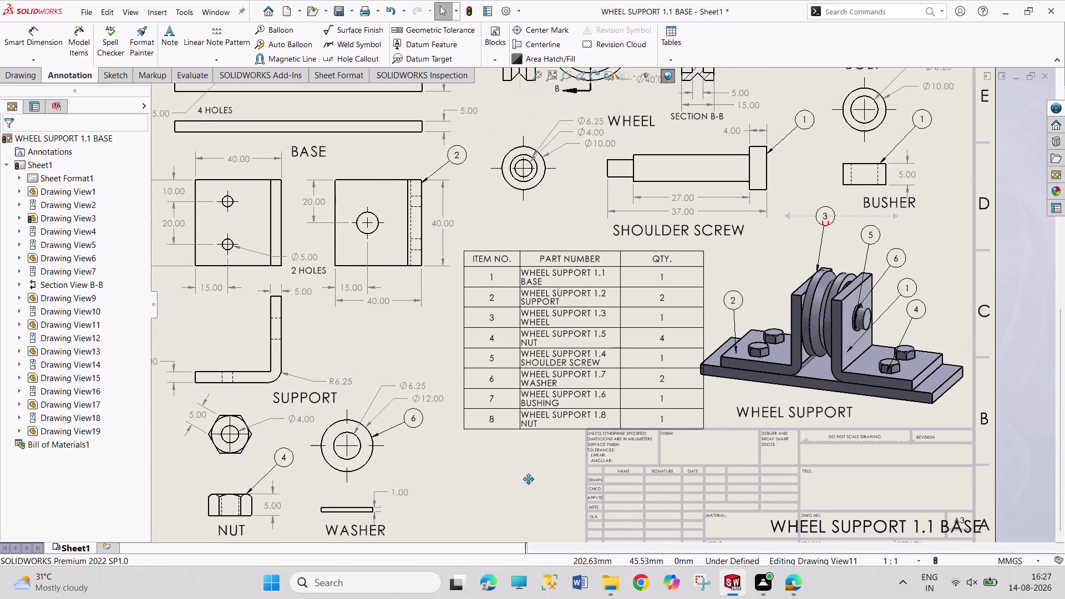
middle_drag(529, 475, 526, 524)
middle_drag(534, 276, 536, 424)
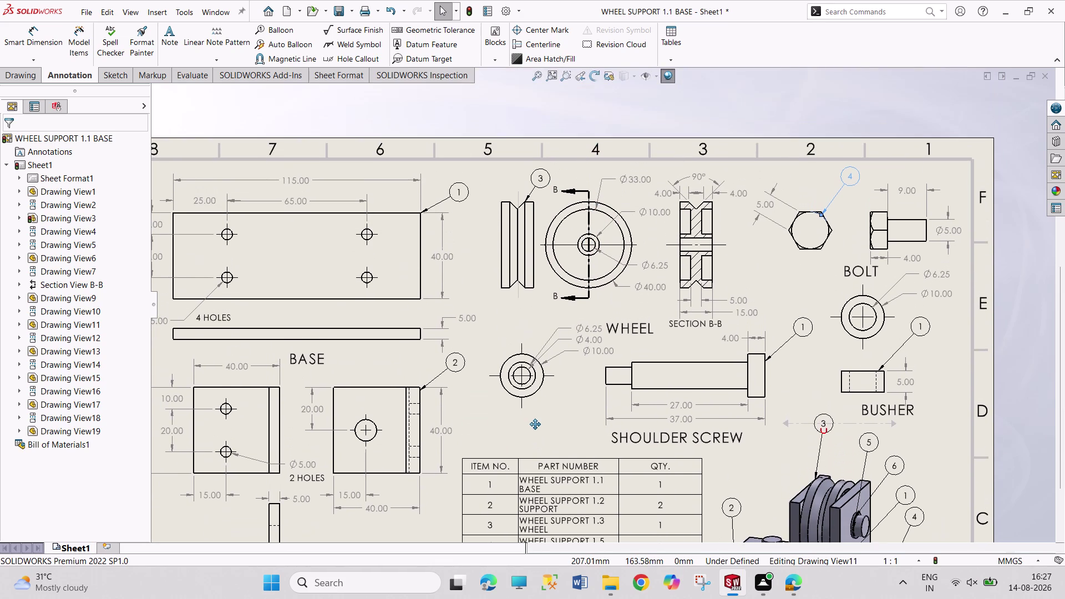
middle_drag(535, 424, 576, 244)
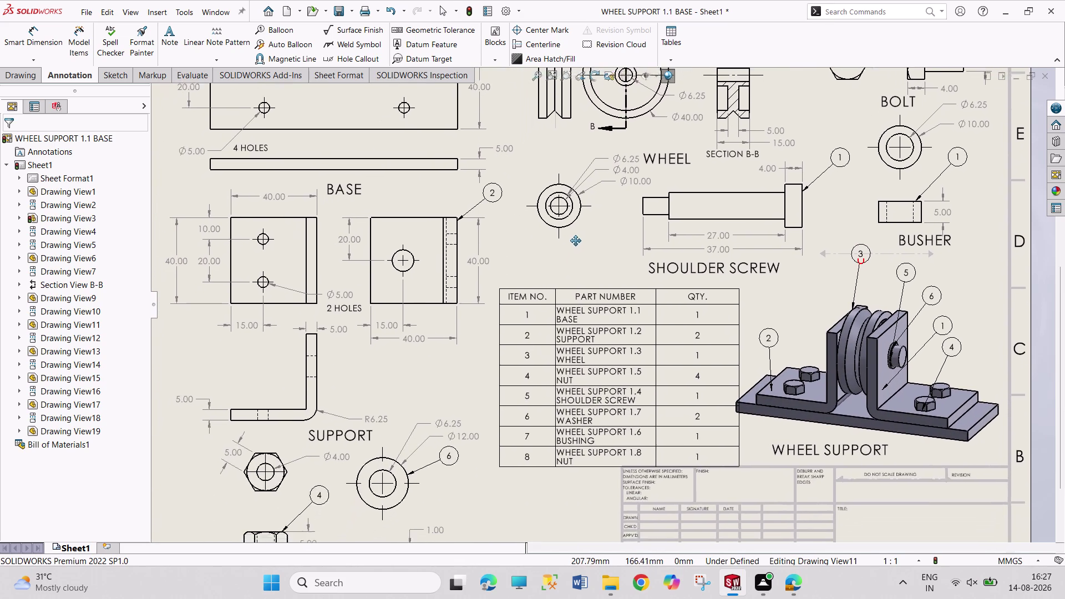
middle_drag(576, 244, 586, 188)
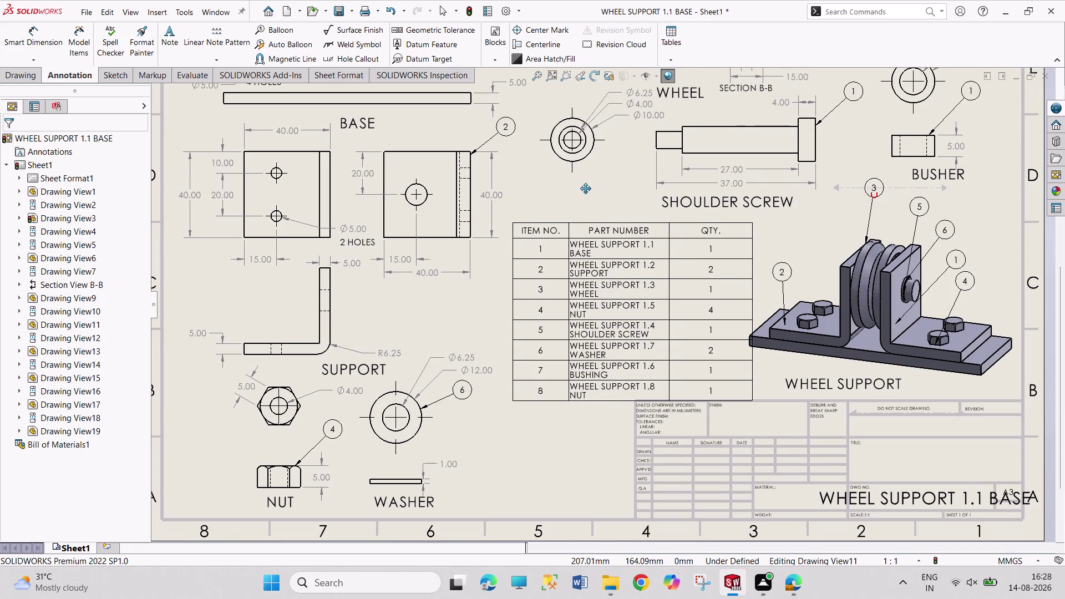
middle_drag(586, 189, 483, 360)
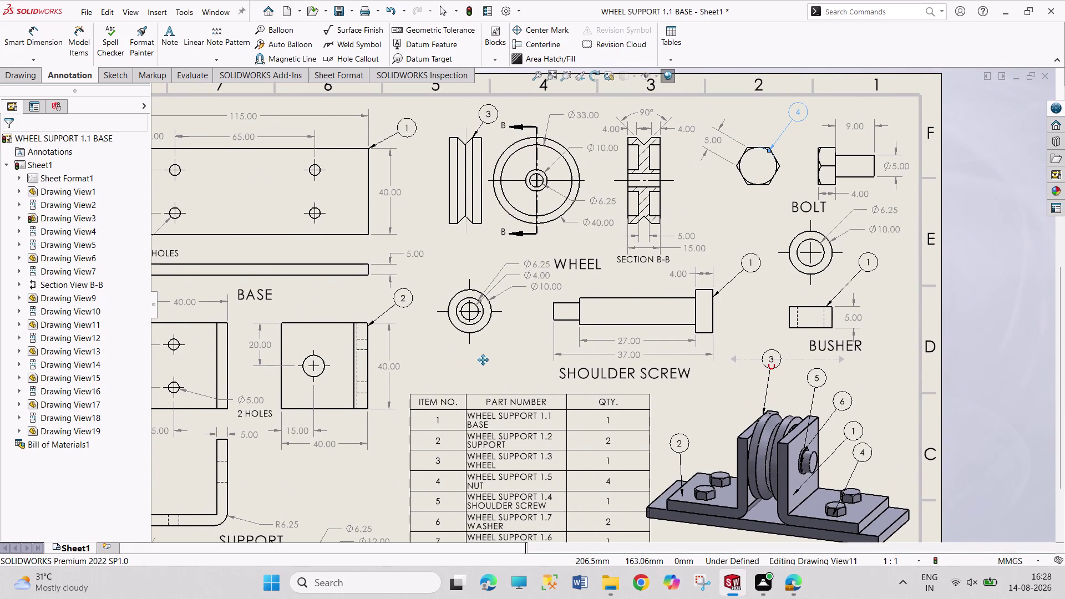
middle_drag(483, 360, 473, 362)
middle_click(473, 362)
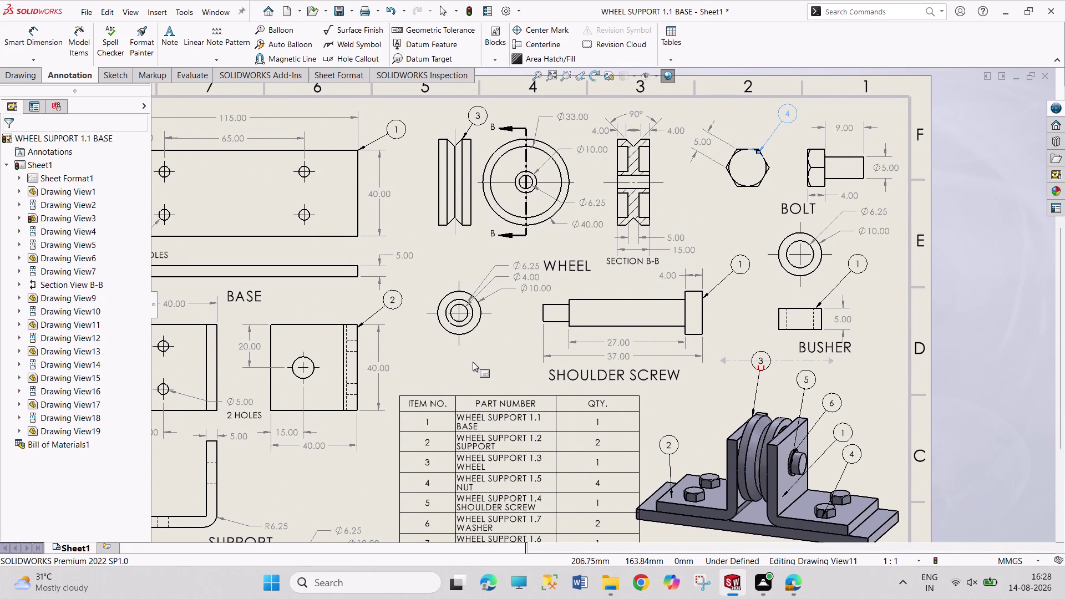
middle_click(473, 362)
middle_drag(473, 362, 506, 301)
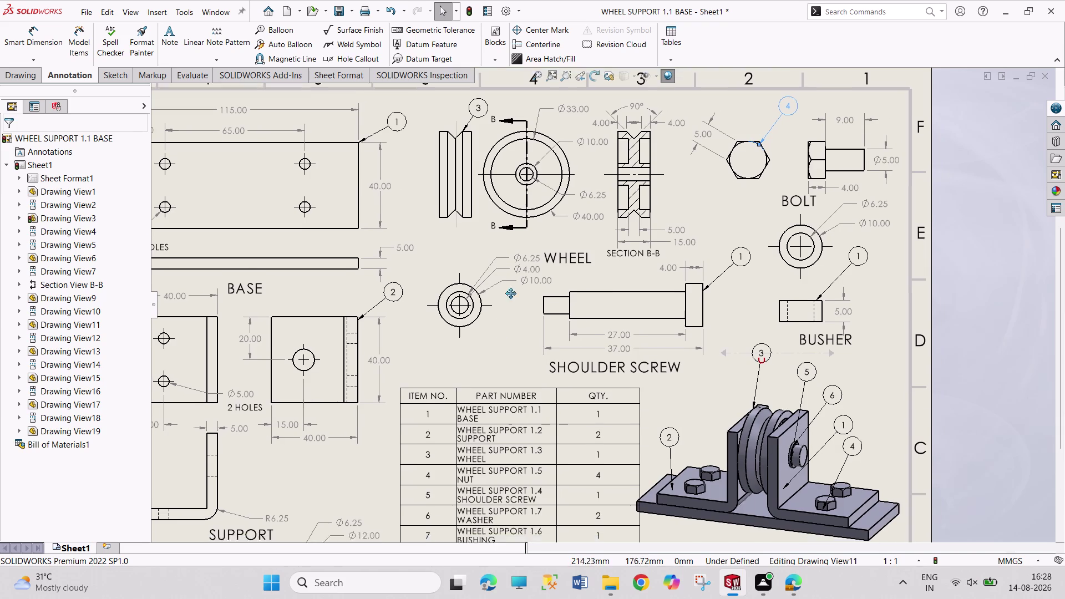
middle_drag(506, 301, 573, 199)
Pan to the shoulder screw view and open its balloon for editing.
middle_drag(575, 195, 490, 363)
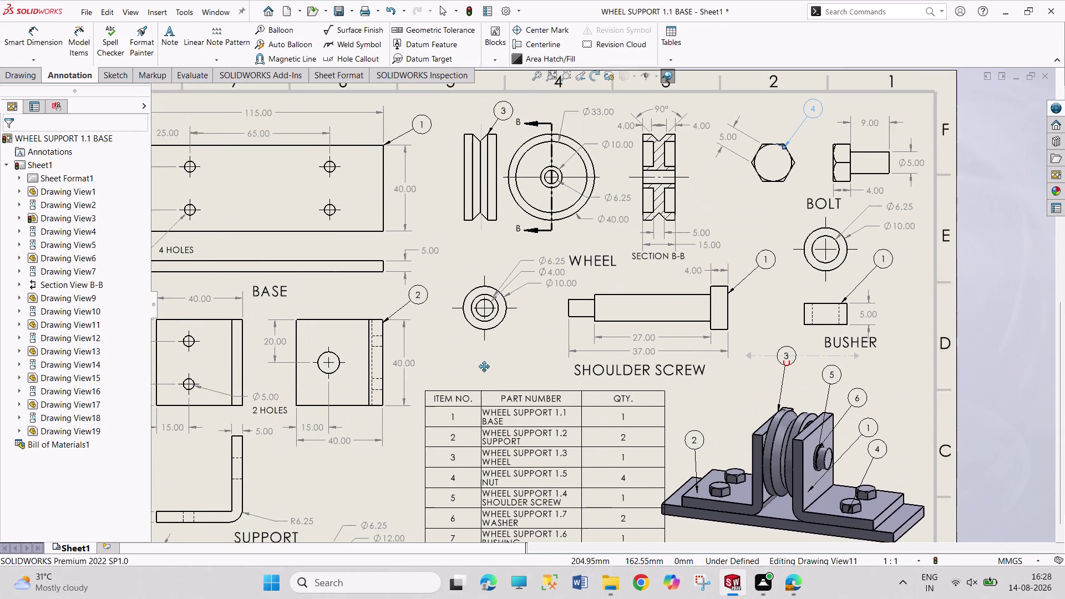
middle_drag(490, 363, 415, 415)
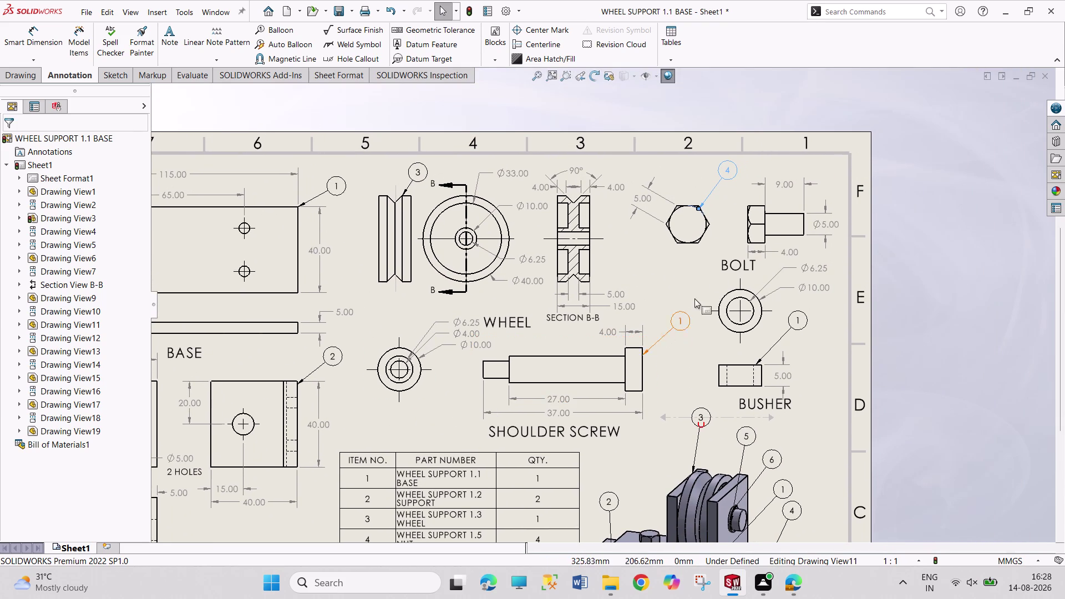
middle_drag(435, 378, 444, 359)
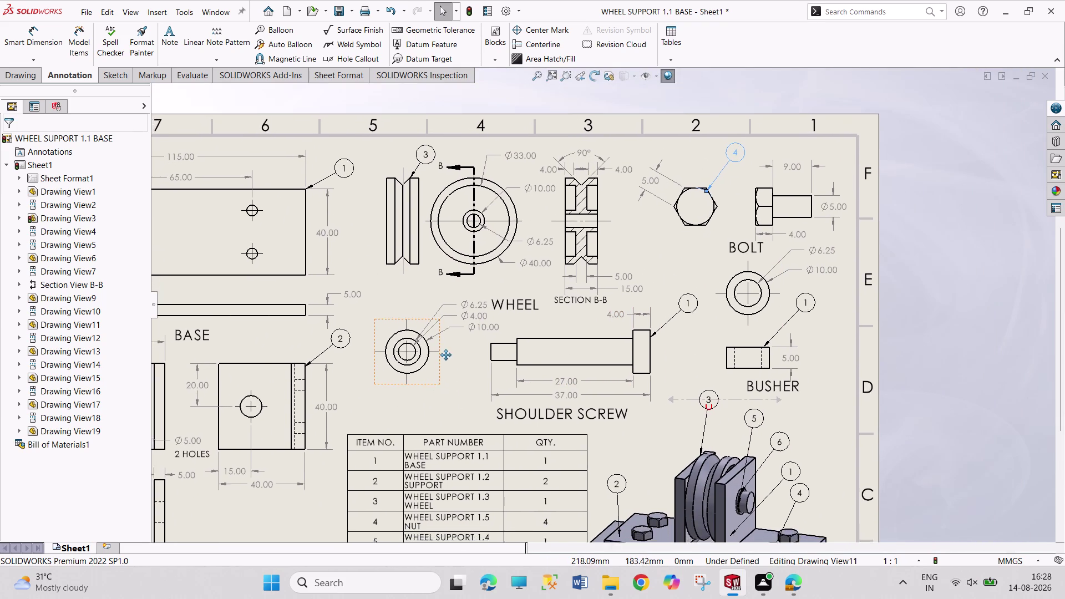
middle_drag(443, 359, 470, 318)
middle_drag(453, 342, 452, 342)
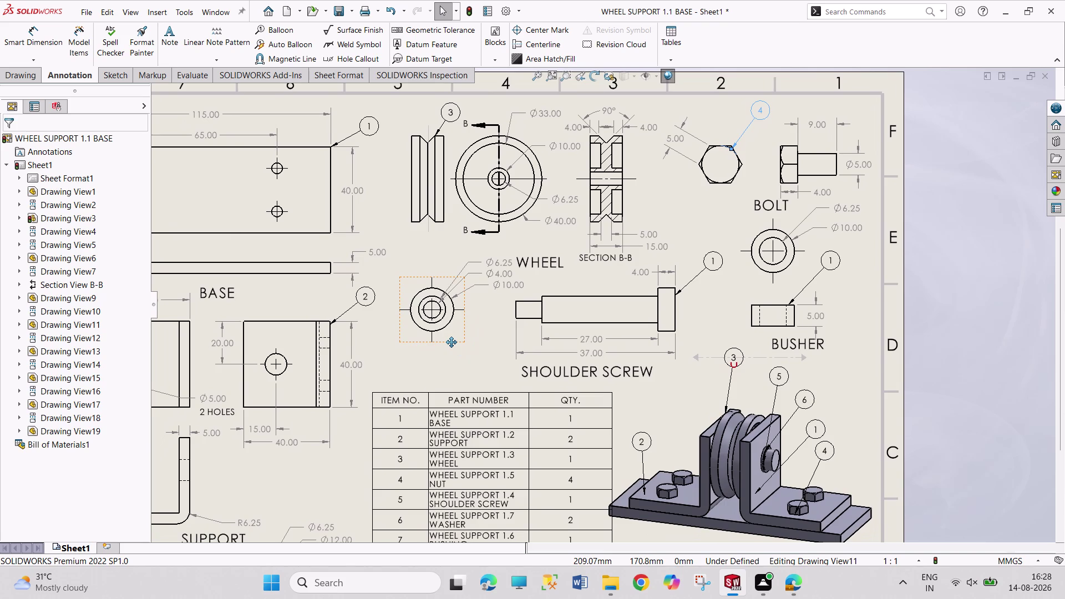
middle_drag(452, 343, 445, 343)
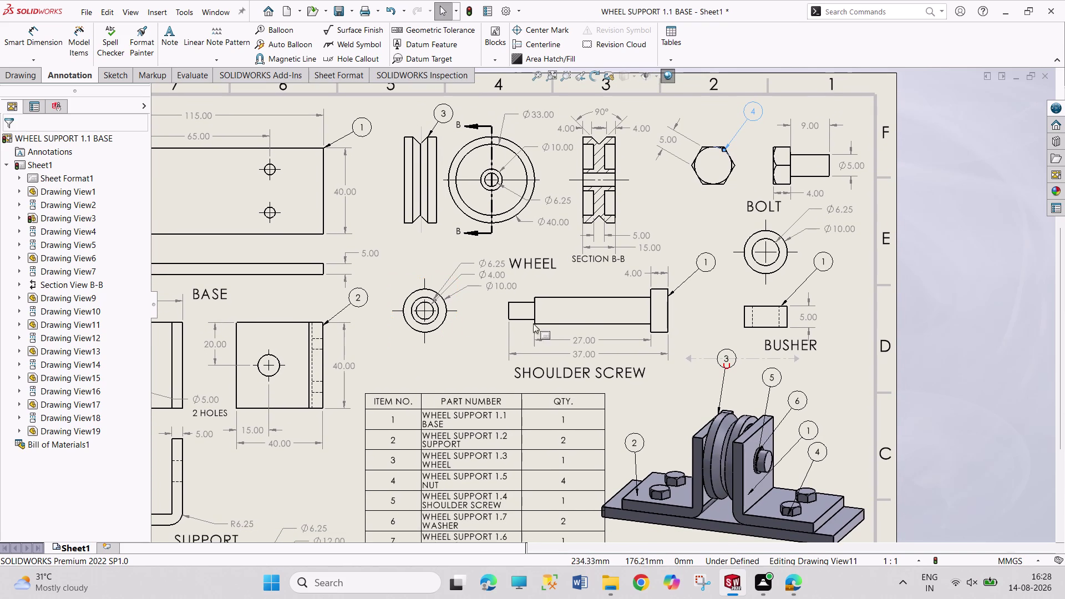
middle_drag(435, 359, 467, 320)
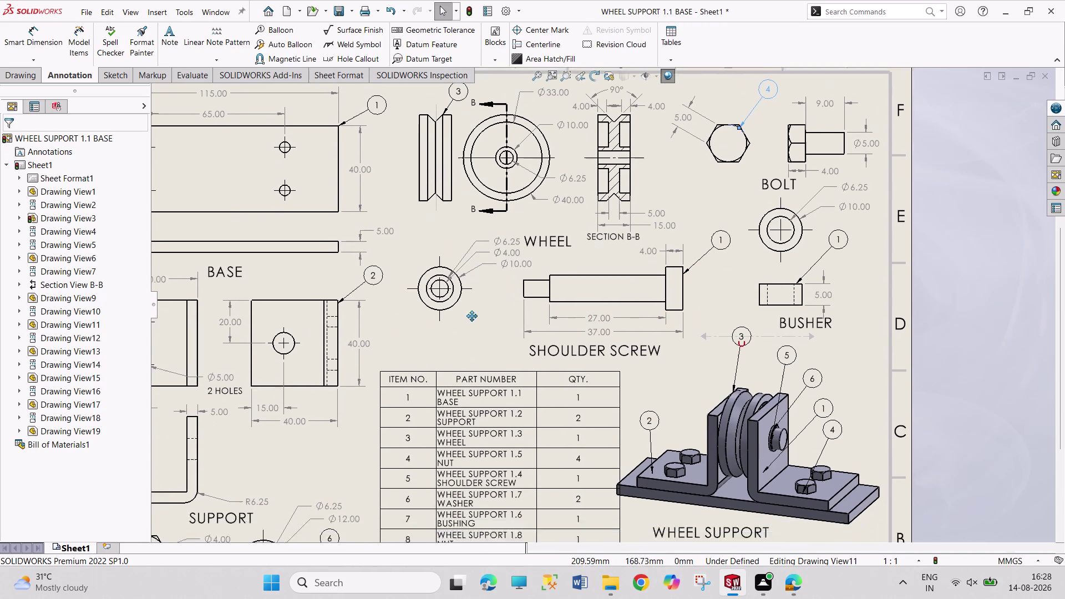
middle_drag(468, 320, 584, 221)
middle_drag(608, 194, 612, 190)
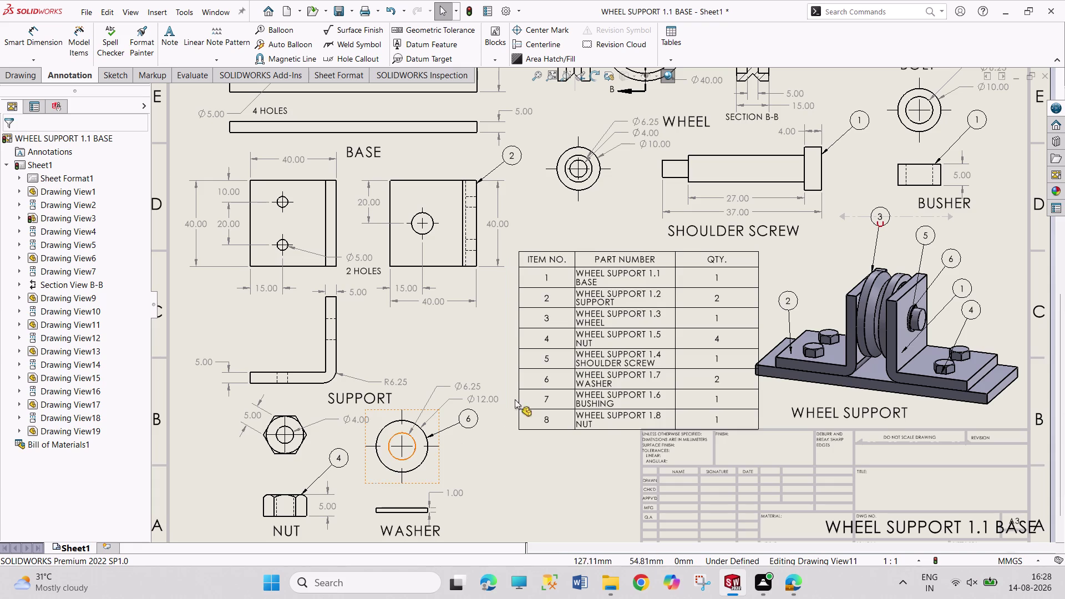
middle_drag(617, 221, 590, 247)
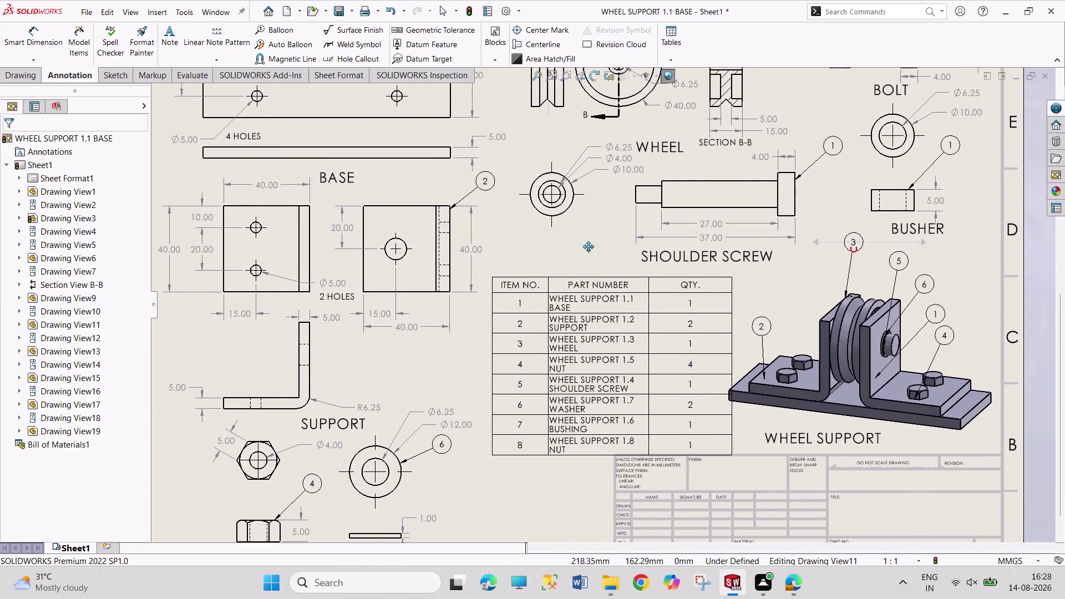
middle_drag(590, 247, 465, 347)
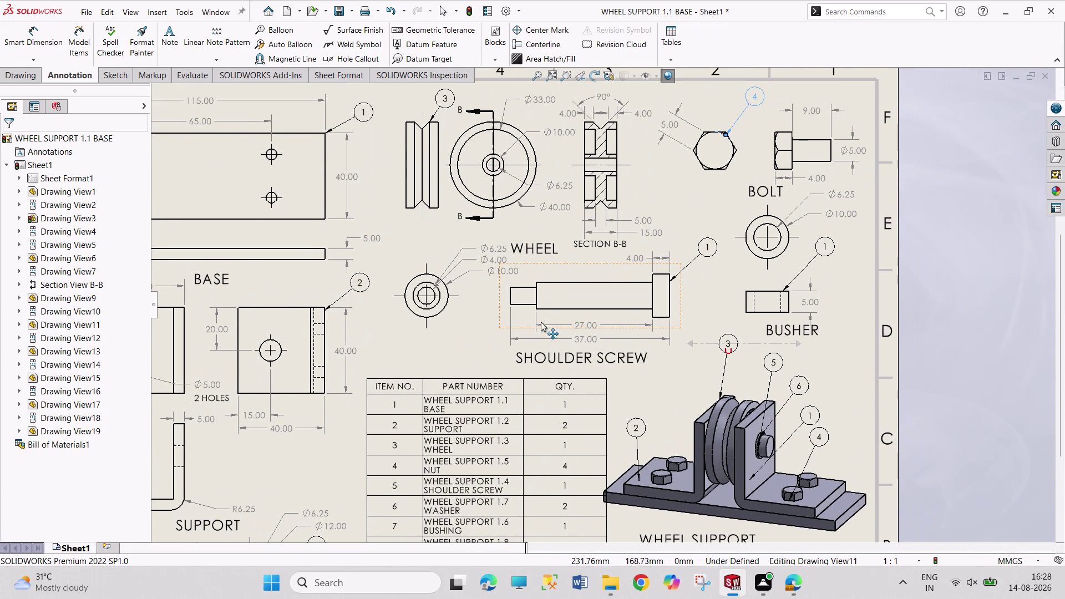
double_click(708, 247)
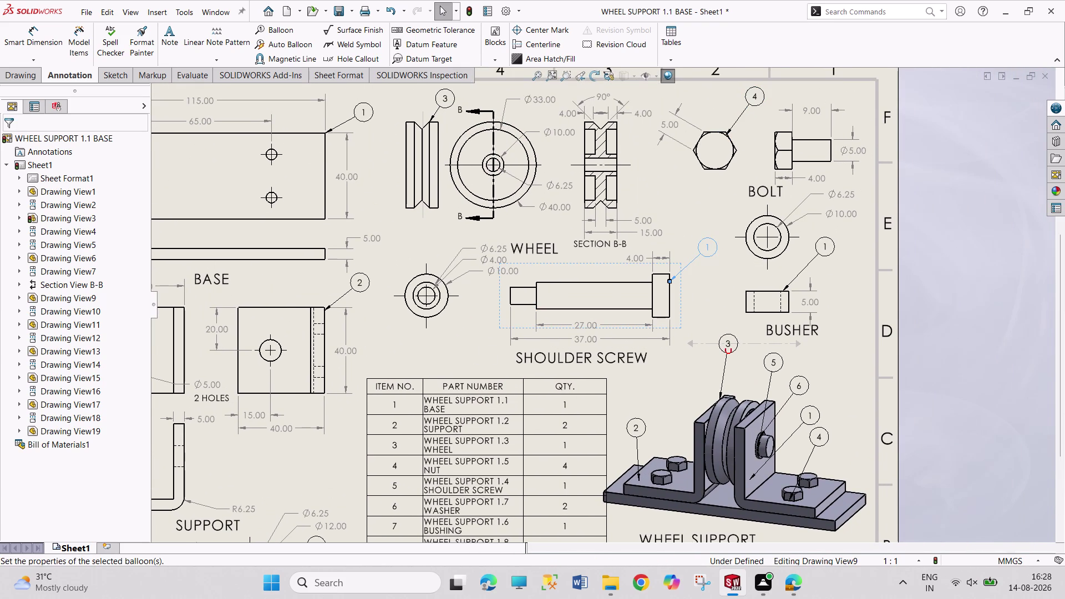
Set the shoulder screw balloon to custom text reading 5.
click(611, 301)
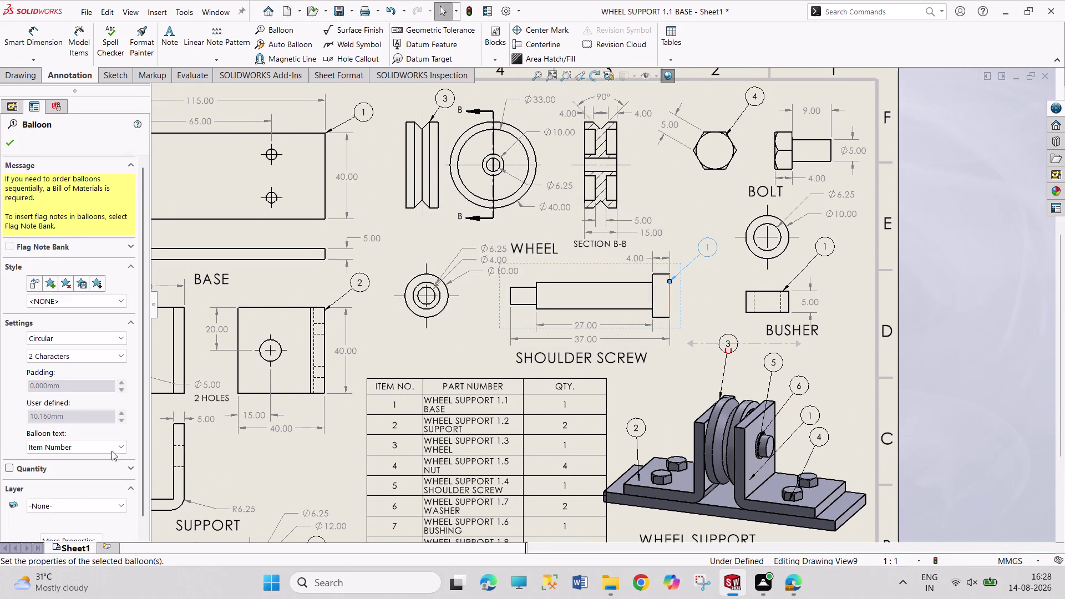
click(110, 444)
click(85, 458)
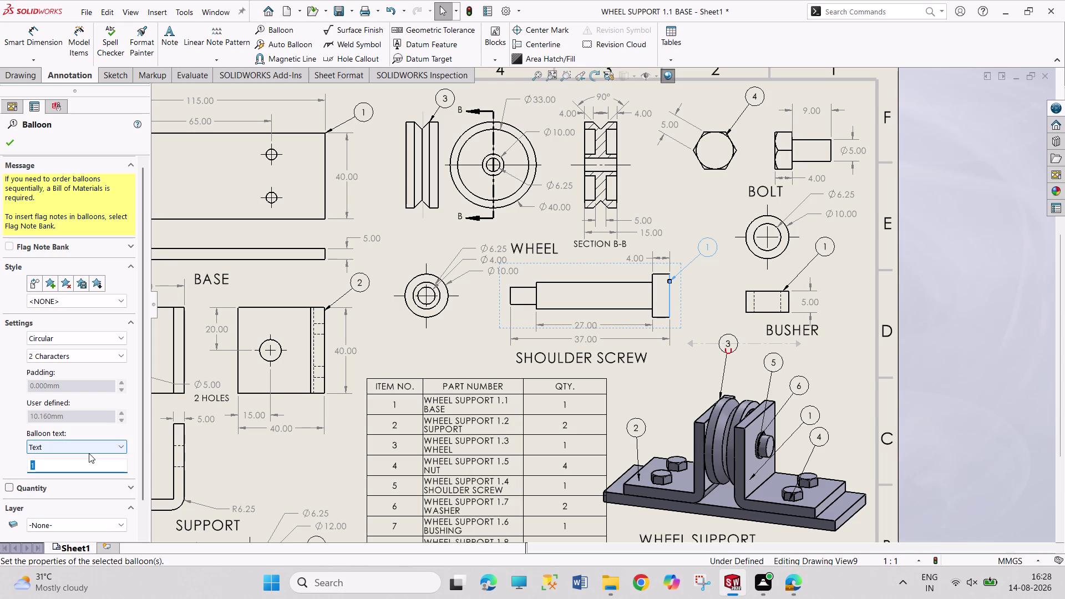
key(5)
click(9, 139)
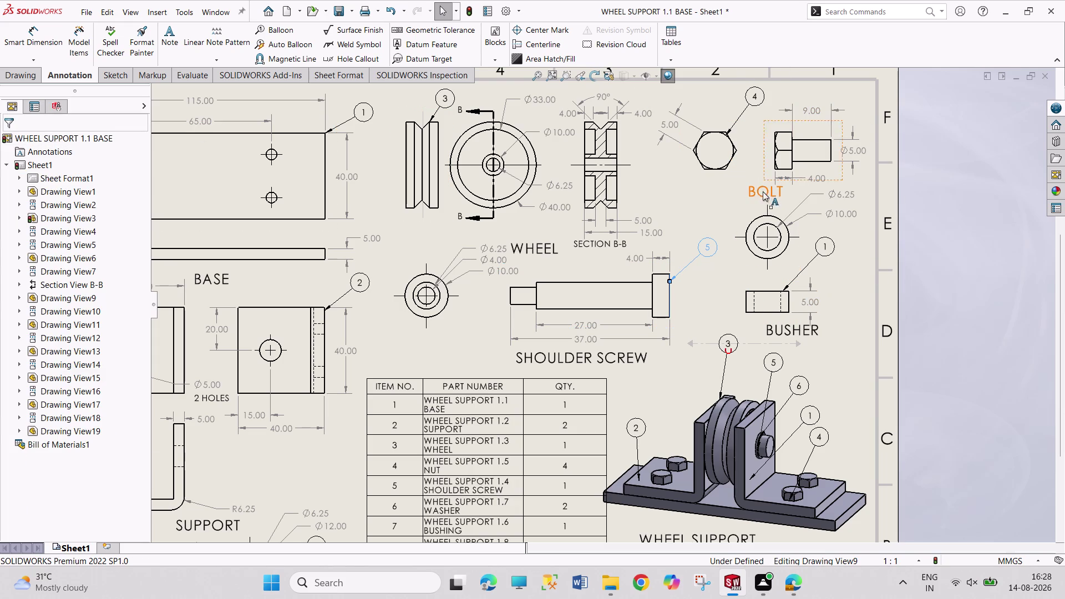
Pan the sheet slightly and start editing the BUSHER name label.
middle_drag(615, 527, 614, 513)
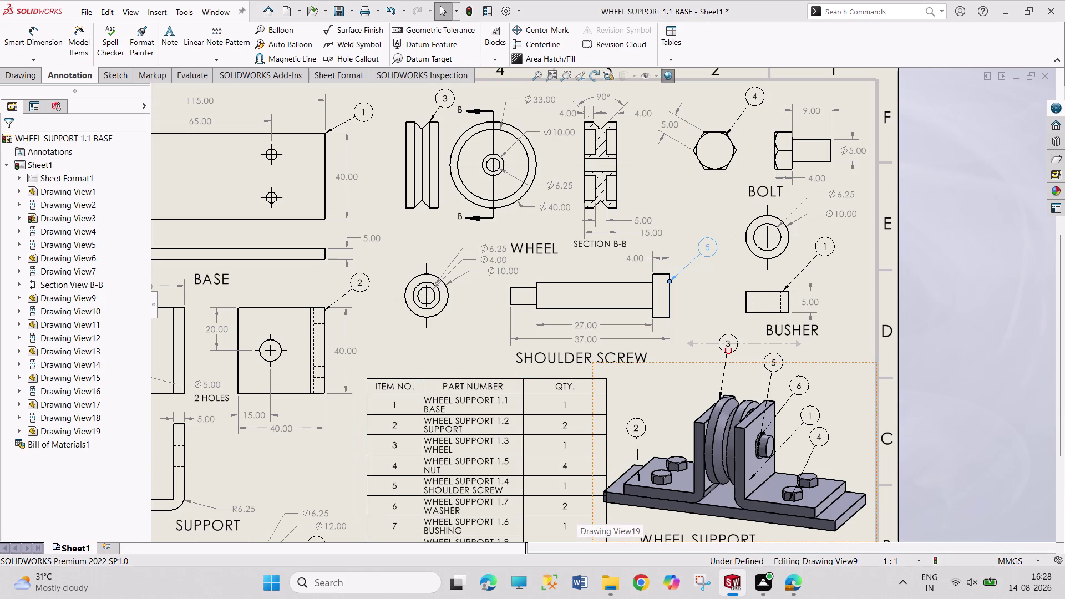
middle_drag(614, 512, 612, 498)
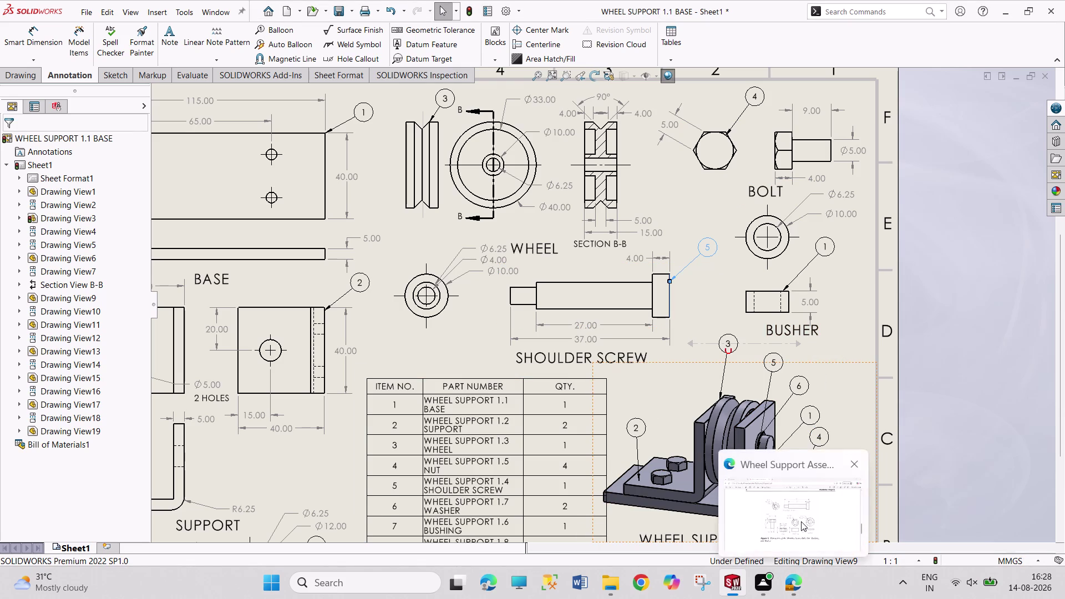
double_click(798, 331)
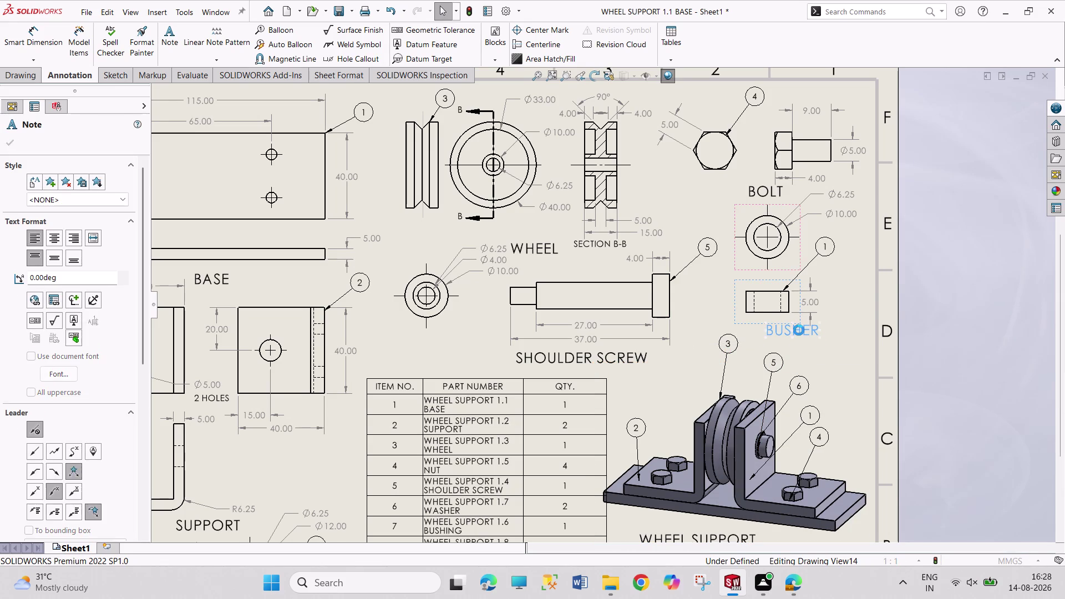
text(BU)
text(S)
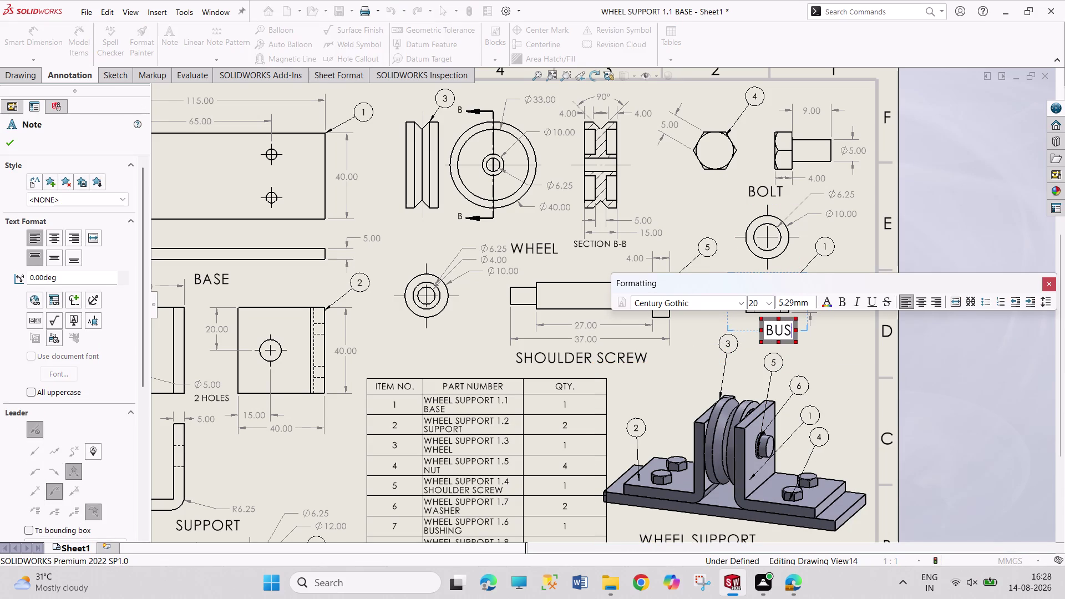
text(HING)
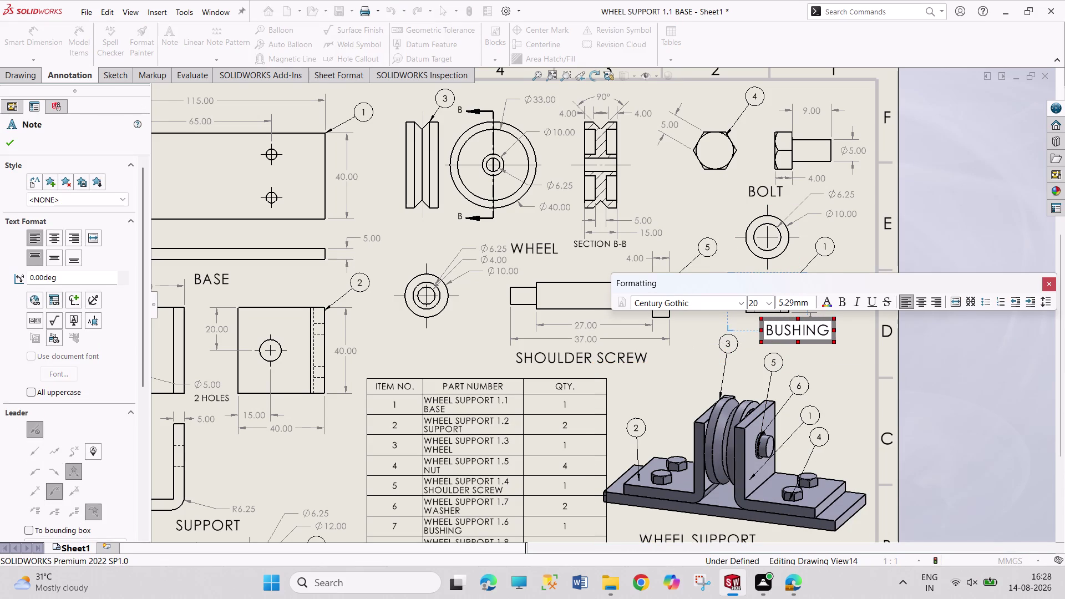
key(Return)
key(BackSpace)
key(Escape)
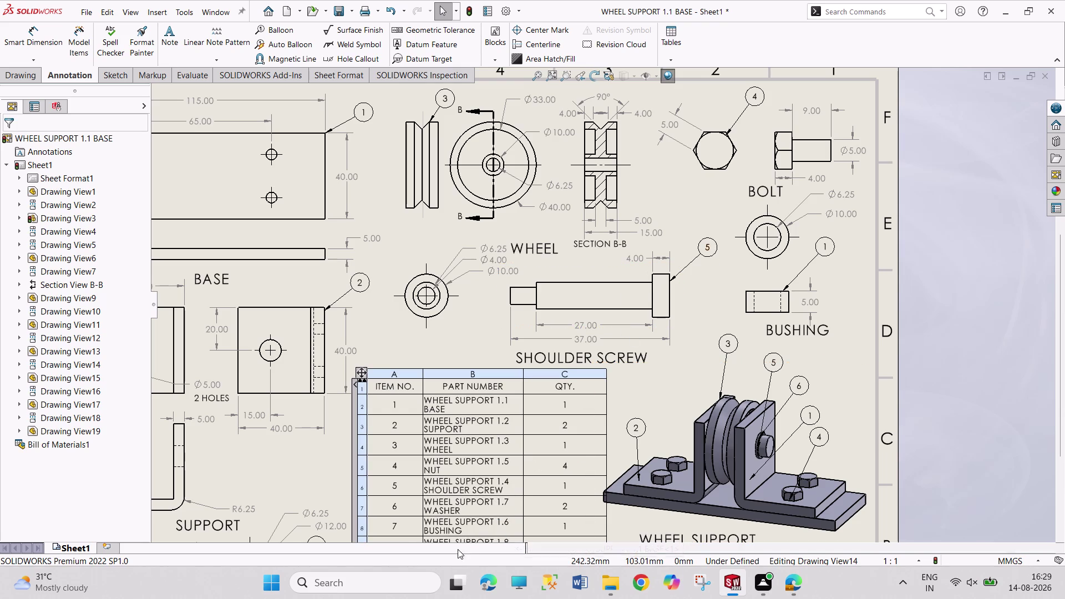
scroll(down, 3)
scroll(up, 3)
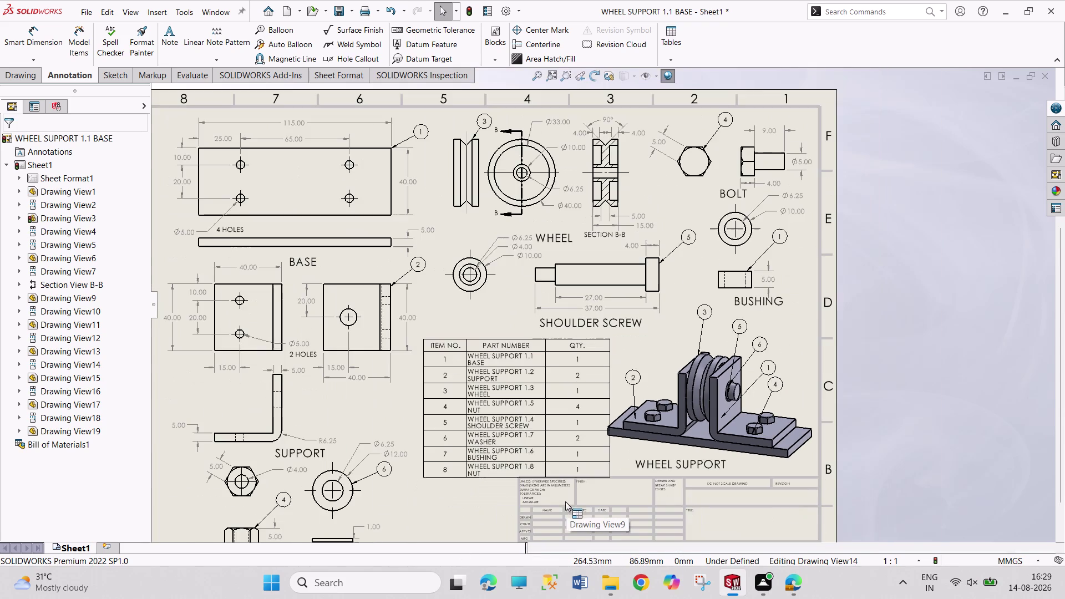
scroll(down, 3)
scroll(down, 3)
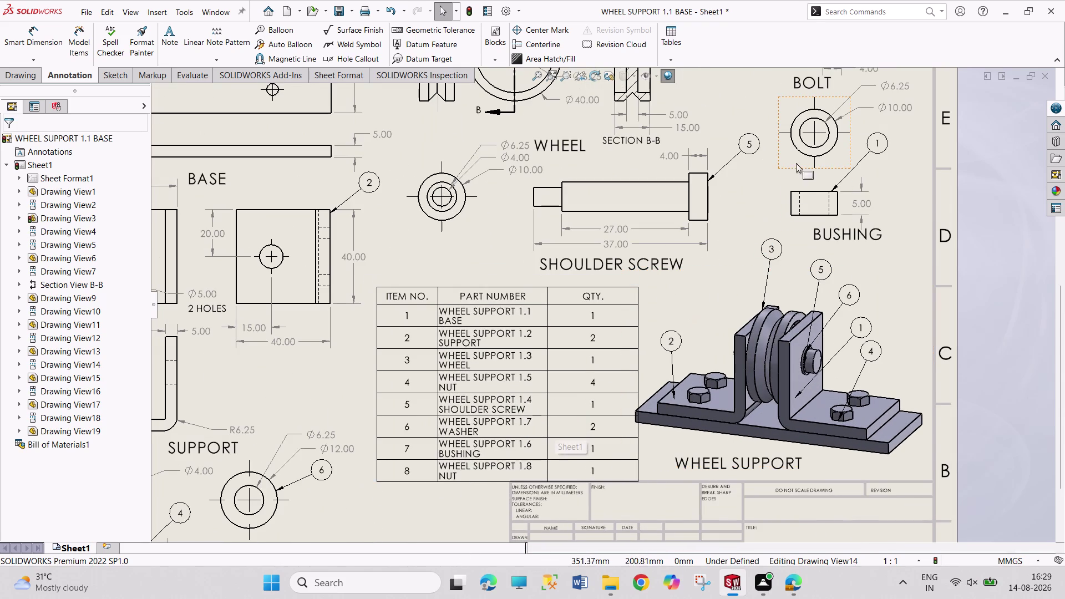
scroll(up, 3)
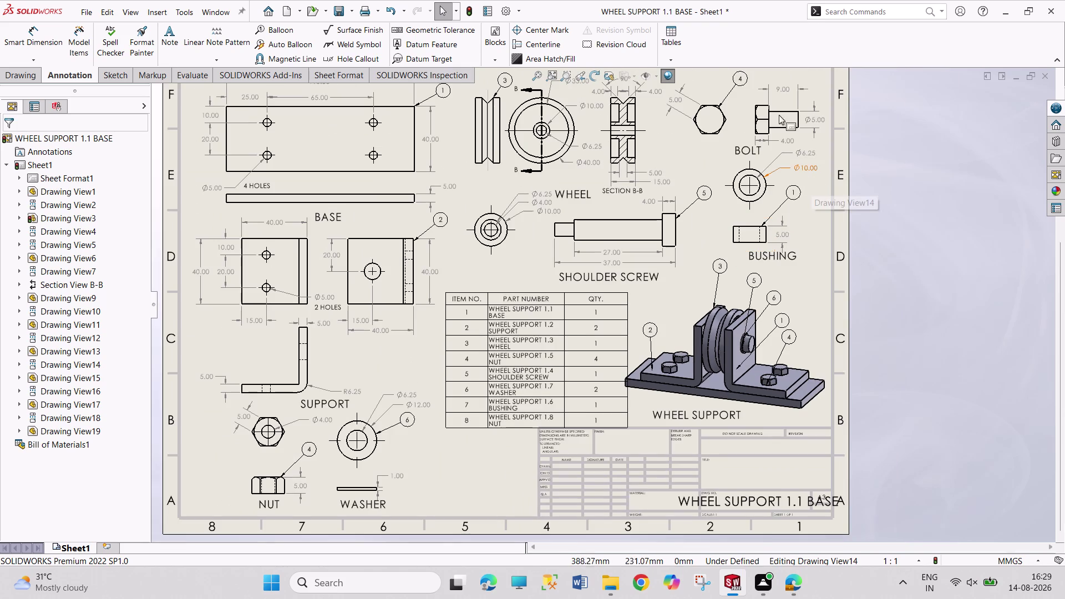
scroll(down, 3)
scroll(down, 3)
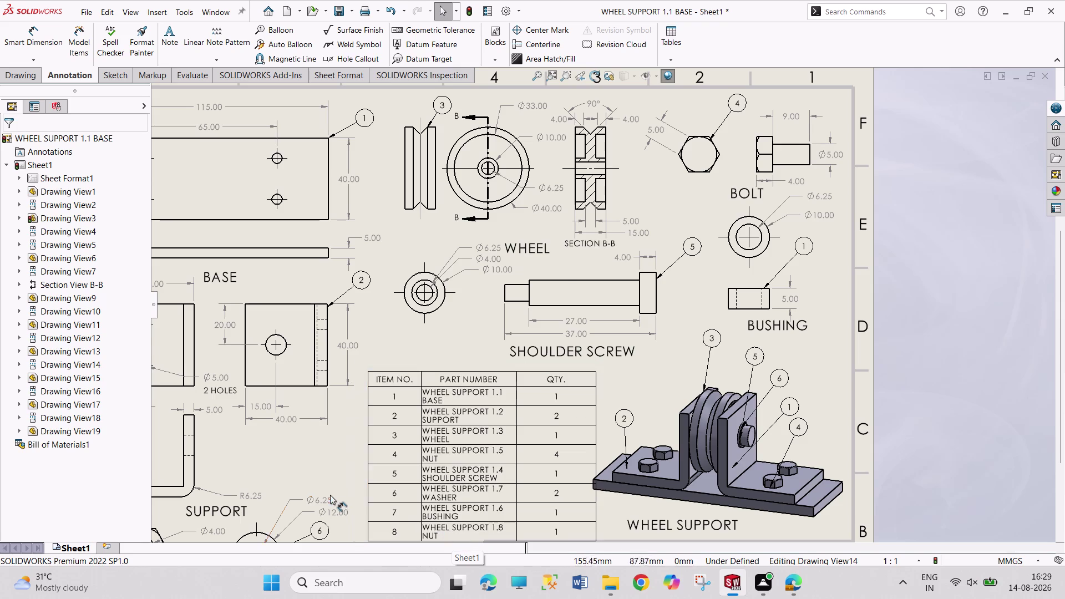
scroll(down, 3)
scroll(up, 3)
scroll(down, 3)
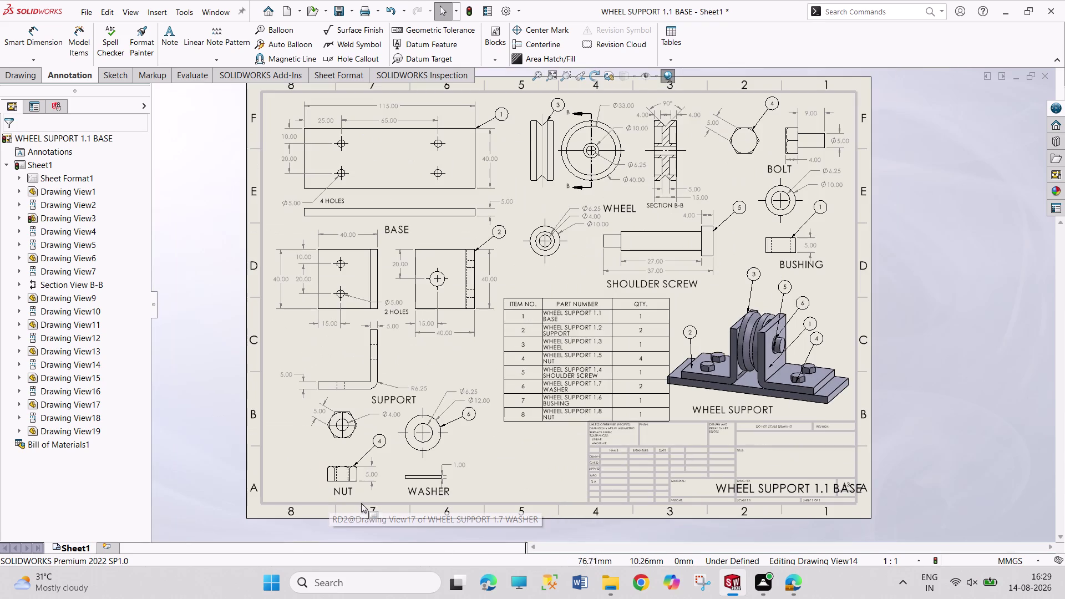
scroll(down, 3)
scroll(down, 3)
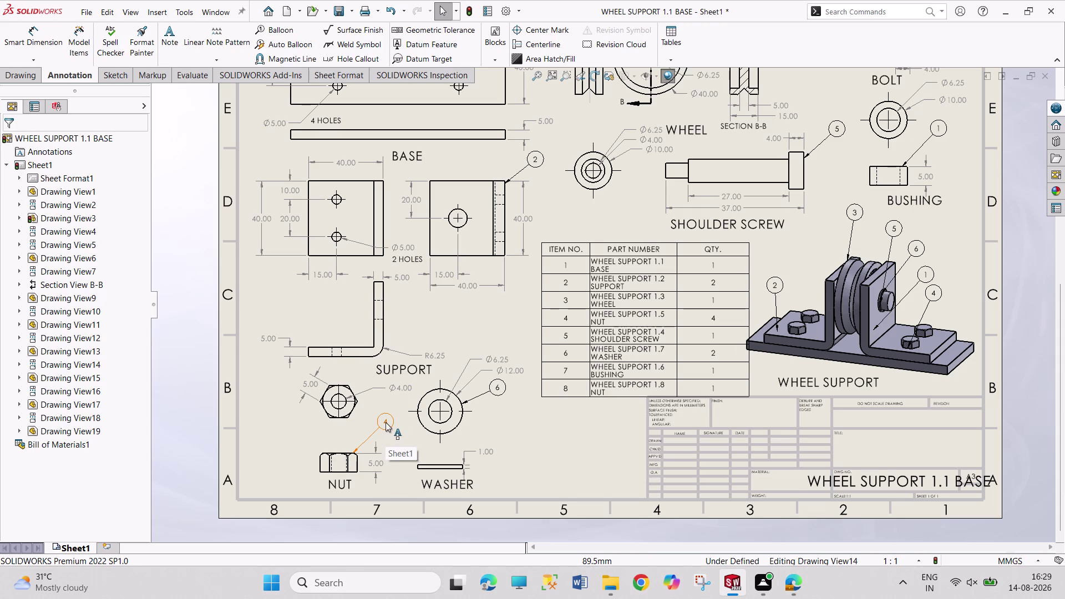
double_click(386, 423)
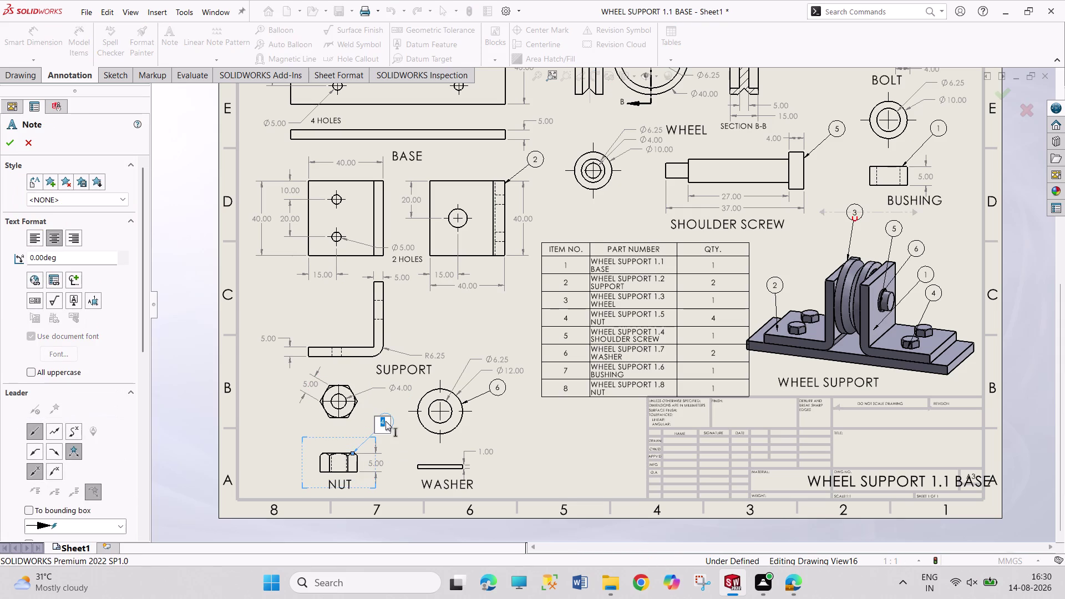
Change the nut balloon's number to 8 and exit editing.
key(8)
key(Return)
key(Escape)
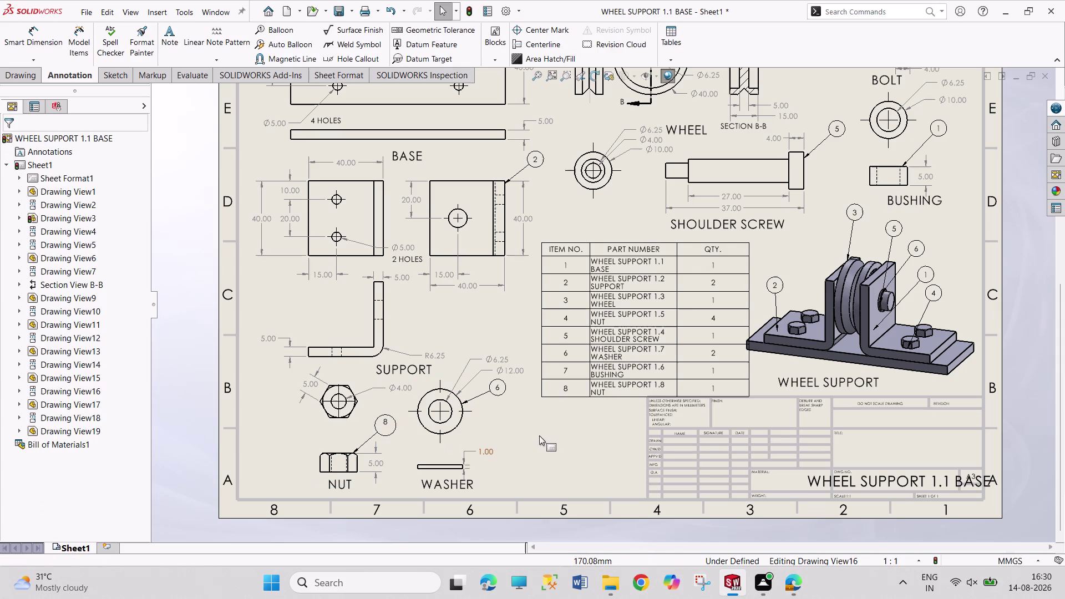
key(Escape)
key(Escape)
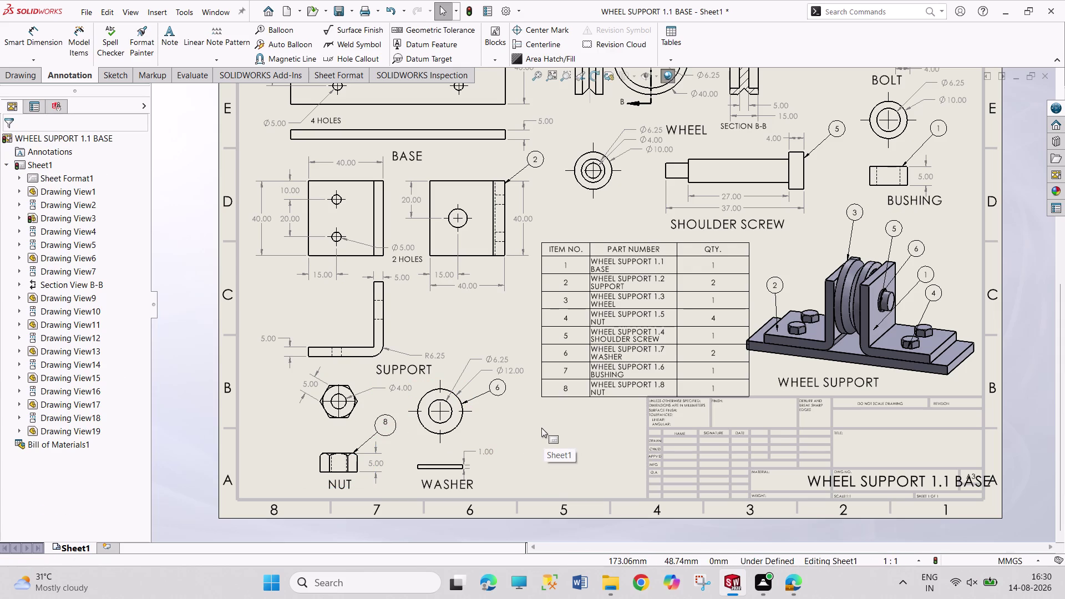
Undo three recent balloon edits.
key(ctrl+z)
key(ctrl+z)
key(ctrl+z)
key(Escape)
key(Escape)
key(Escape)
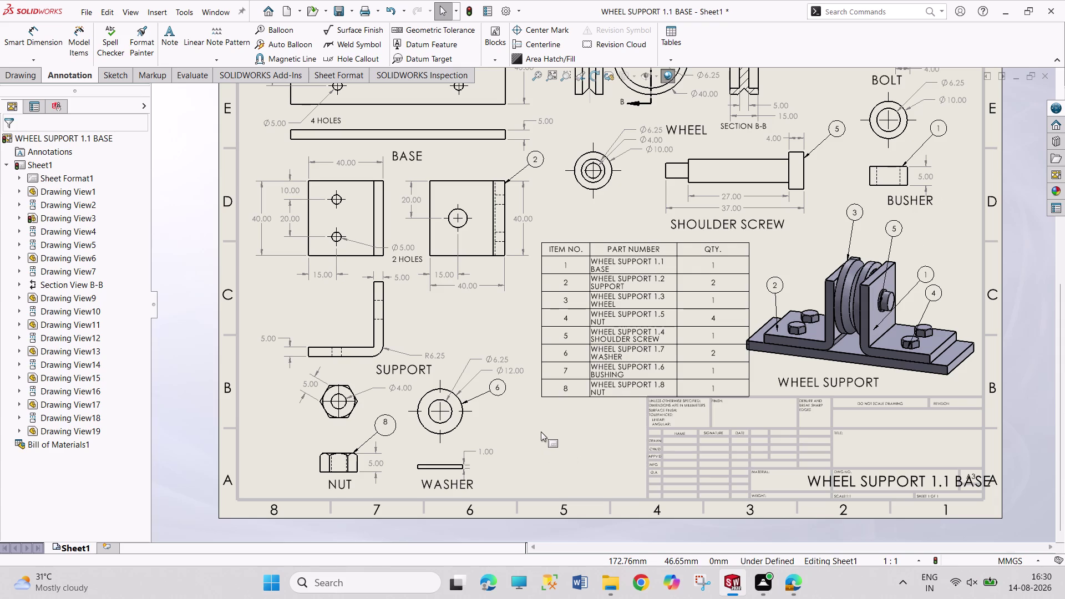
Undo four more edits, removing the nut, washer and assembly 6 balloons.
key(Escape)
key(Escape)
key(ctrl+z)
key(ctrl+z)
key(ctrl+z)
key(ctrl+z)
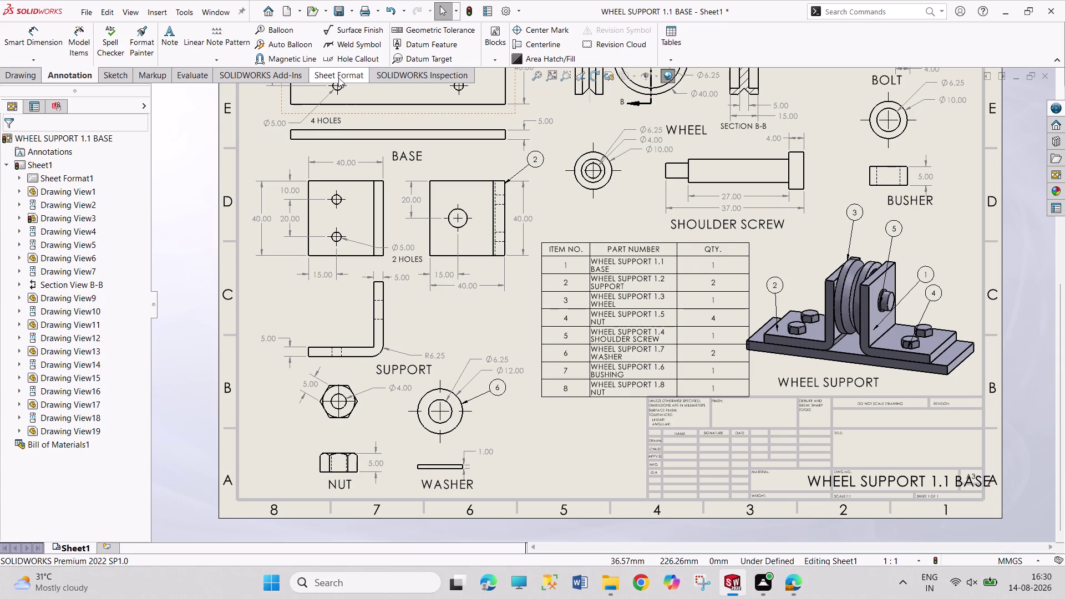
click(392, 13)
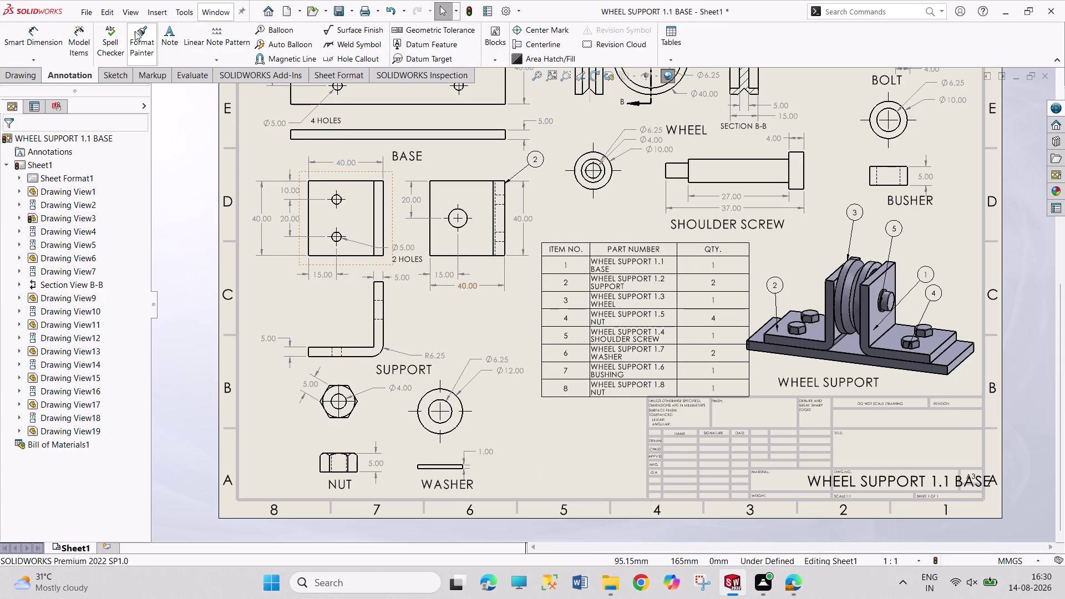
Insert a balloon on the nut view with custom text 8.
click(290, 30)
click(356, 455)
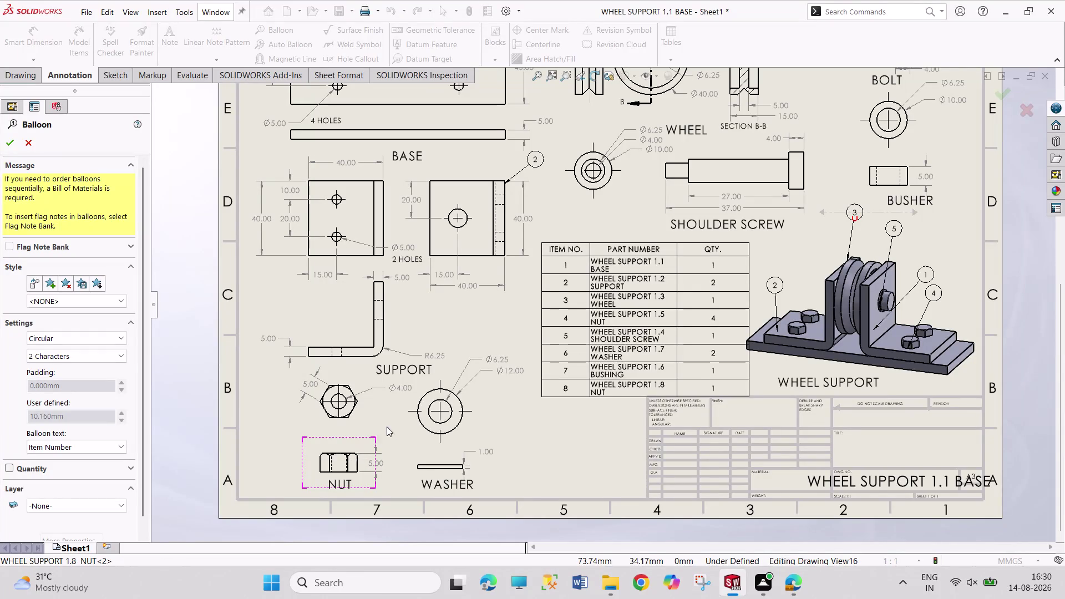
click(389, 426)
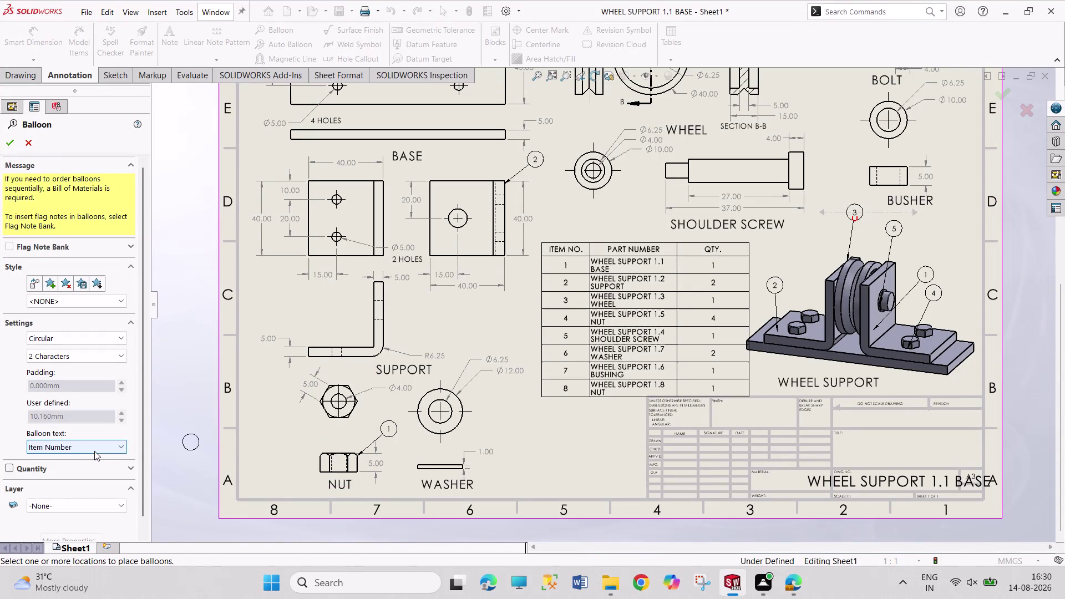
click(94, 451)
click(94, 457)
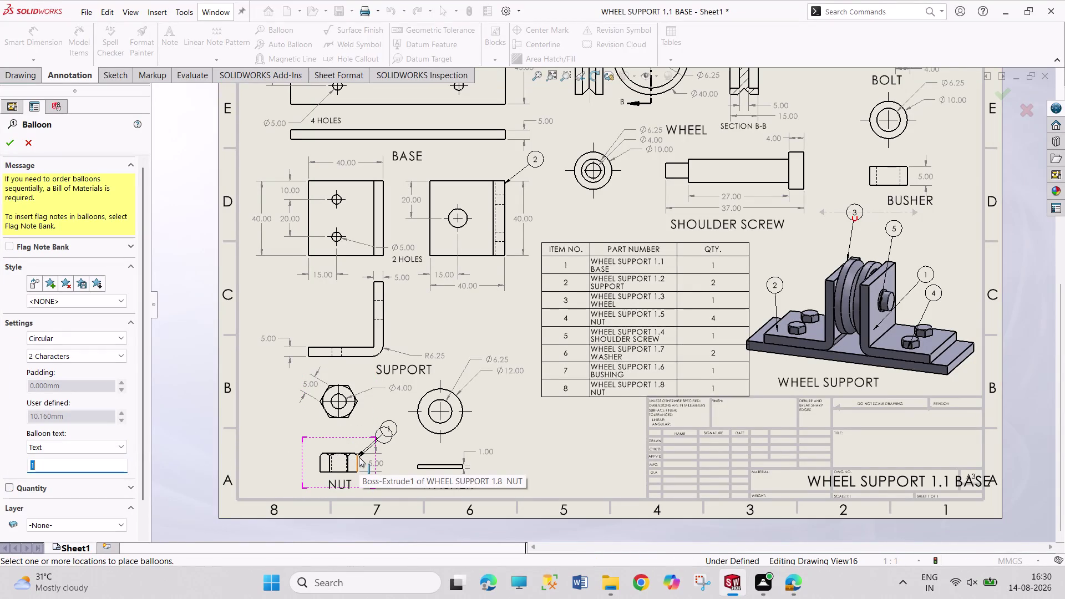
key(8)
key(Escape)
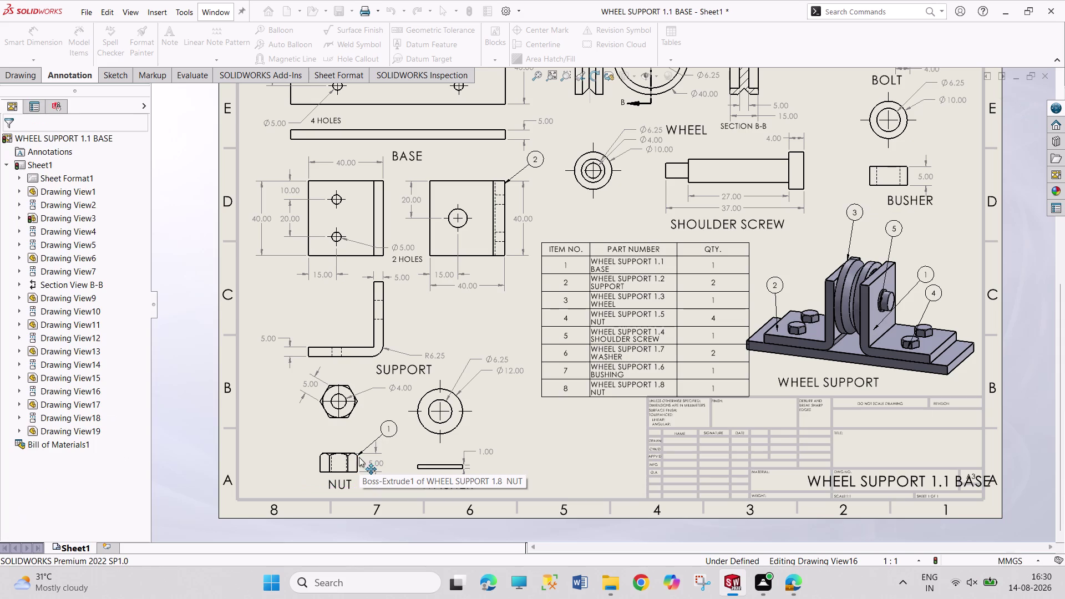
key(Escape)
key(Escape)
key(Escape)
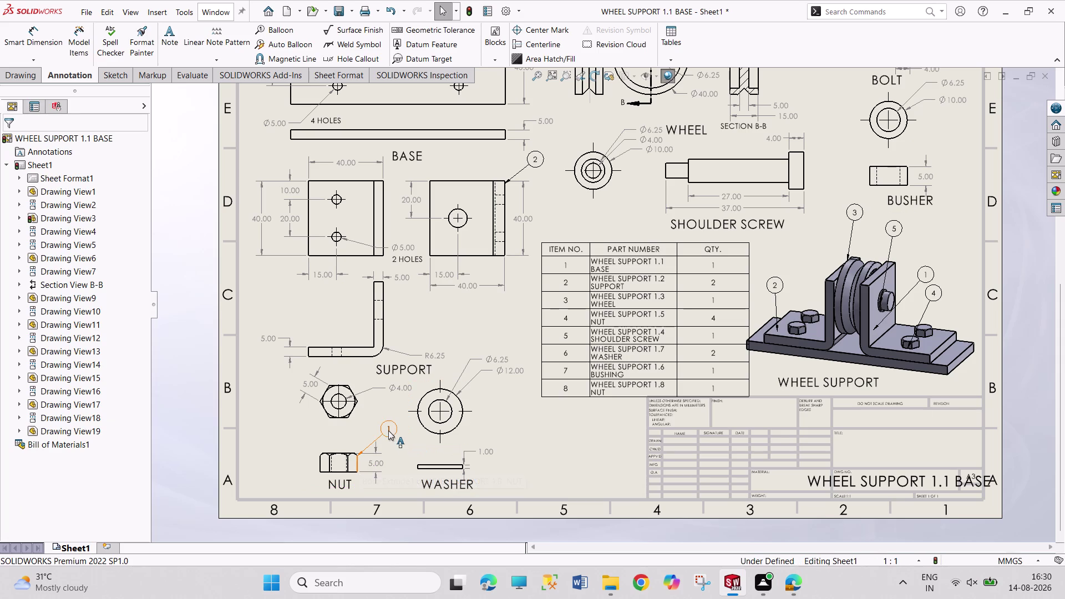
Re-edit the nut balloon so its custom text reads 8.
double_click(389, 430)
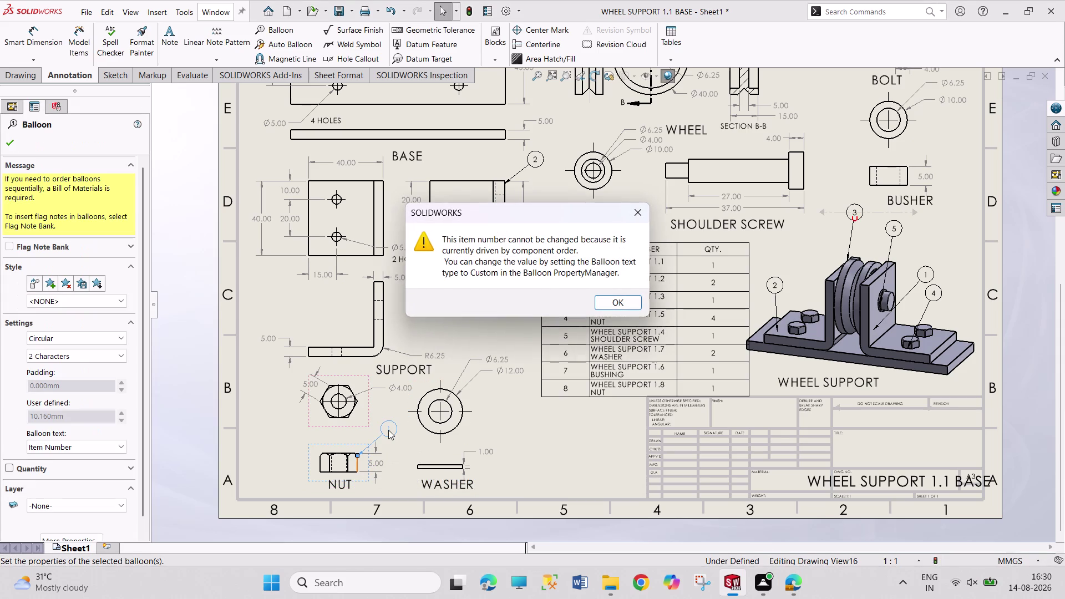
click(603, 299)
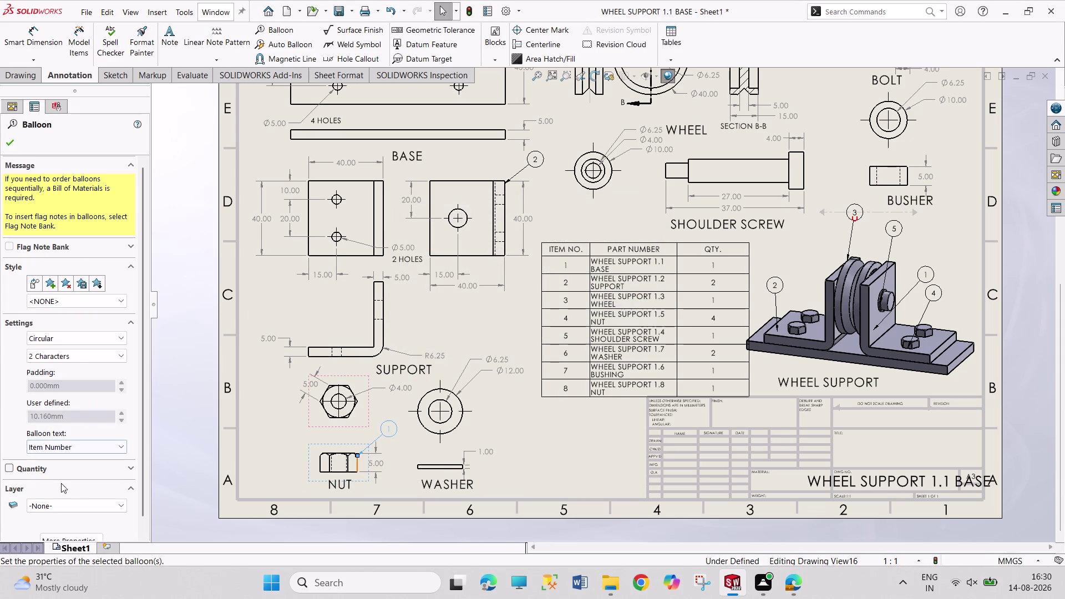
click(100, 439)
click(84, 449)
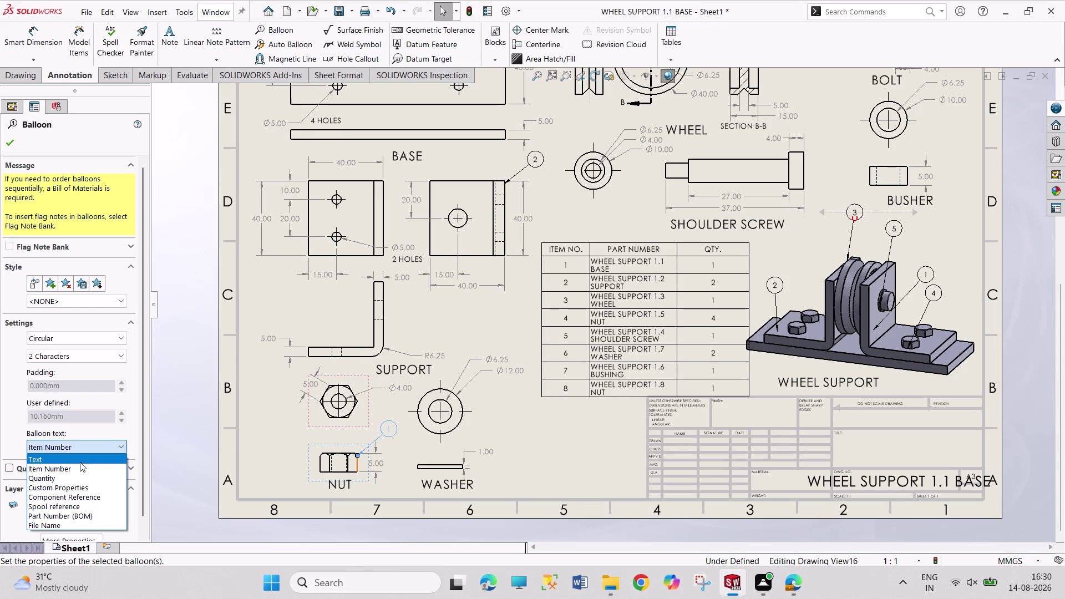
click(80, 462)
key(8)
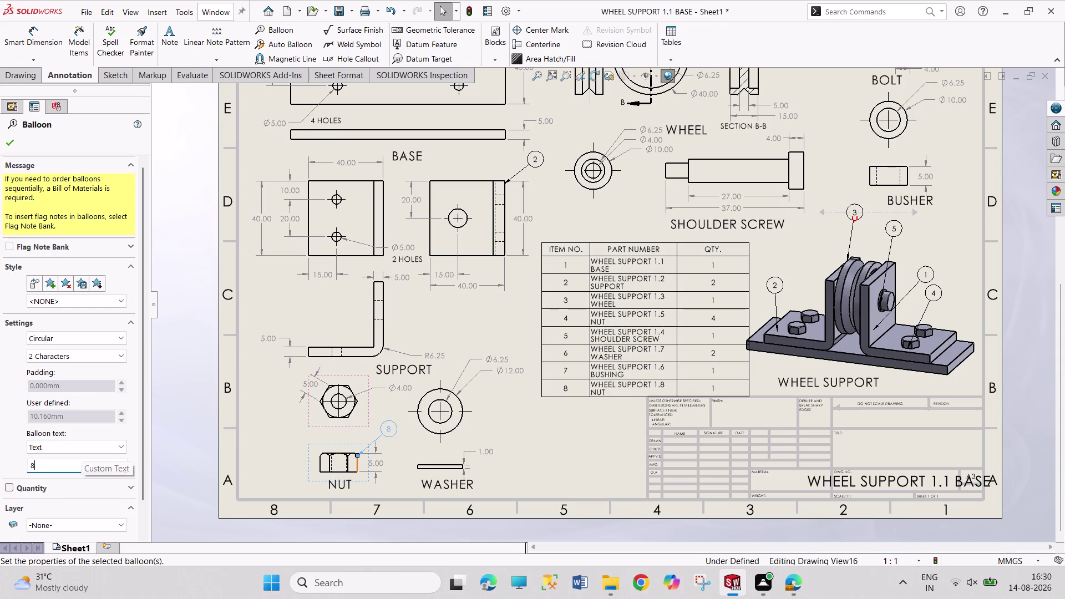
key(Return)
key(Escape)
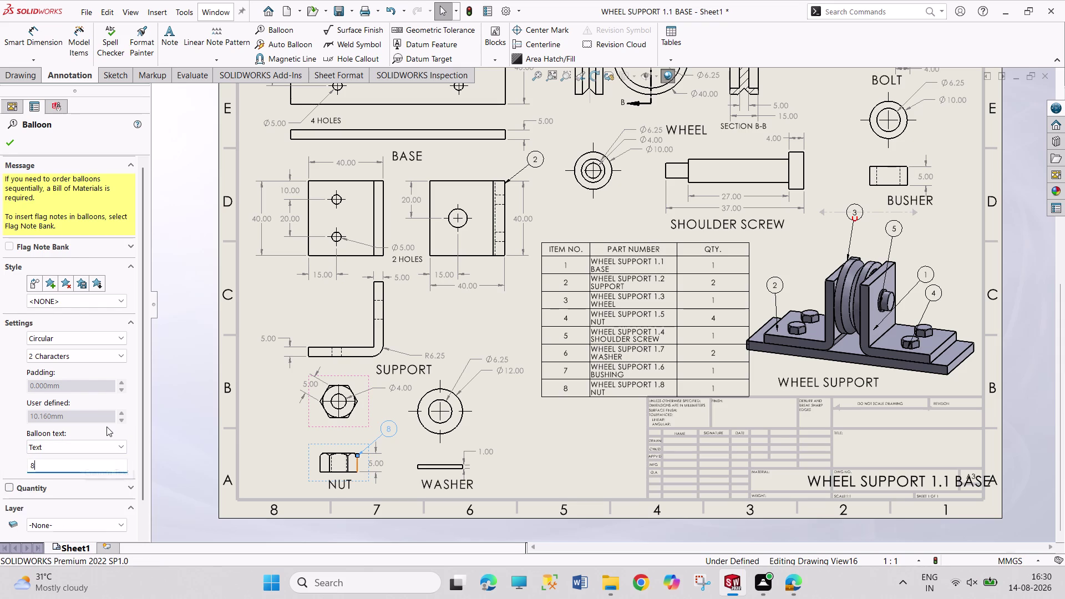
key(Escape)
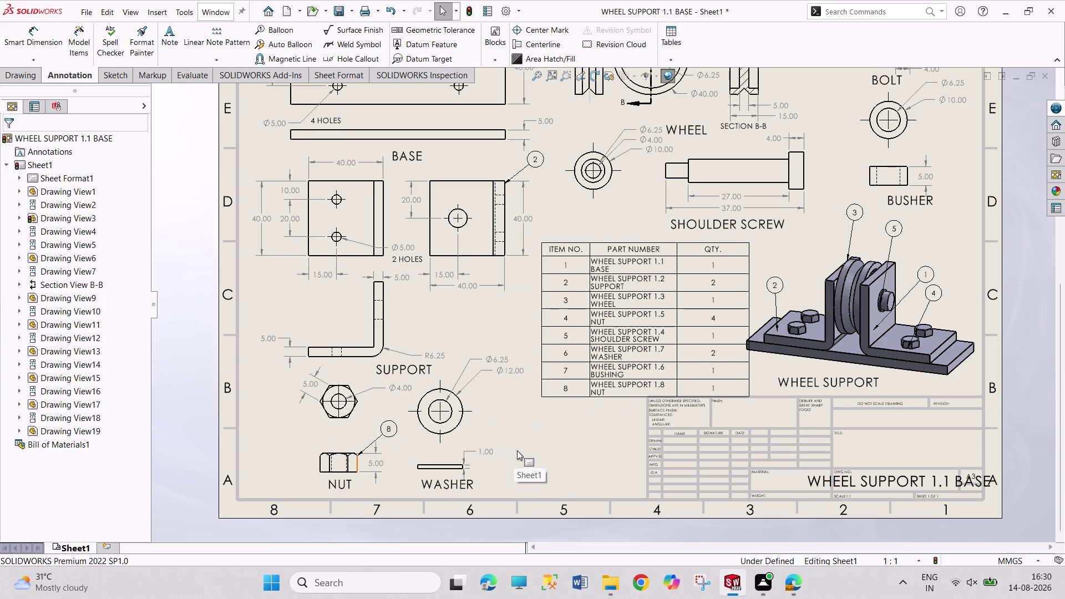
click(287, 33)
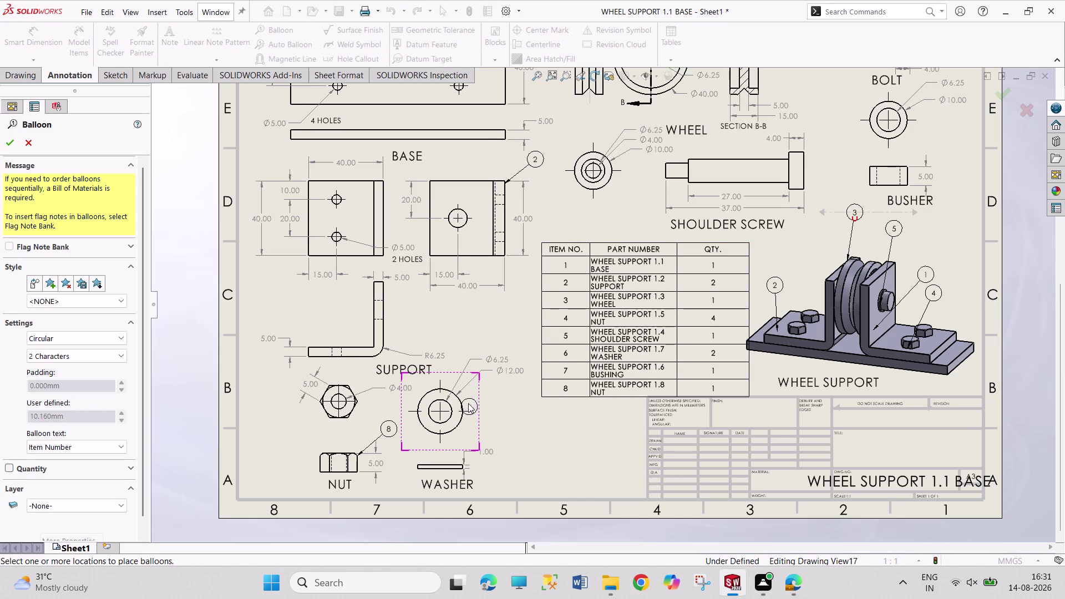
Place a new balloon beside the washer with custom text 6.
click(462, 405)
click(494, 386)
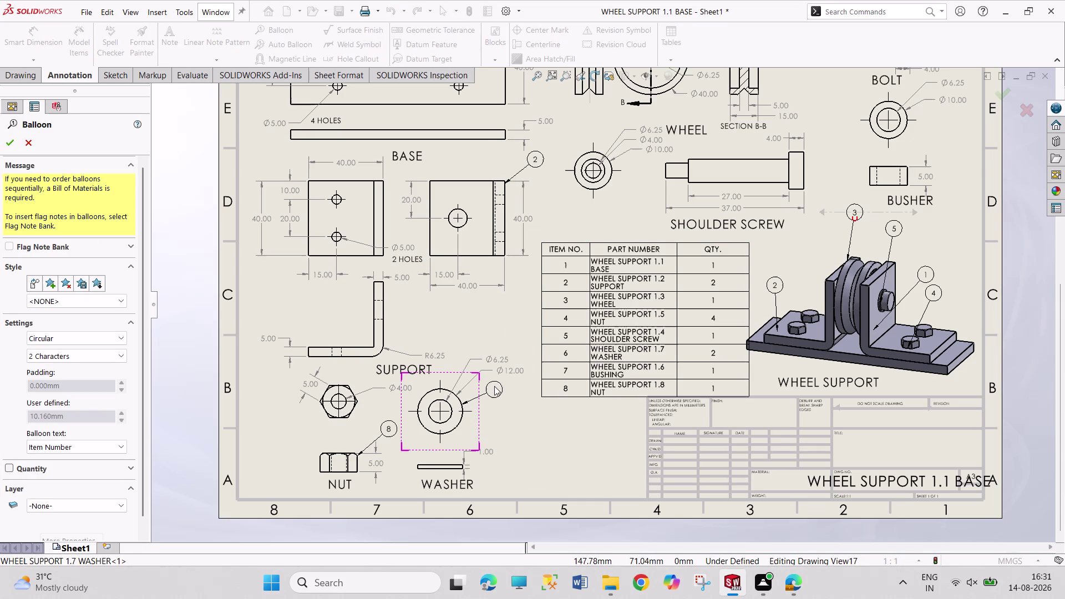
click(98, 445)
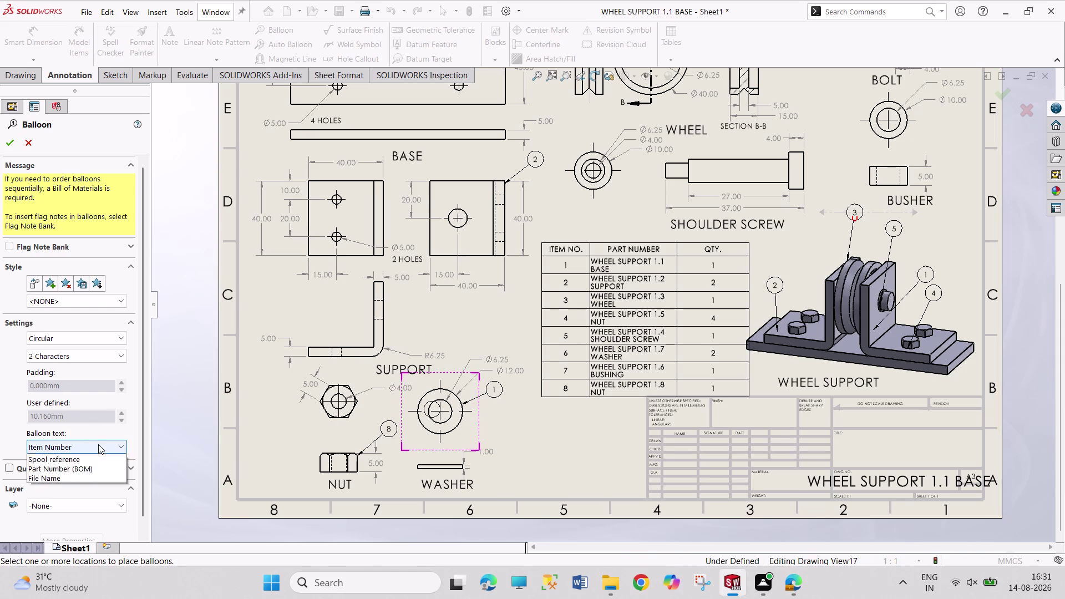
click(86, 455)
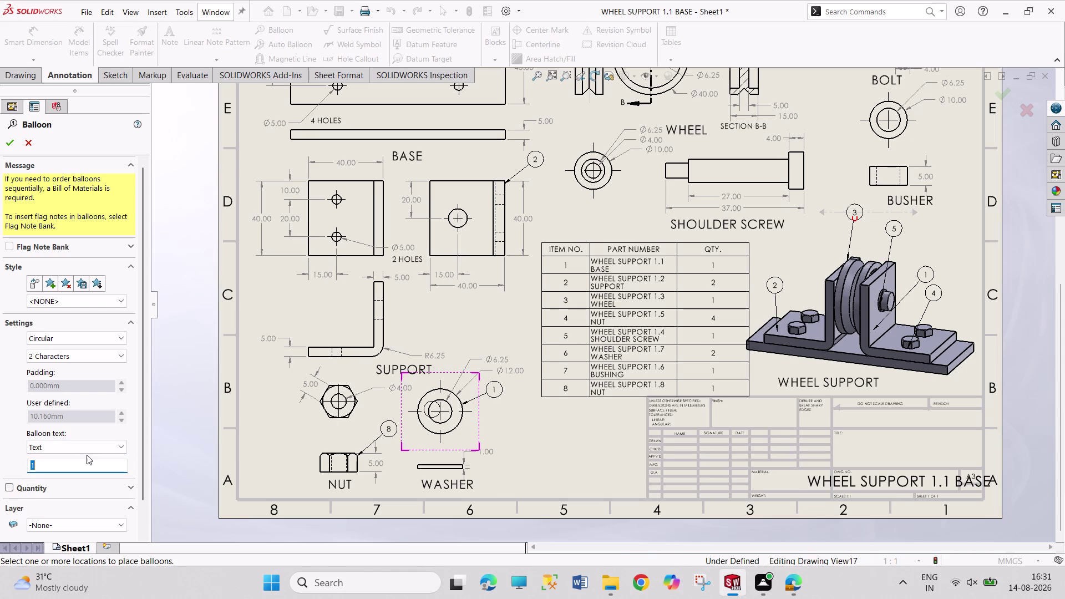
key(6)
click(8, 146)
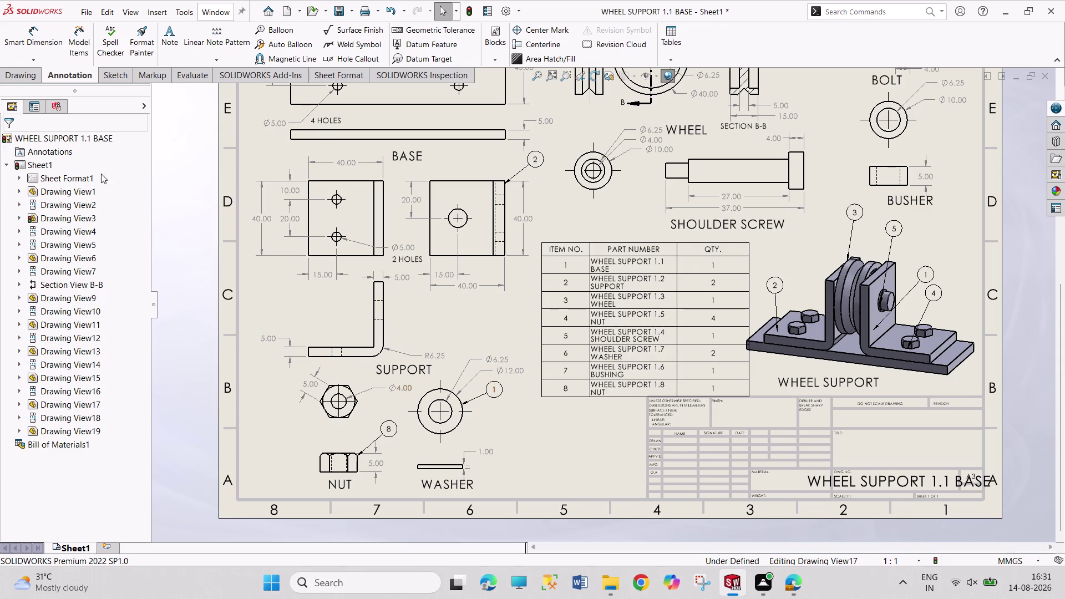
Re-edit the washer balloon so its custom text reads 6 and accept.
double_click(493, 386)
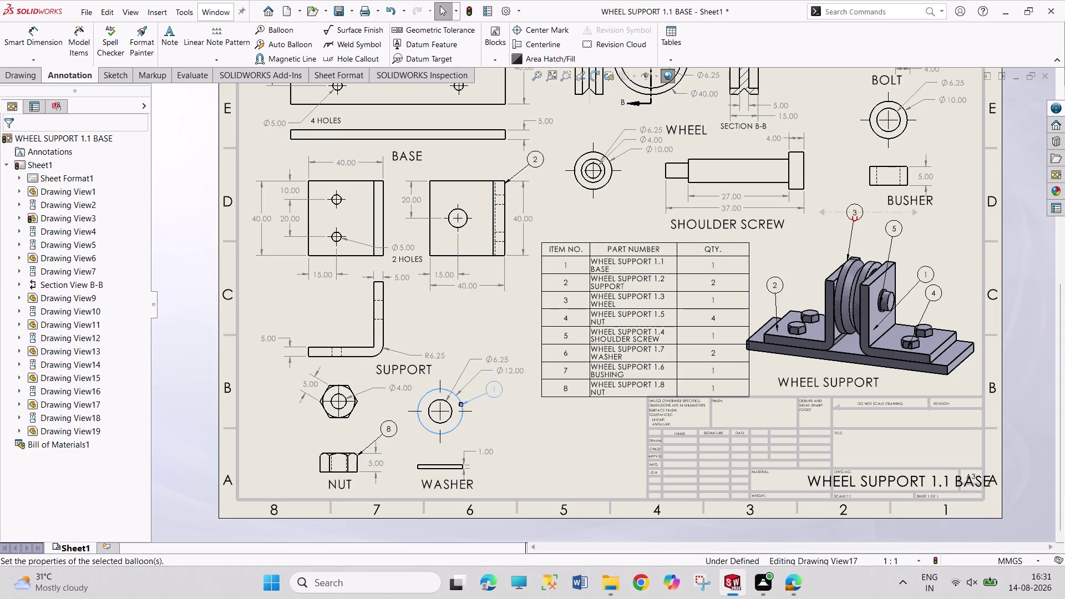
drag(81, 447, 89, 446)
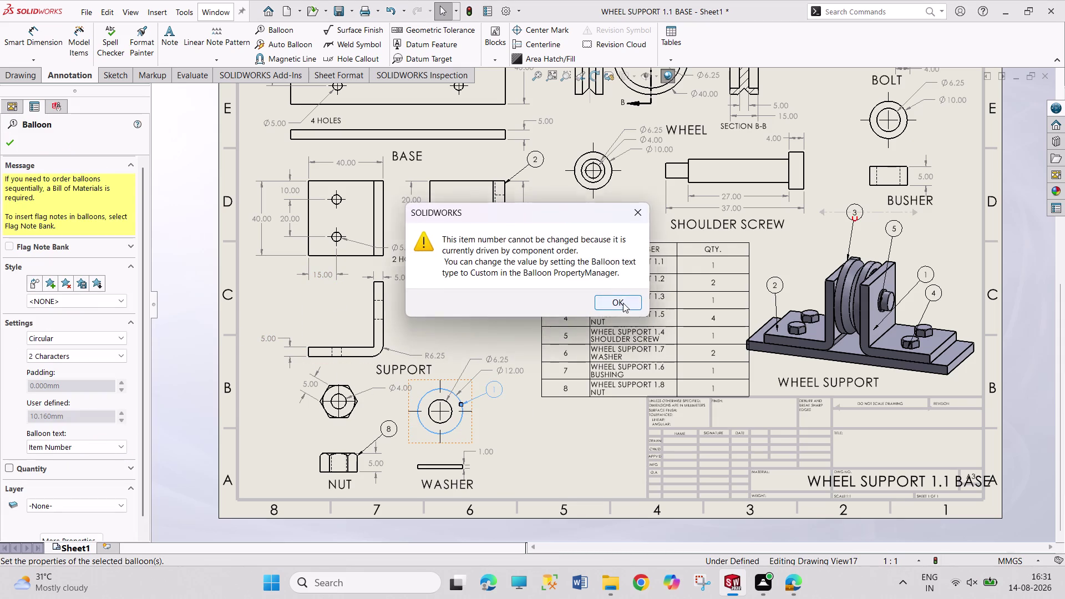
click(623, 303)
click(105, 450)
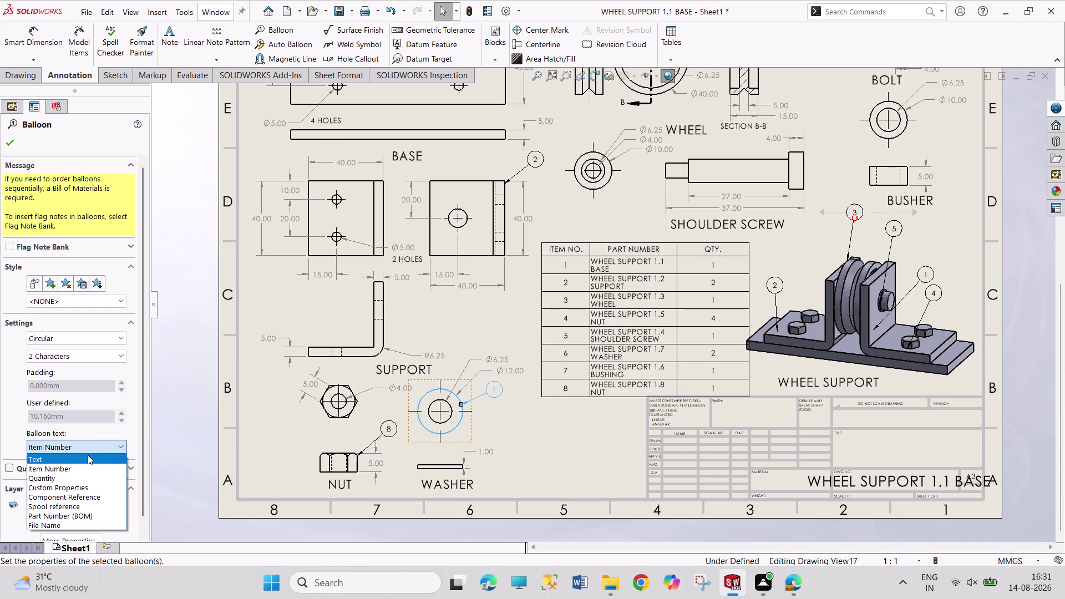
click(88, 455)
key(6)
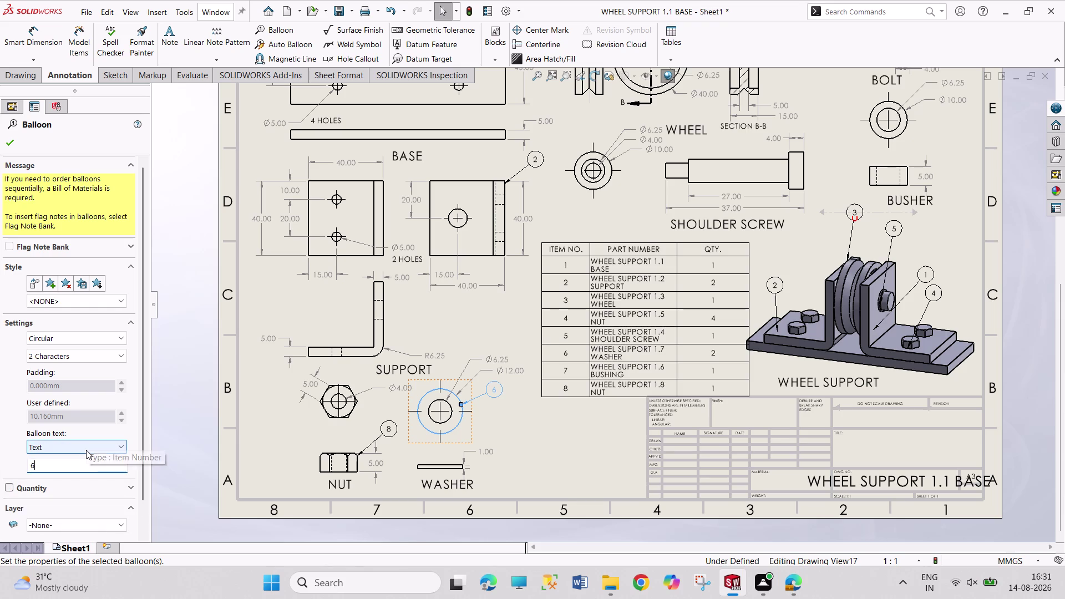
key(Return)
click(9, 139)
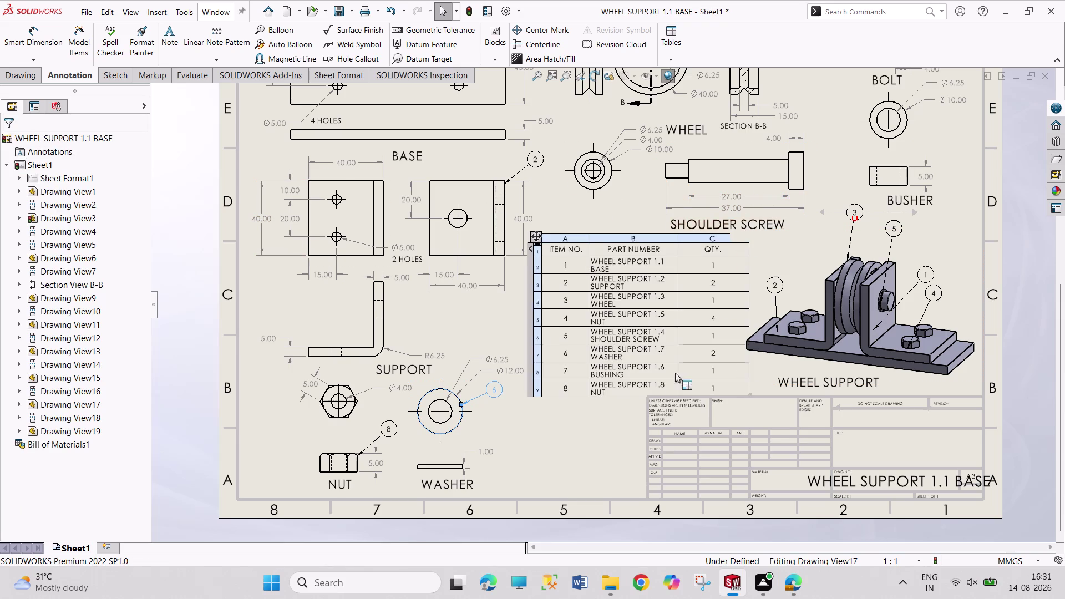
scroll(up, 3)
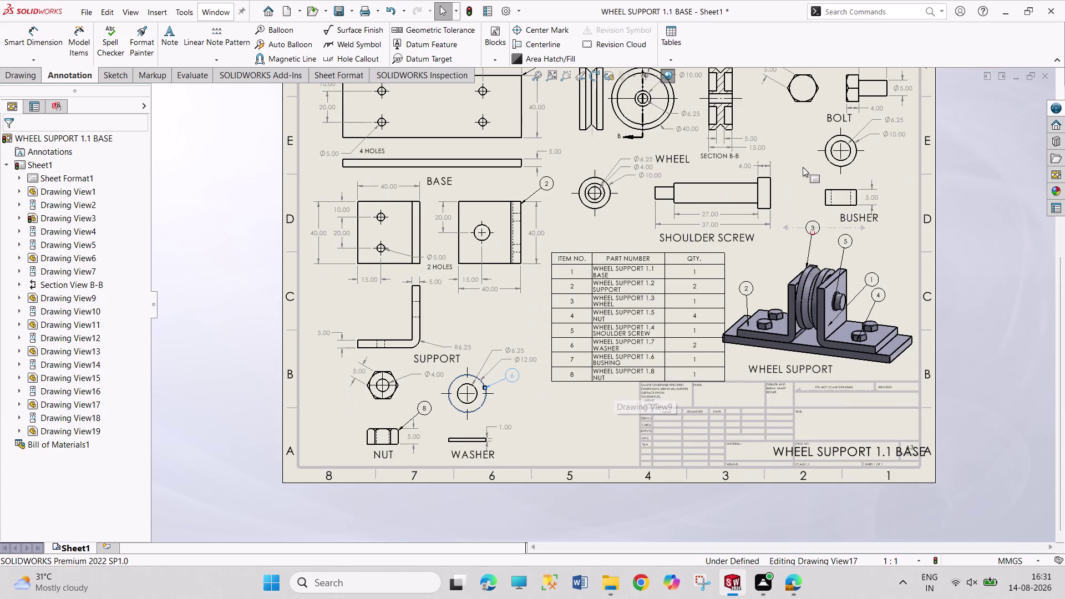
scroll(up, 3)
scroll(up, 3)
scroll(down, 3)
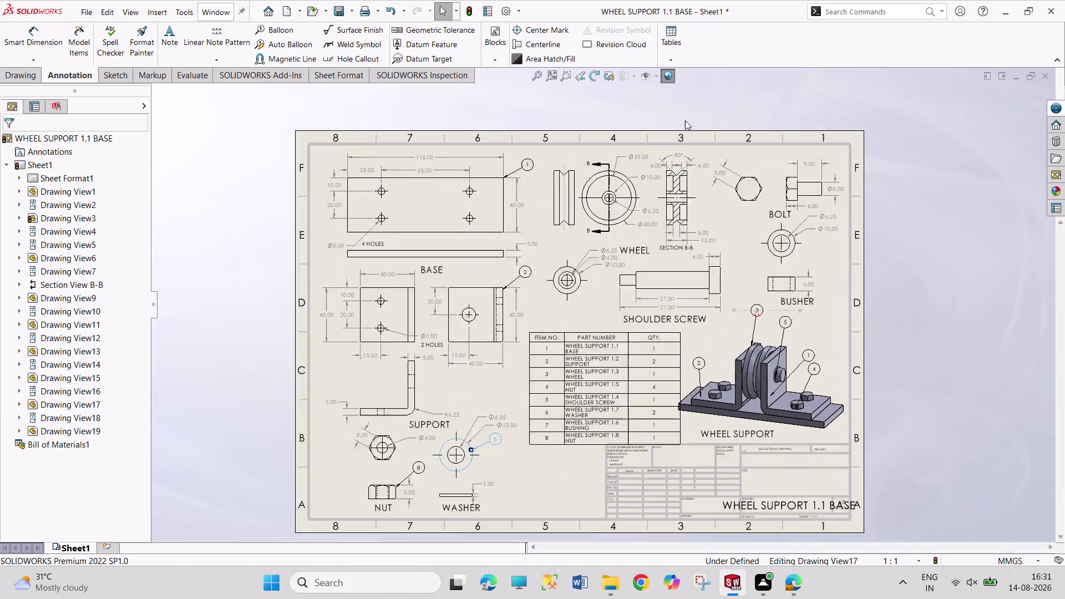
scroll(down, 3)
scroll(down, 3)
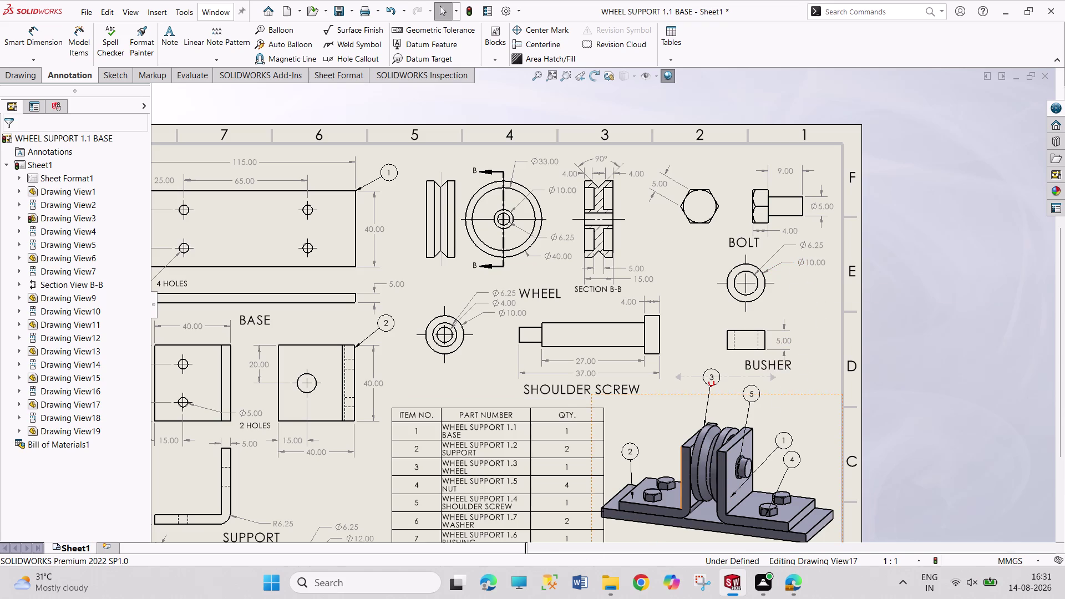
scroll(up, 3)
scroll(down, 3)
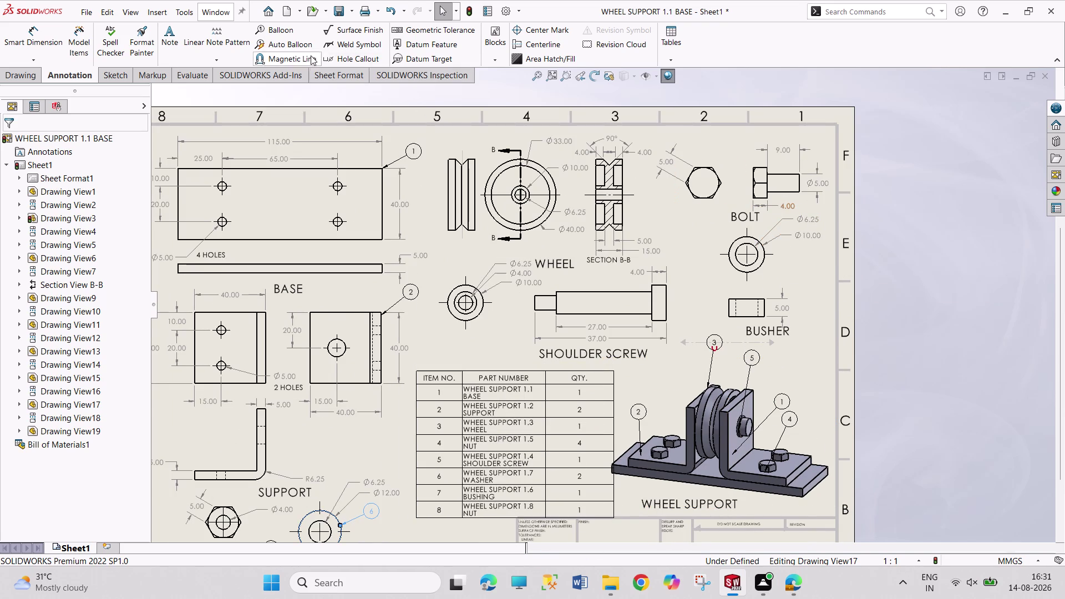
click(292, 31)
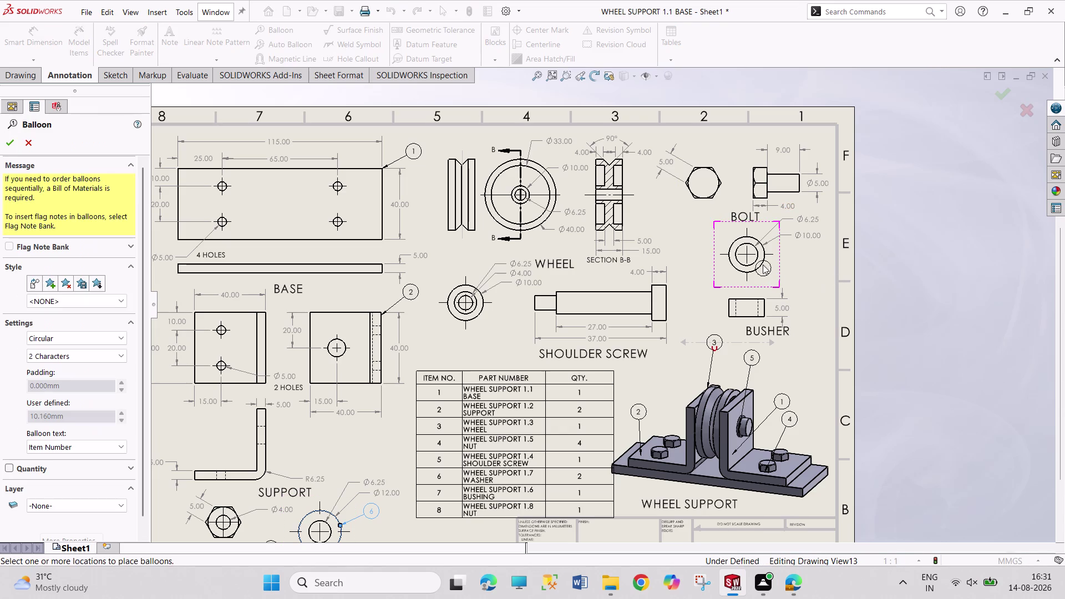
Attach balloons to the bushing, wheel side, hex nut and shoulder screw views.
click(762, 261)
click(797, 251)
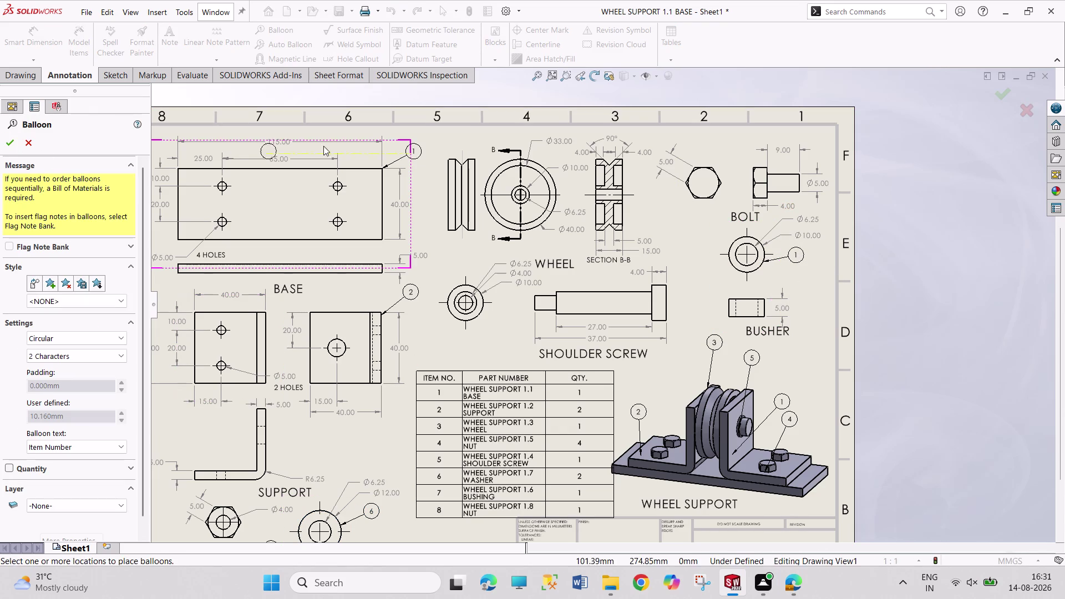
drag(454, 157, 478, 133)
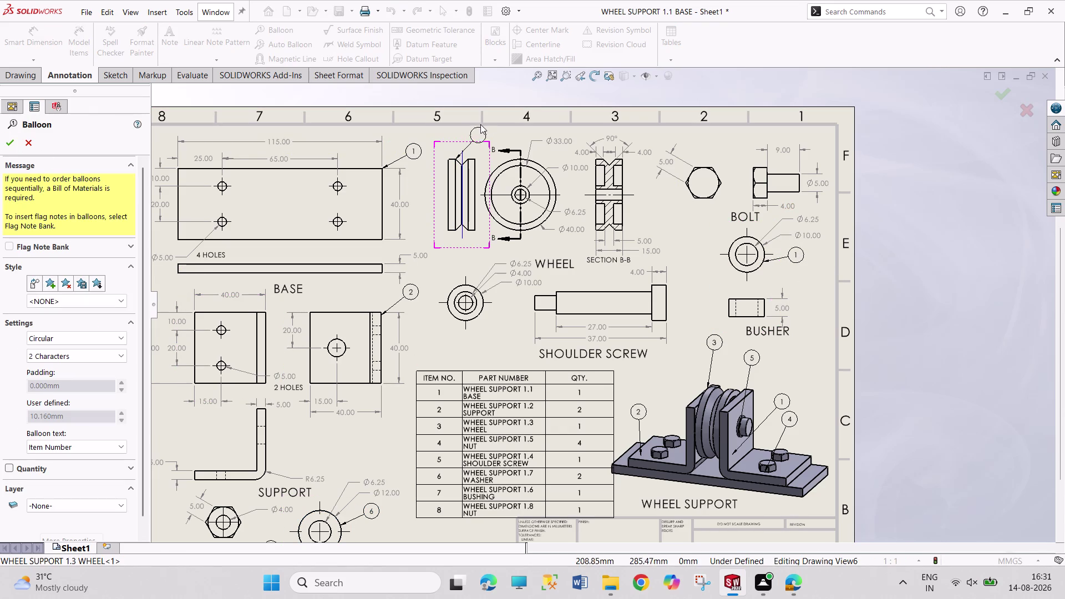
click(471, 135)
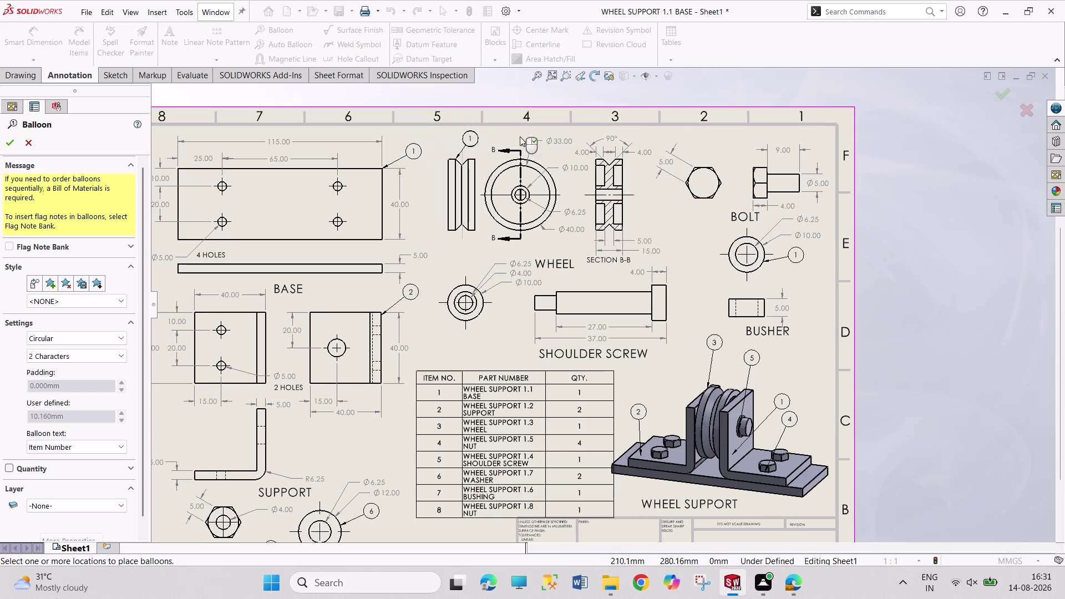
drag(707, 171, 729, 145)
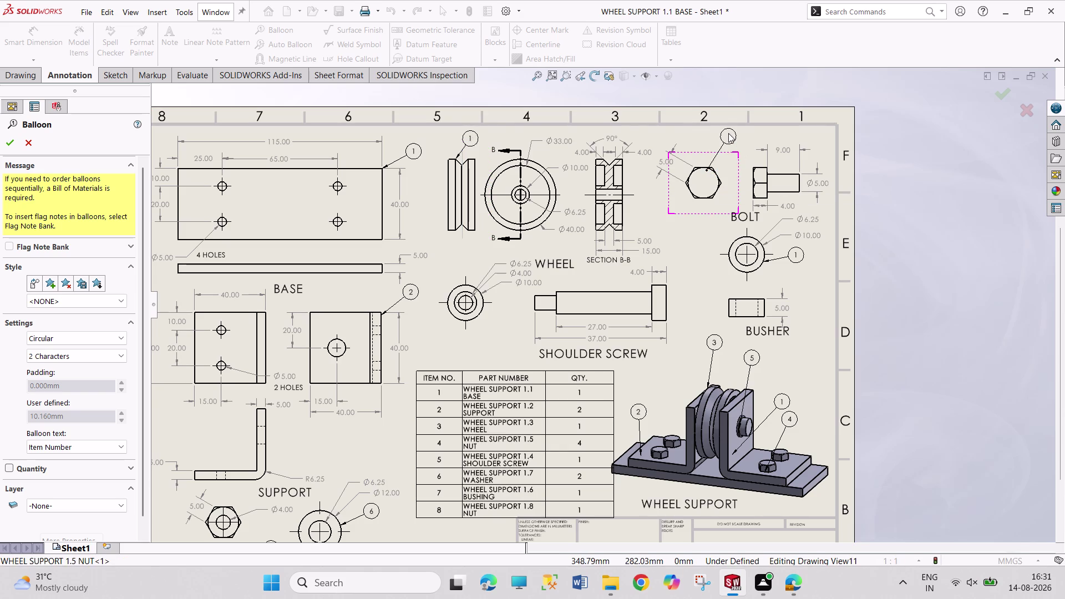
click(728, 133)
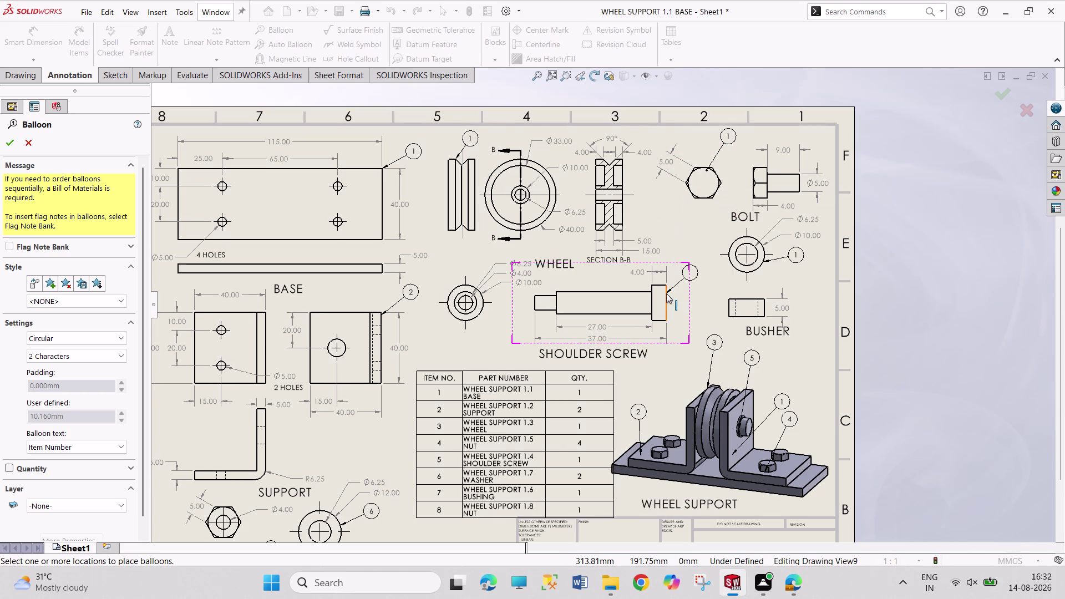
drag(667, 294, 693, 270)
click(697, 261)
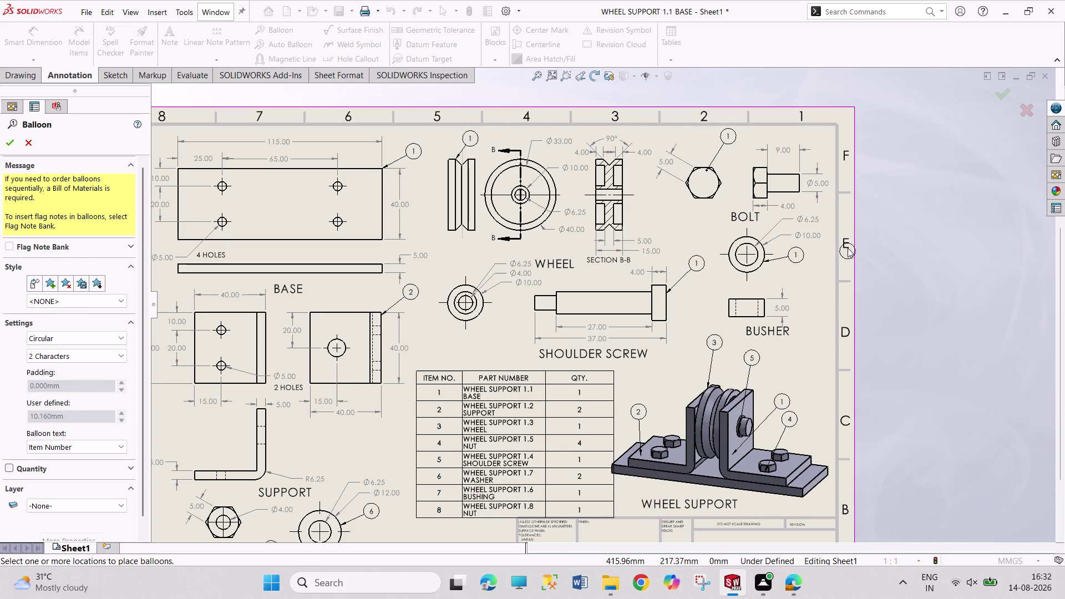
Exit the Balloon tool and open the bushing balloon for editing.
key(Escape)
key(Escape)
key(Escape)
key(Escape)
double_click(795, 256)
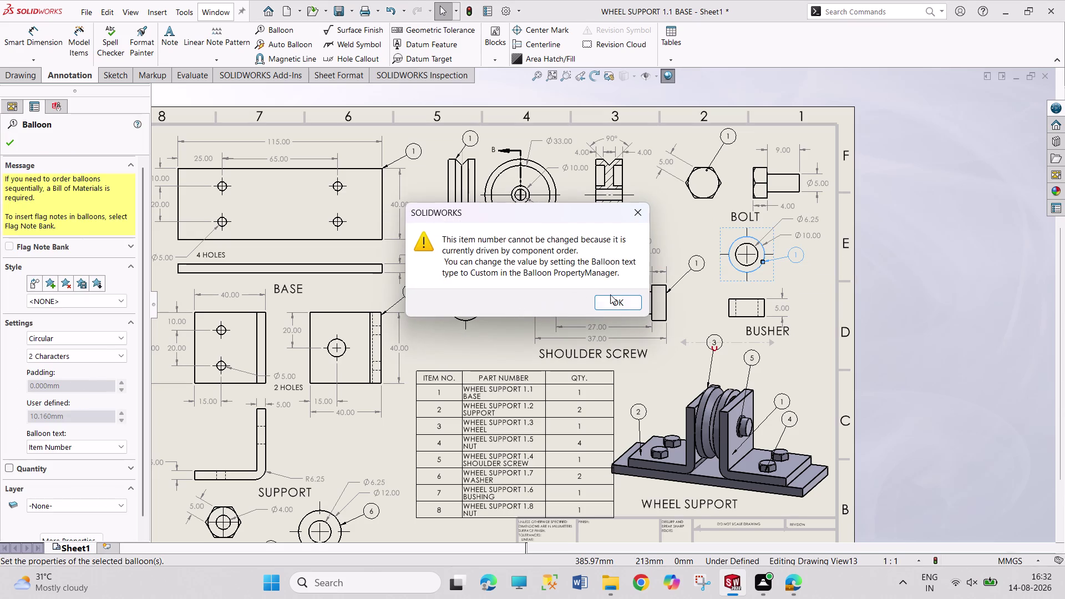
click(614, 295)
Change the bushing round view's balloon to custom text 7.
drag(604, 299, 597, 305)
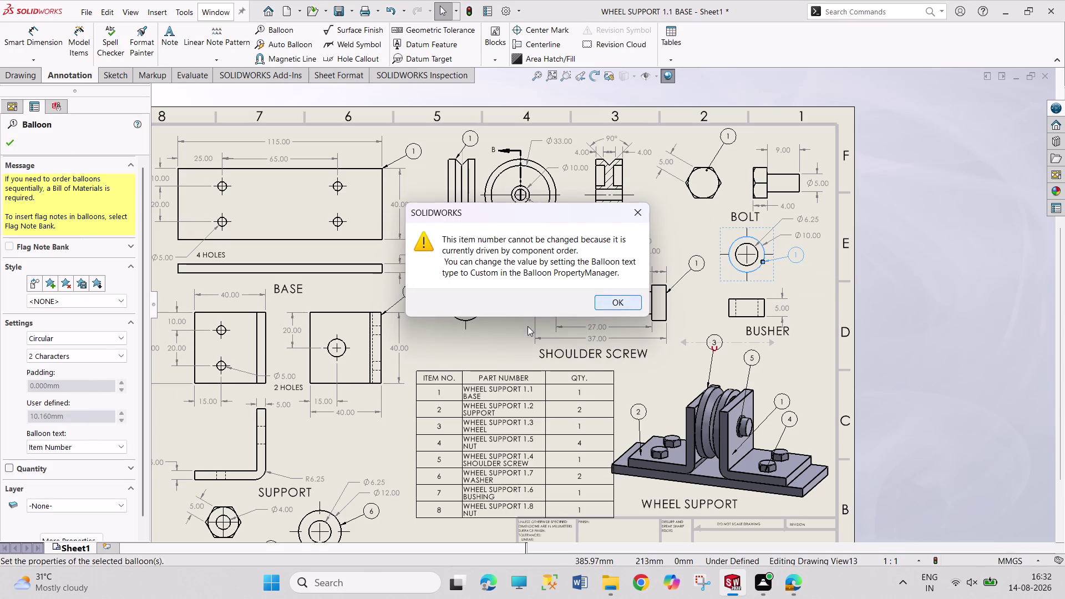
click(79, 446)
click(75, 461)
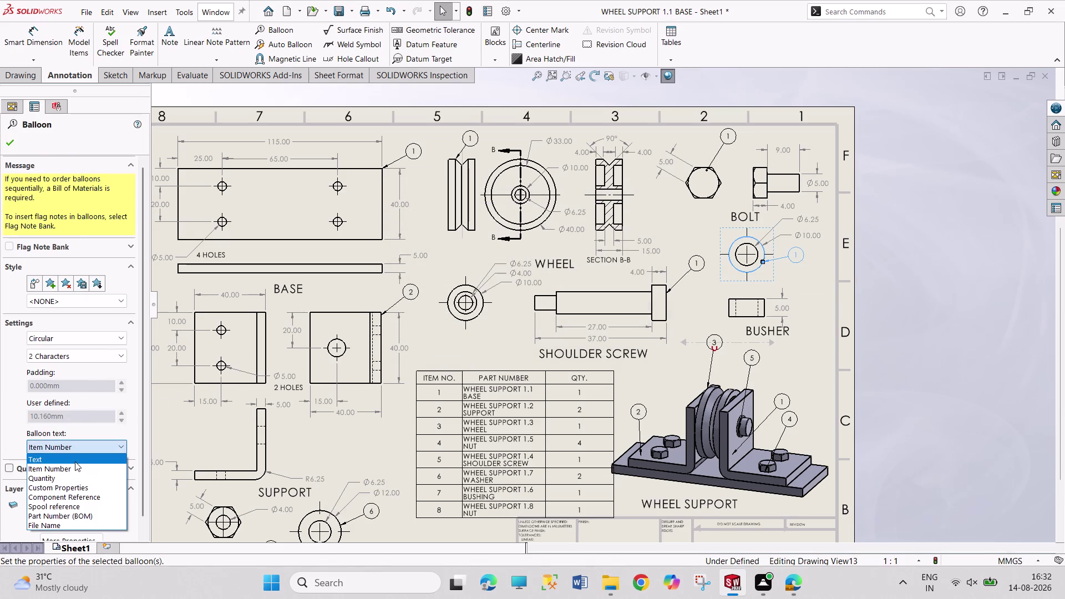
key(7)
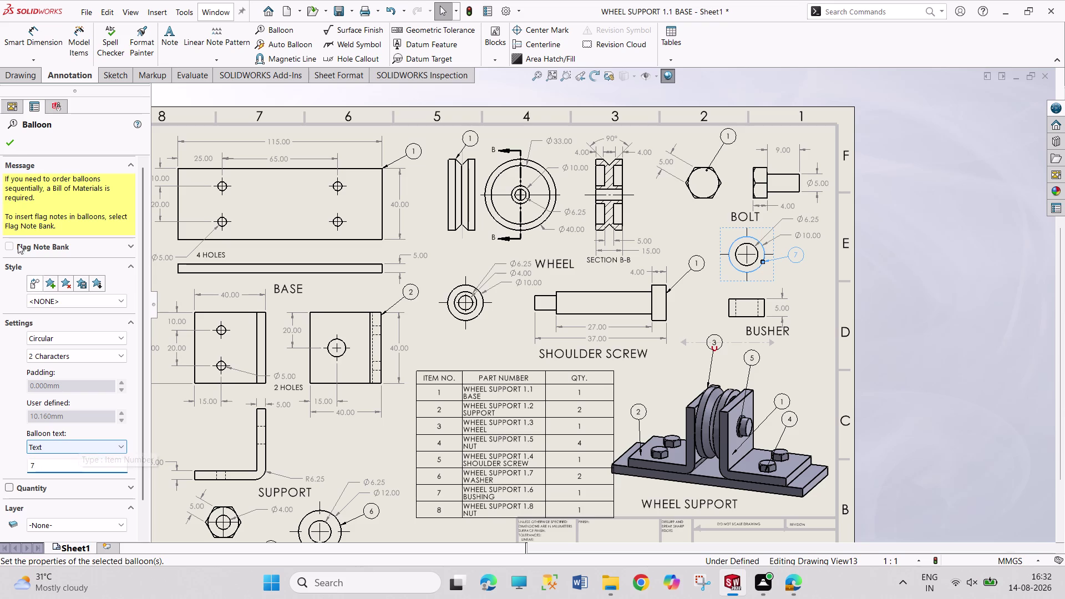
click(10, 139)
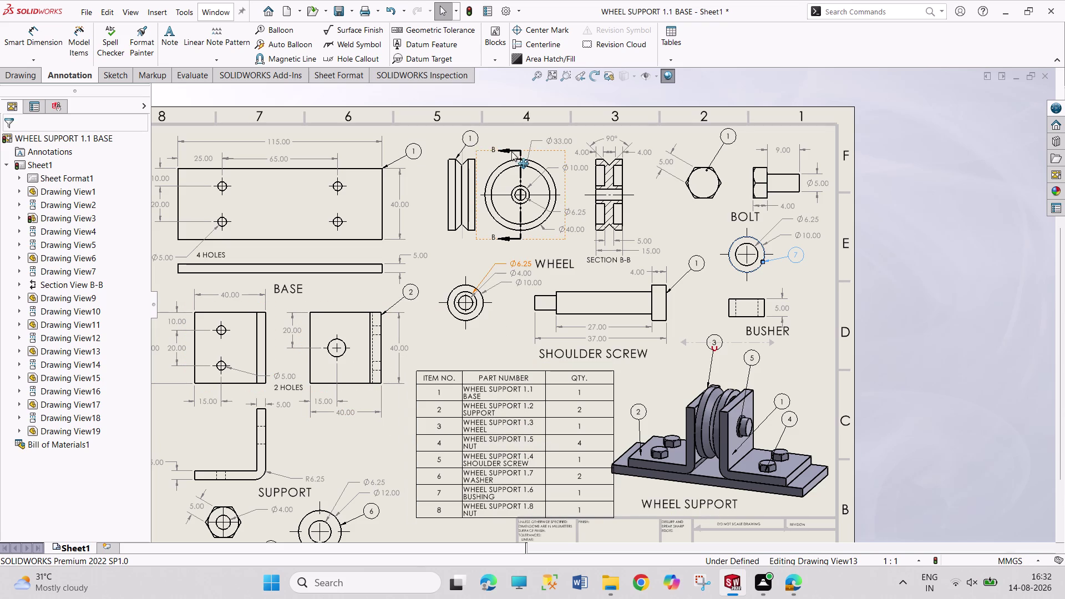
Change the wheel side view's balloon to custom text 3.
double_click(470, 138)
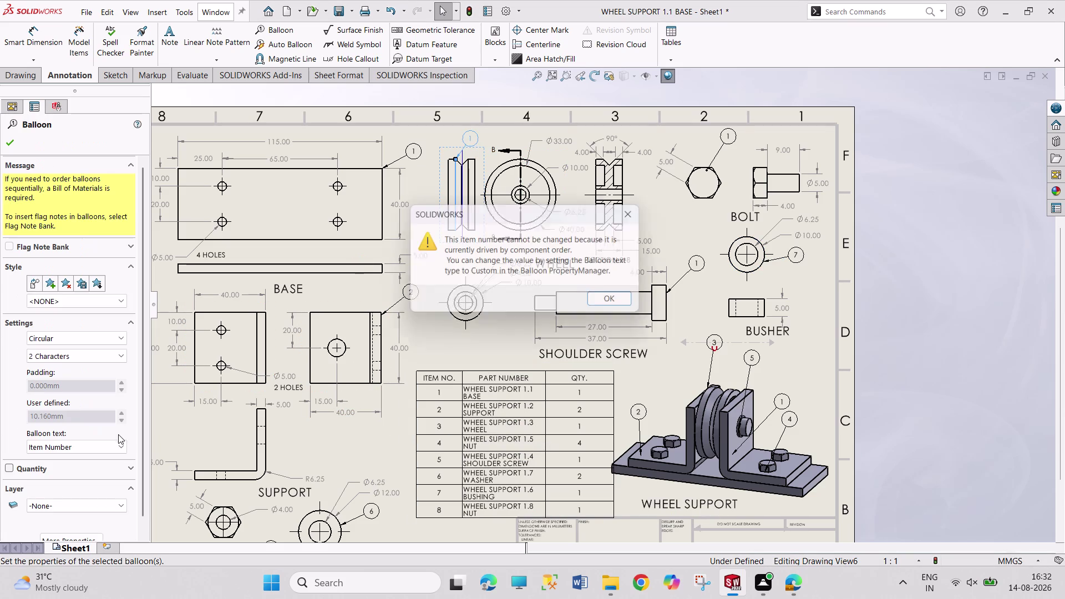
click(606, 302)
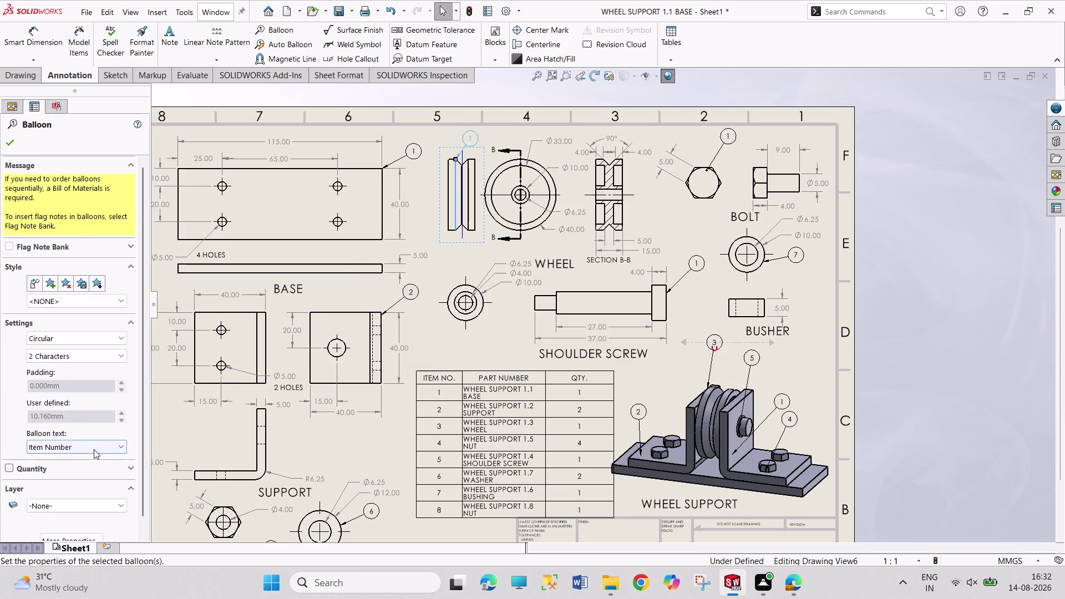
click(93, 449)
click(94, 457)
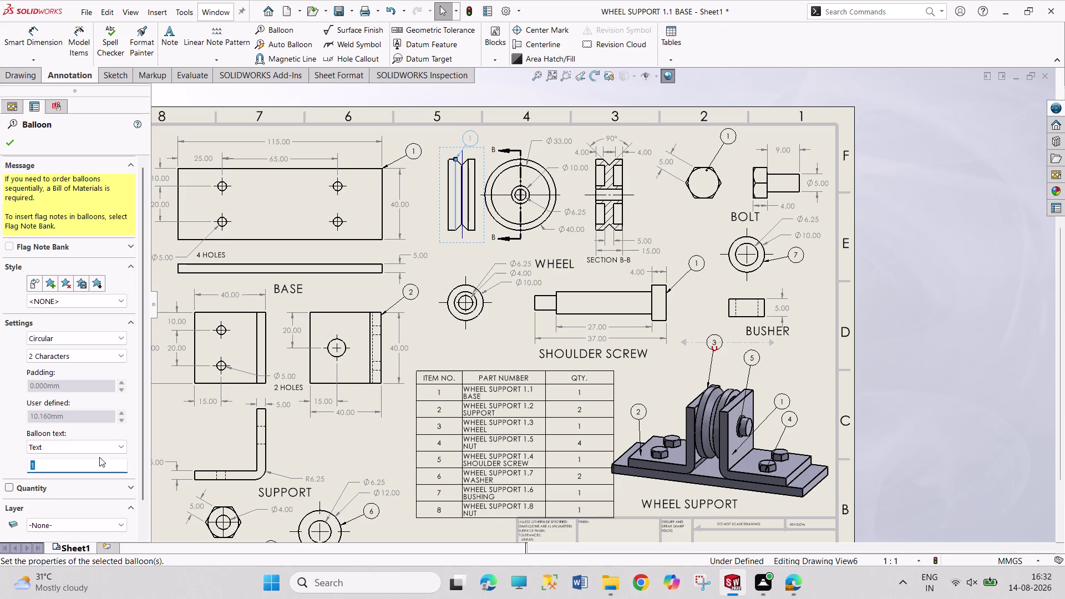
key(3)
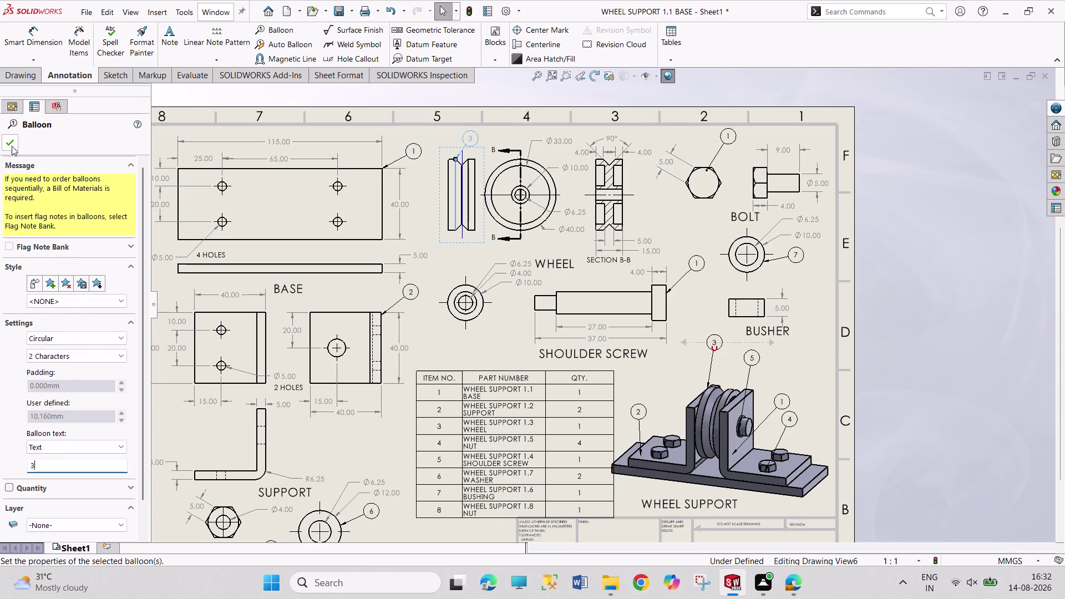
click(12, 143)
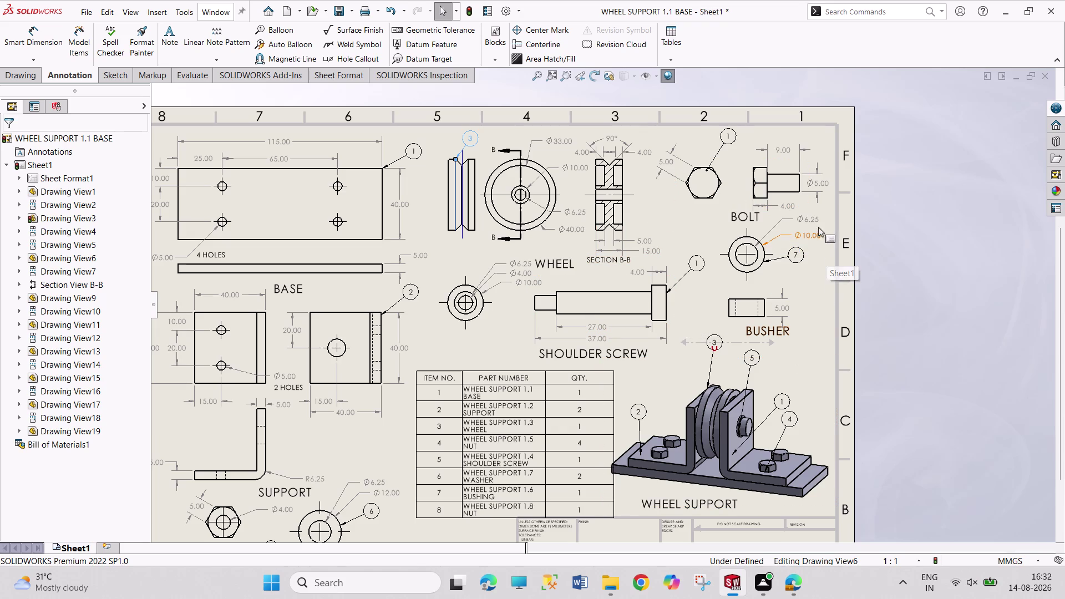
scroll(up, 3)
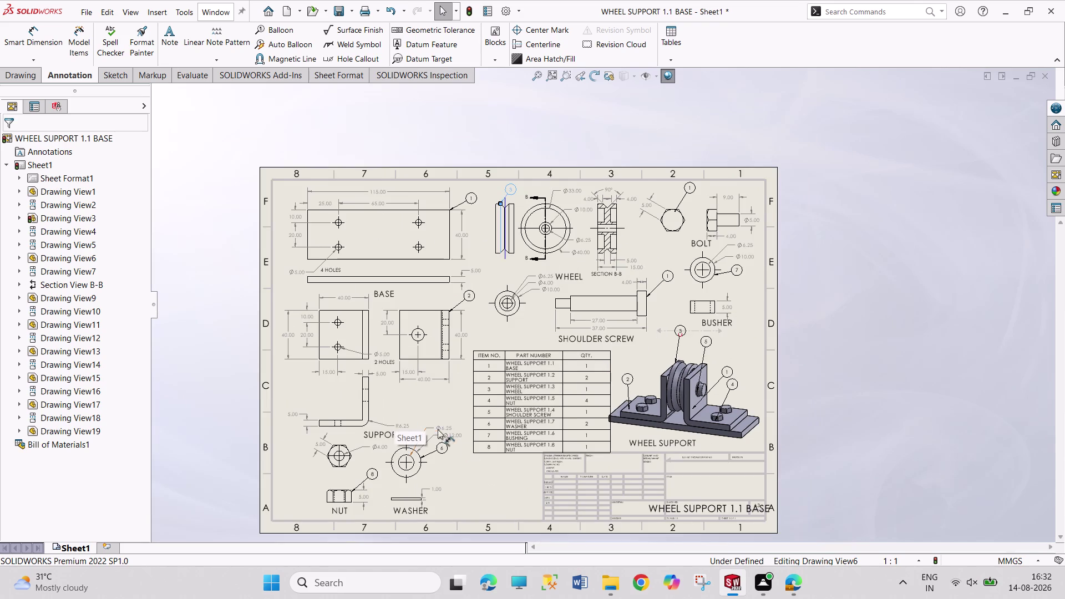
scroll(down, 3)
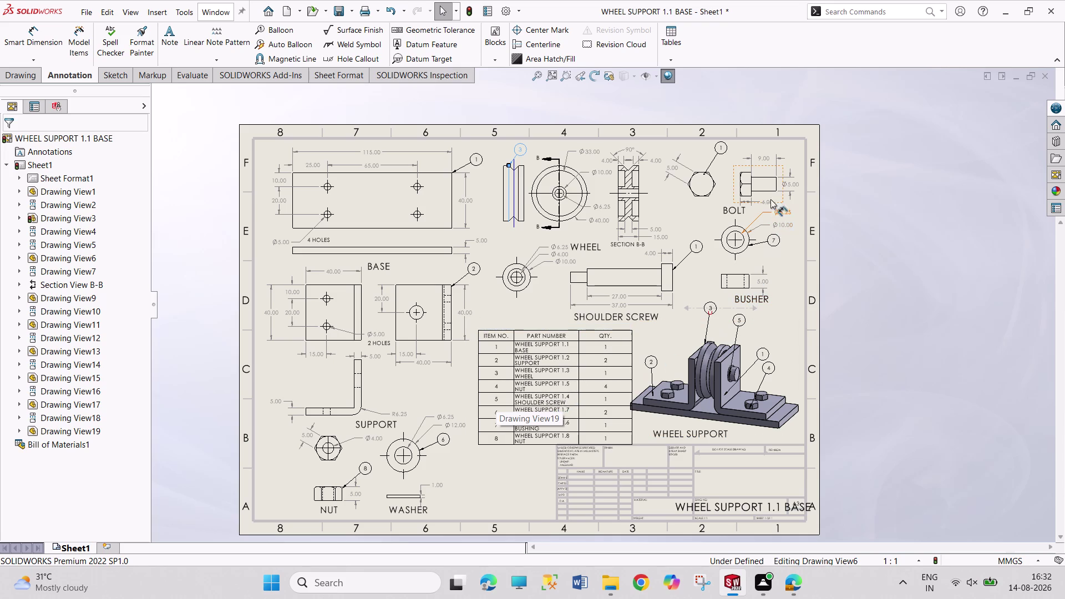
scroll(up, 3)
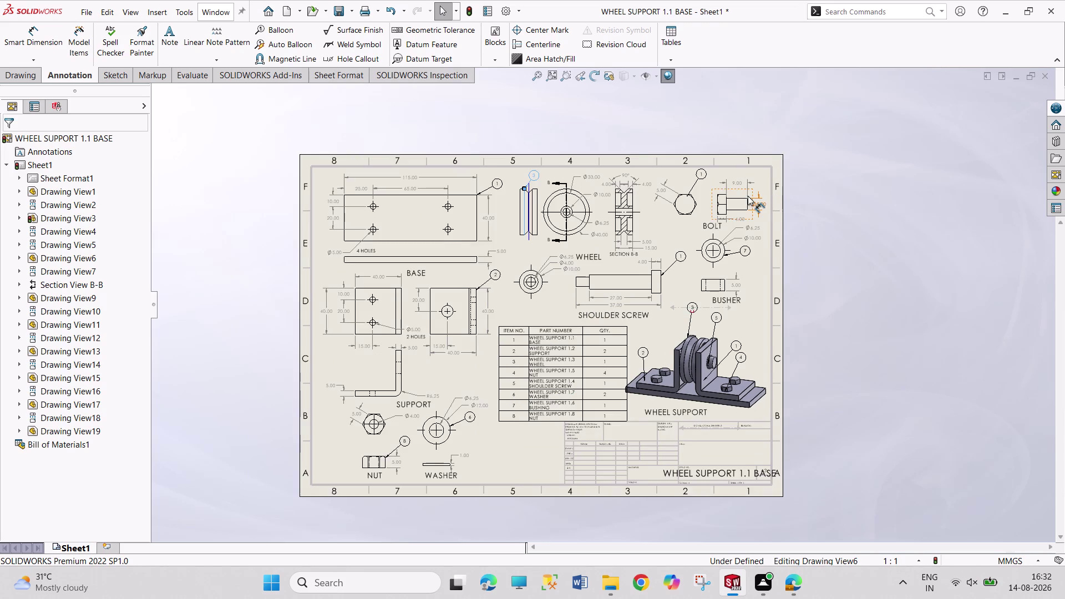
scroll(down, 3)
scroll(down, 3)
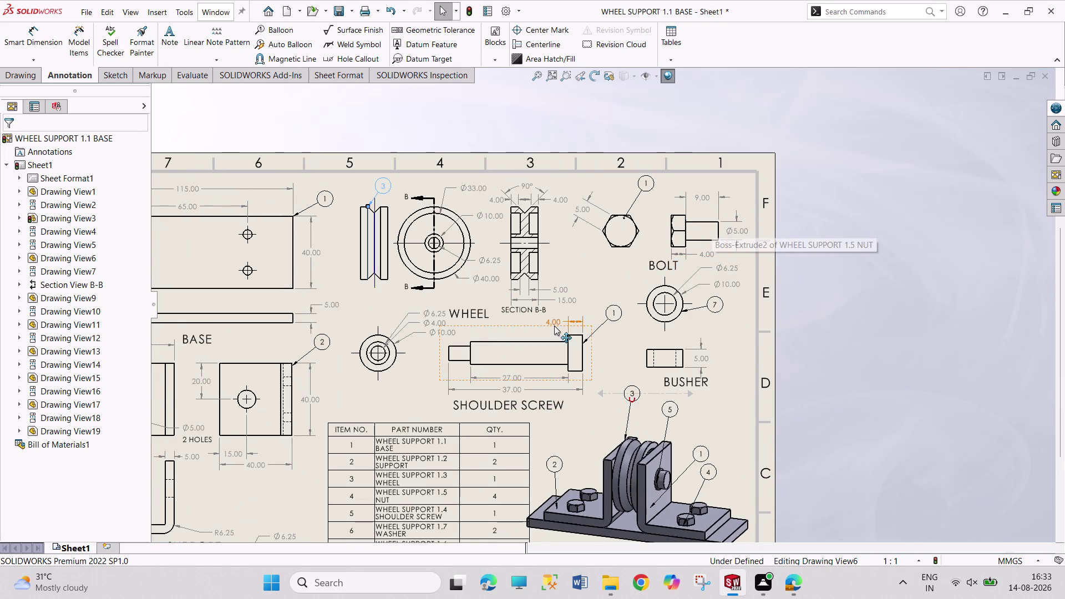
scroll(up, 3)
scroll(down, 3)
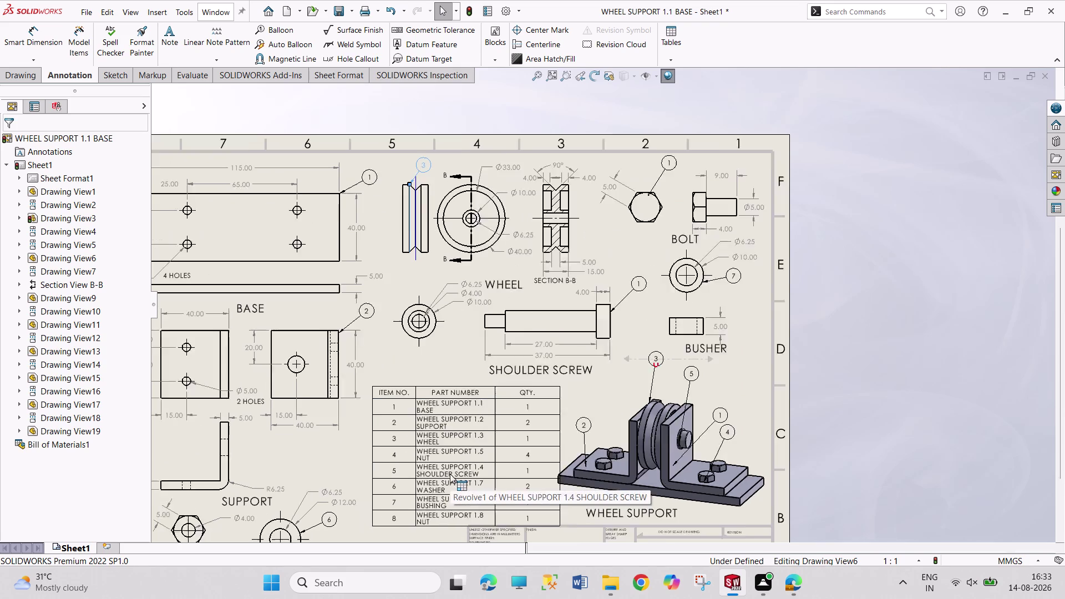
scroll(down, 3)
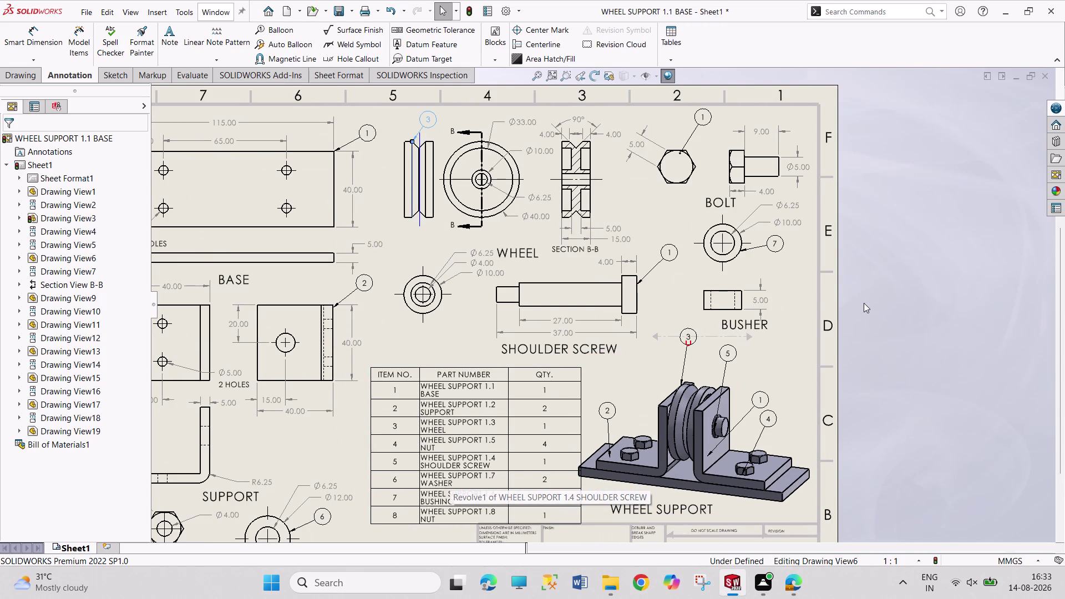
key(Escape)
key(Escape)
key(Escape)
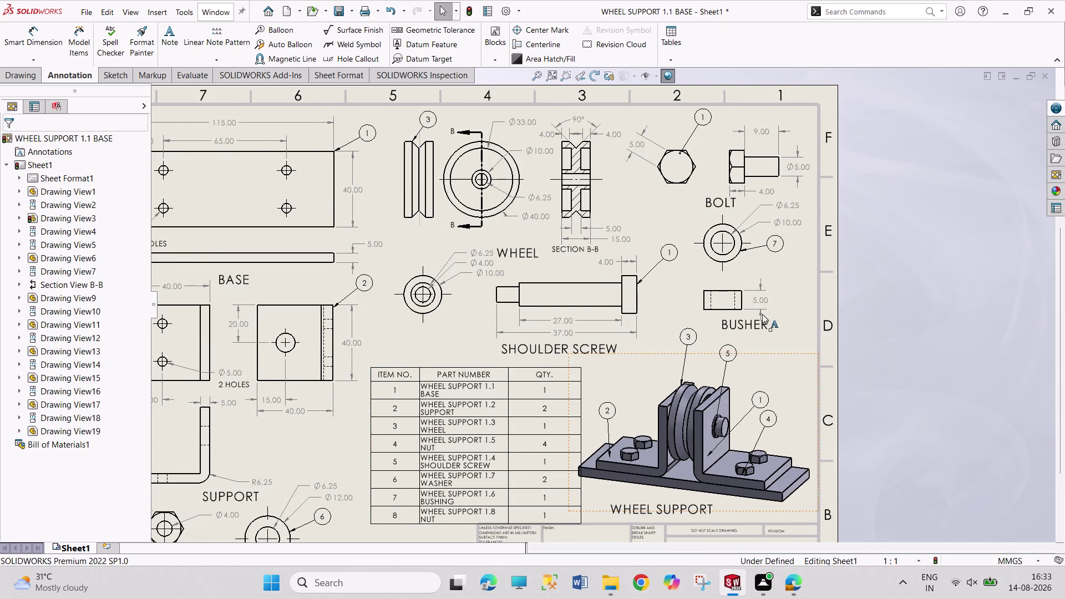
double_click(701, 116)
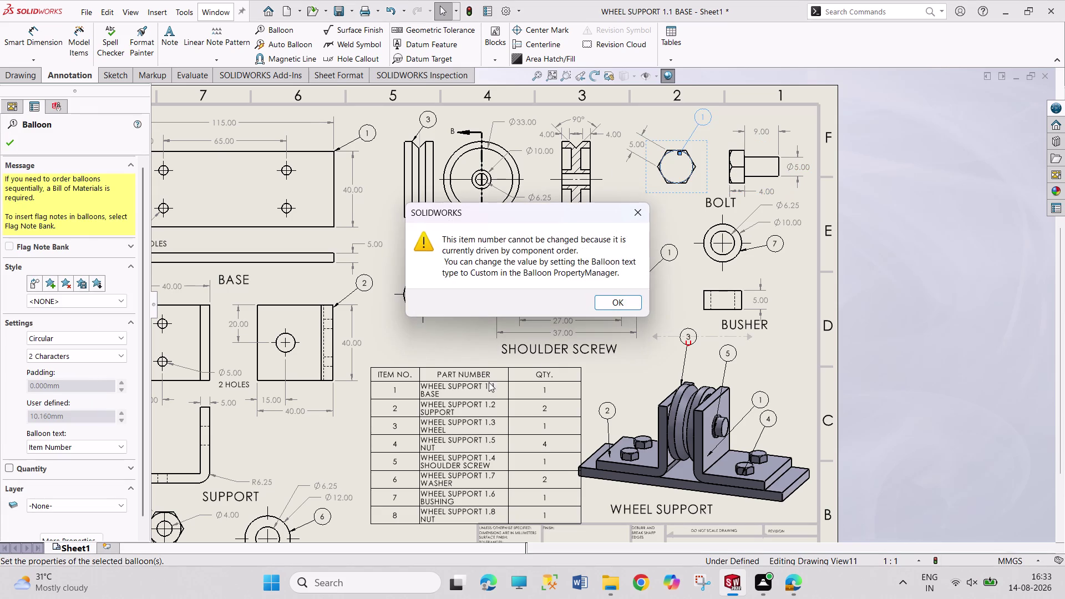
Set the bolt balloon to custom text 4.
click(596, 297)
click(109, 449)
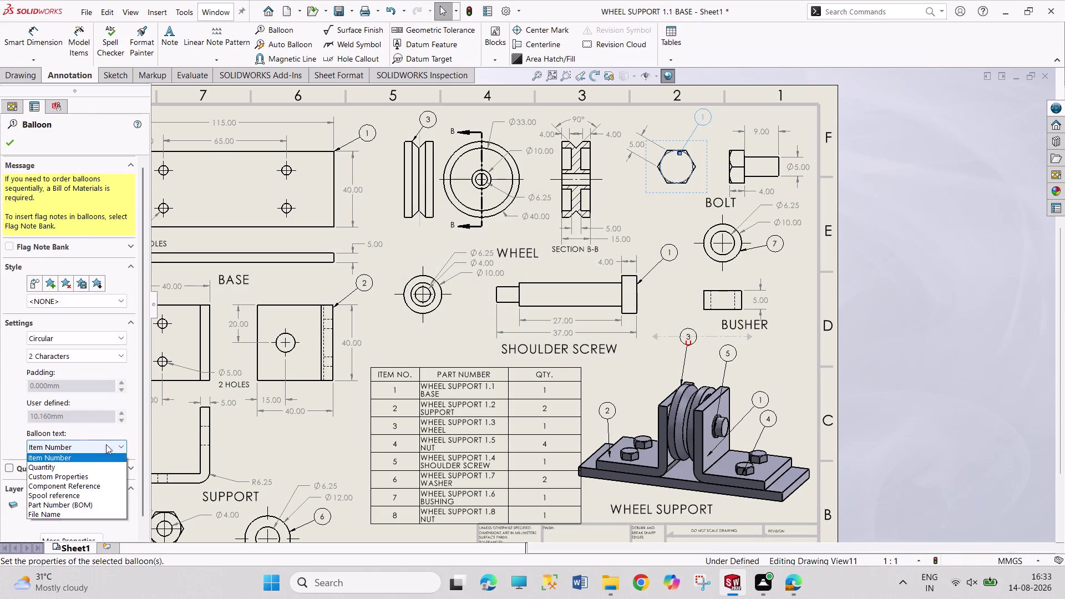
click(97, 457)
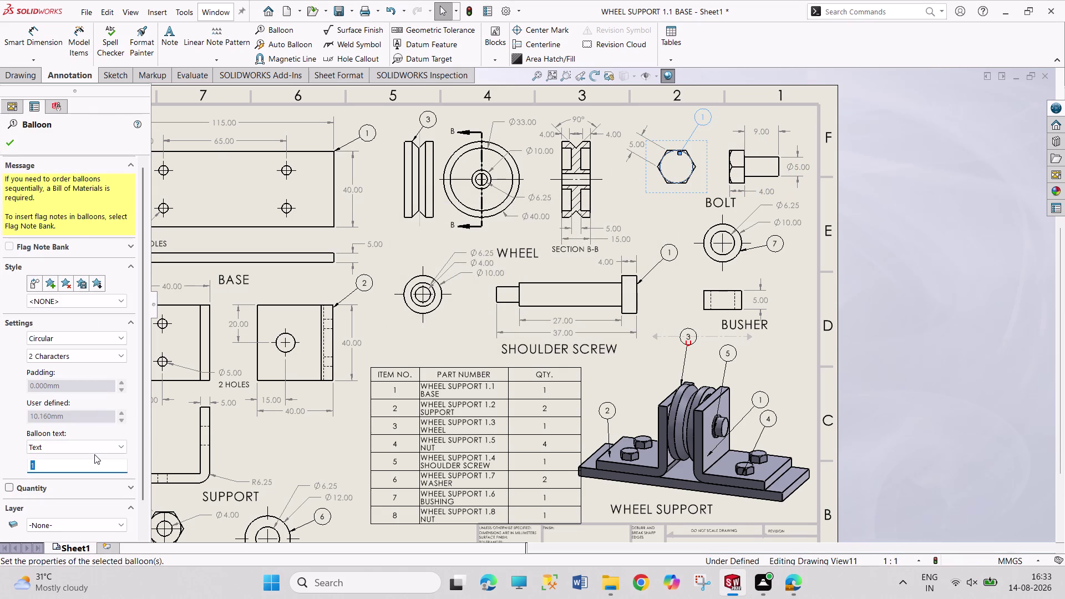
key(4)
click(7, 143)
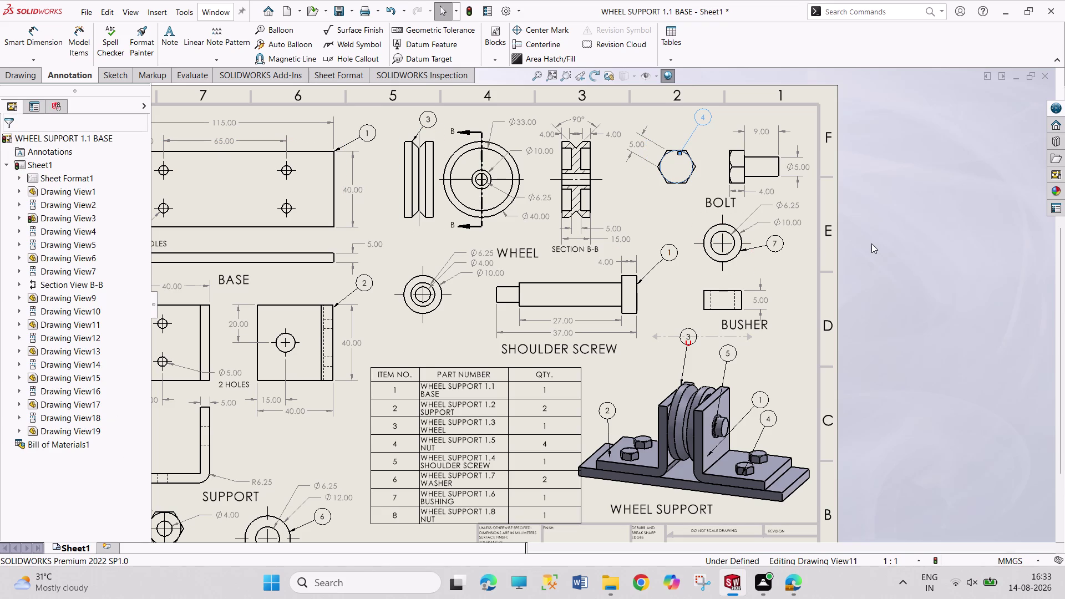
key(Escape)
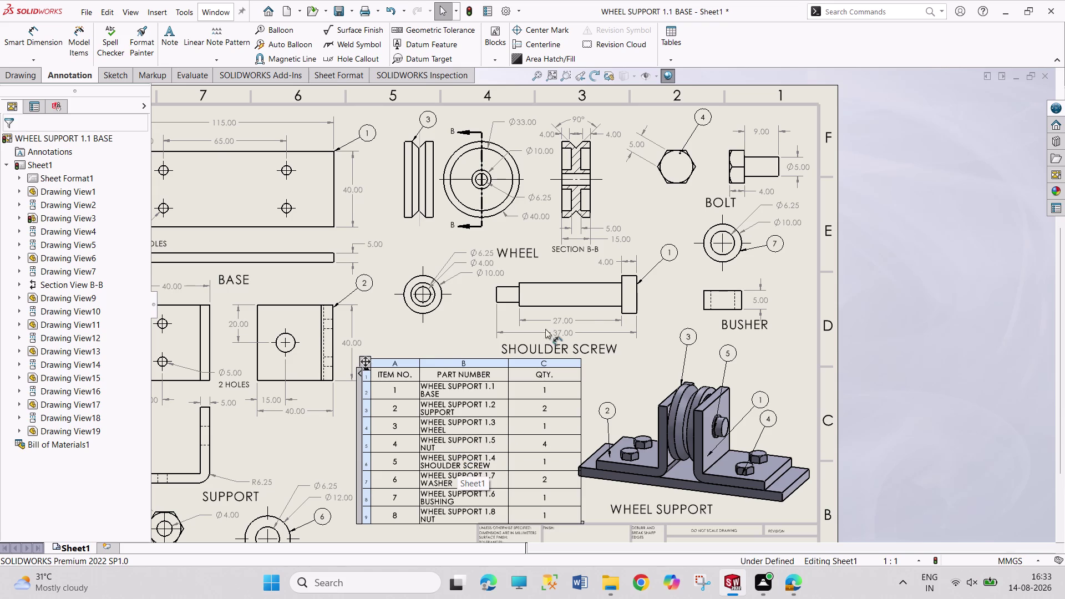
Set the shoulder screw balloon to custom text 5.
double_click(667, 255)
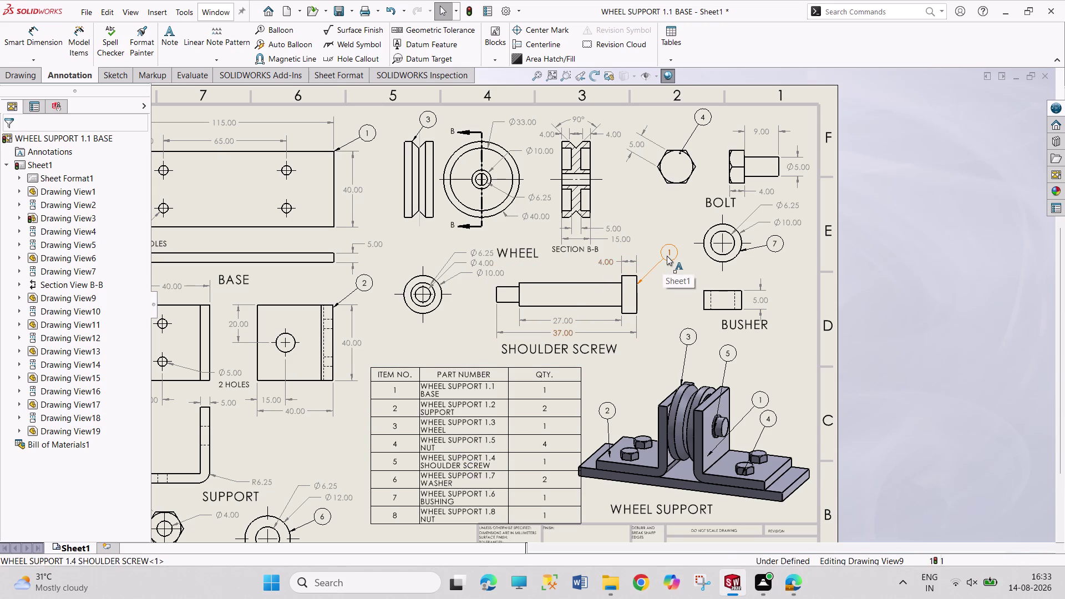
click(625, 298)
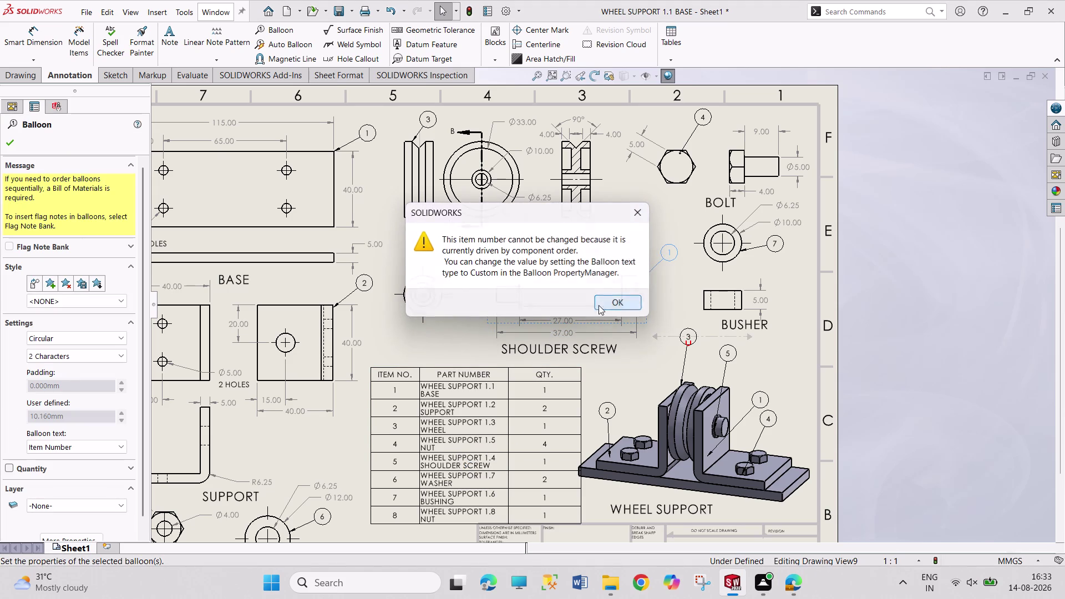
click(93, 447)
click(88, 457)
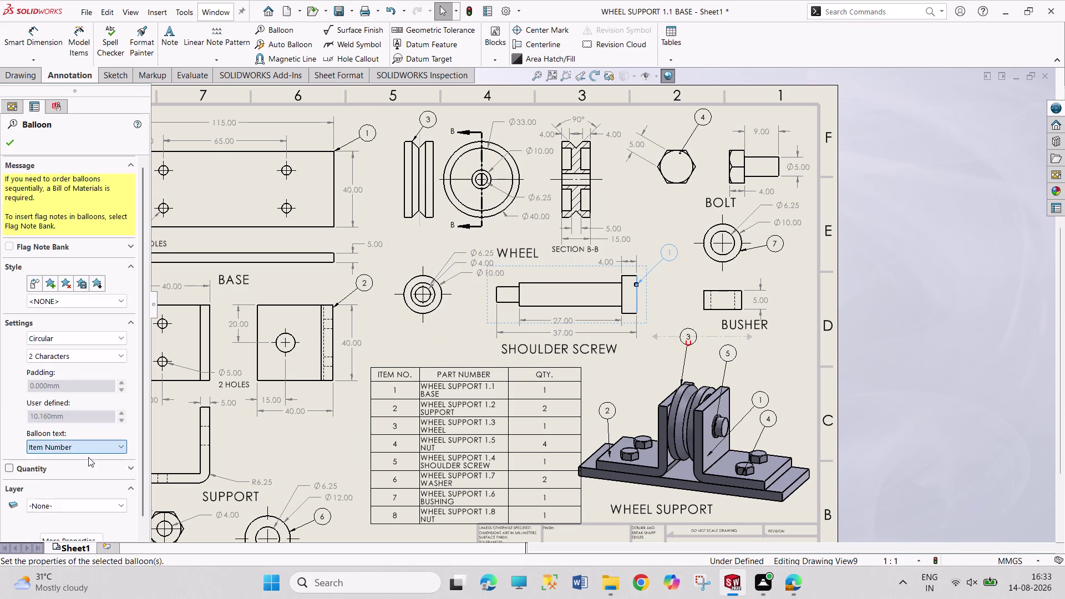
key(5)
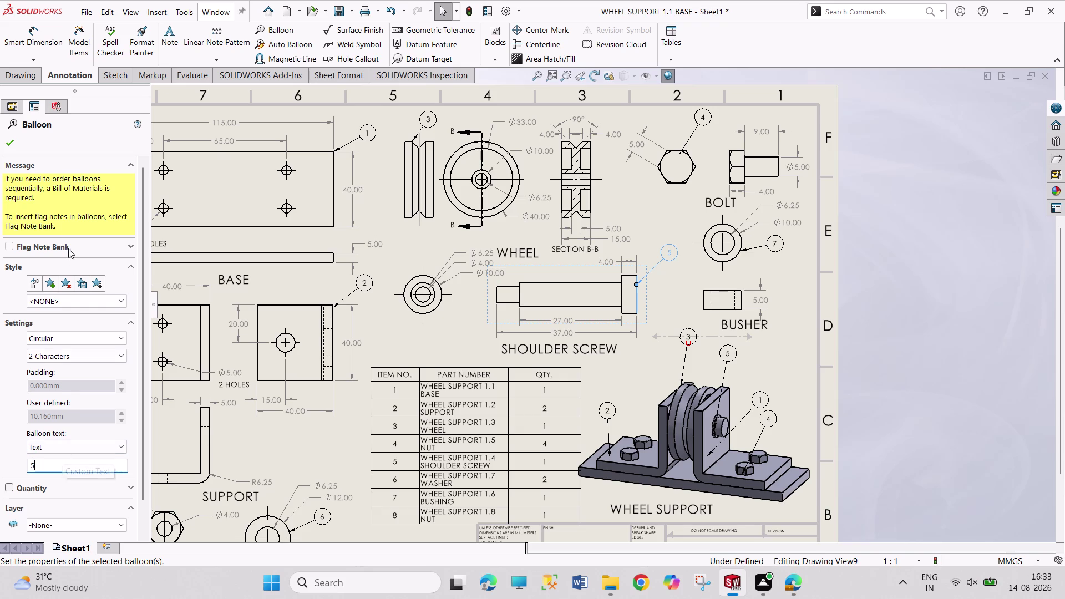
click(15, 135)
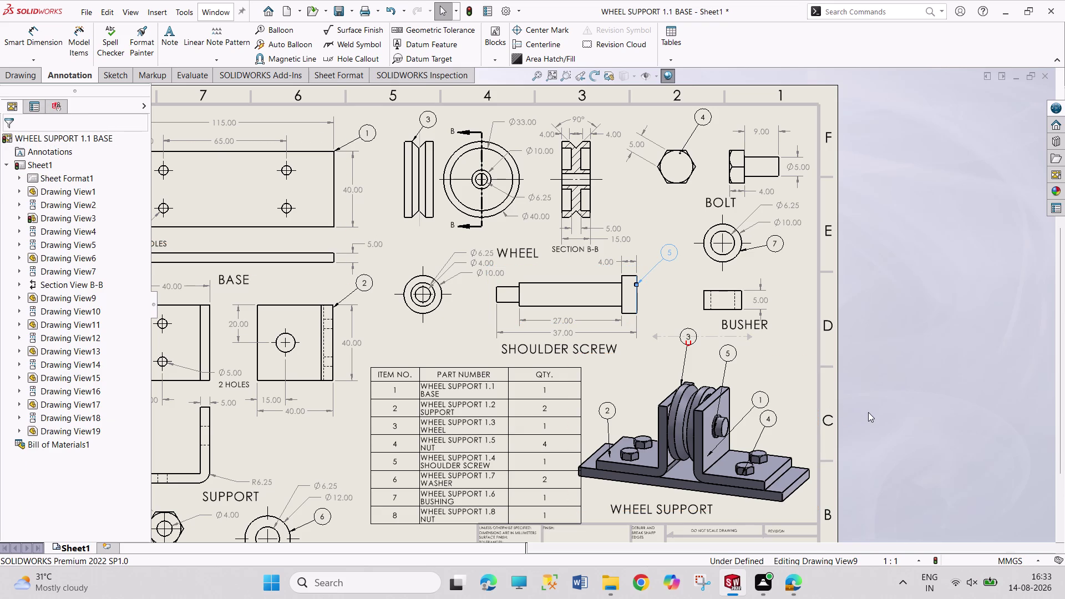
key(Escape)
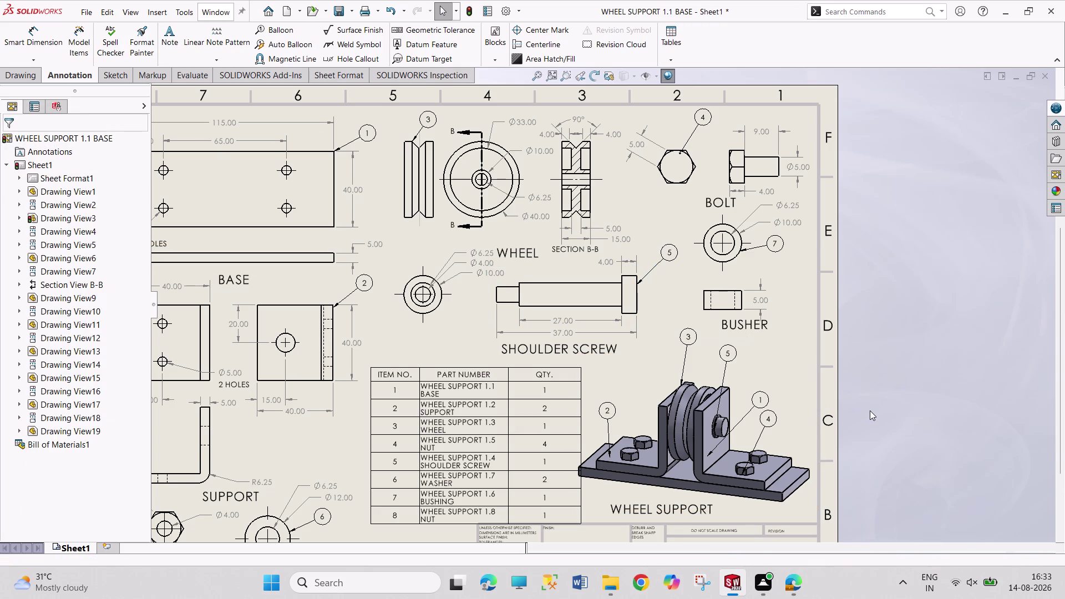
scroll(up, 3)
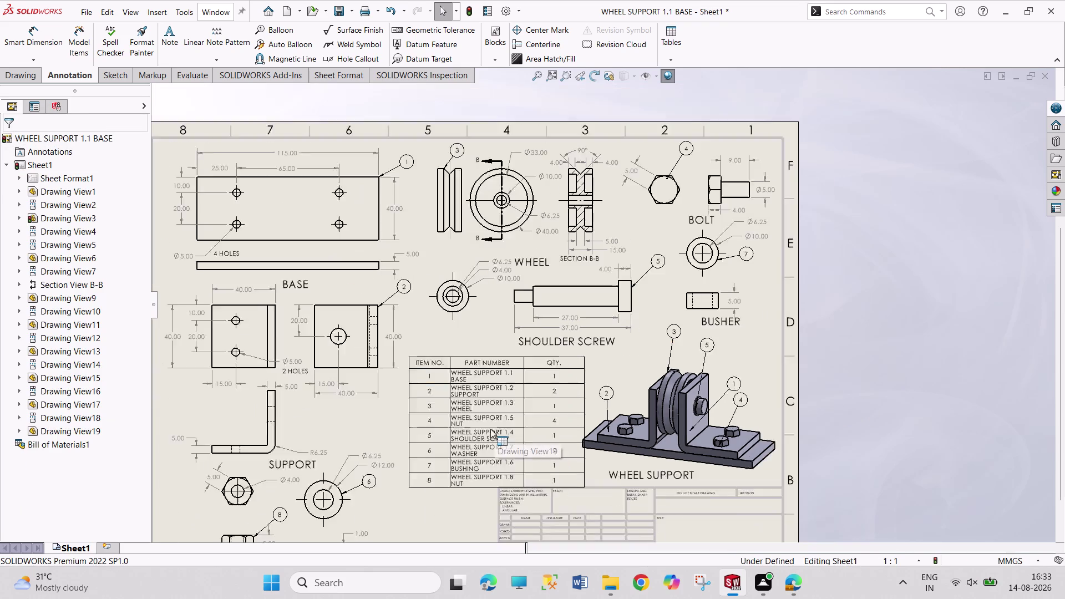
scroll(up, 3)
scroll(down, 3)
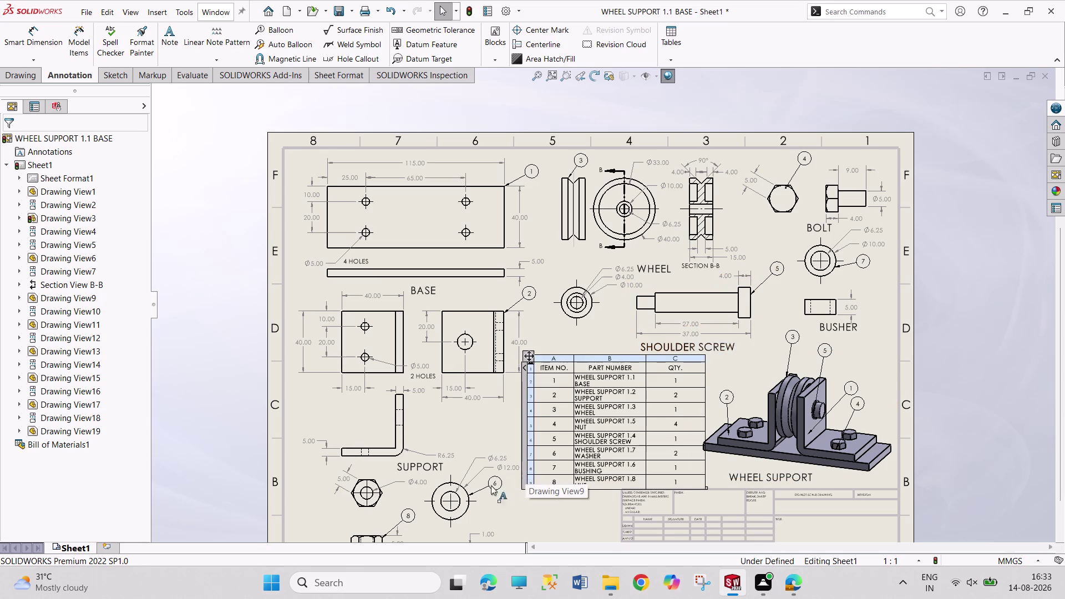
scroll(up, 3)
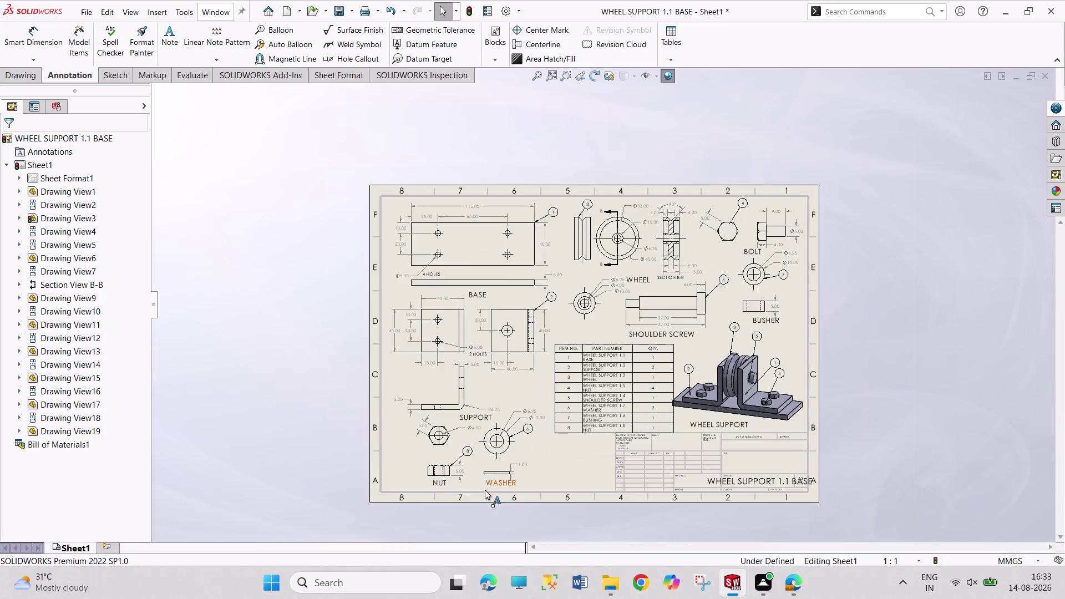
scroll(down, 3)
scroll(down, 3)
scroll(up, 3)
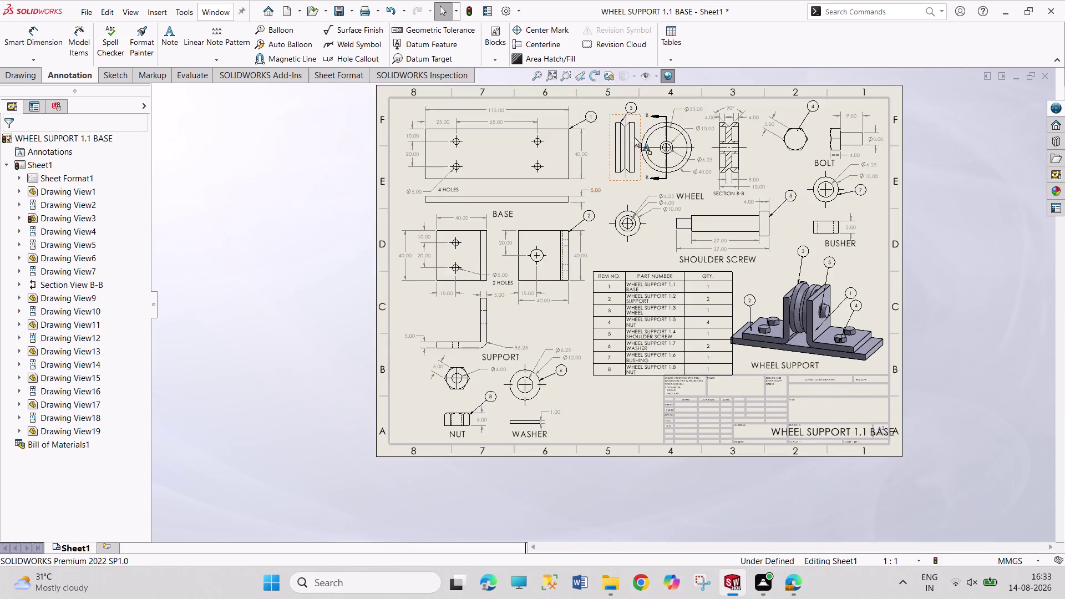
scroll(down, 3)
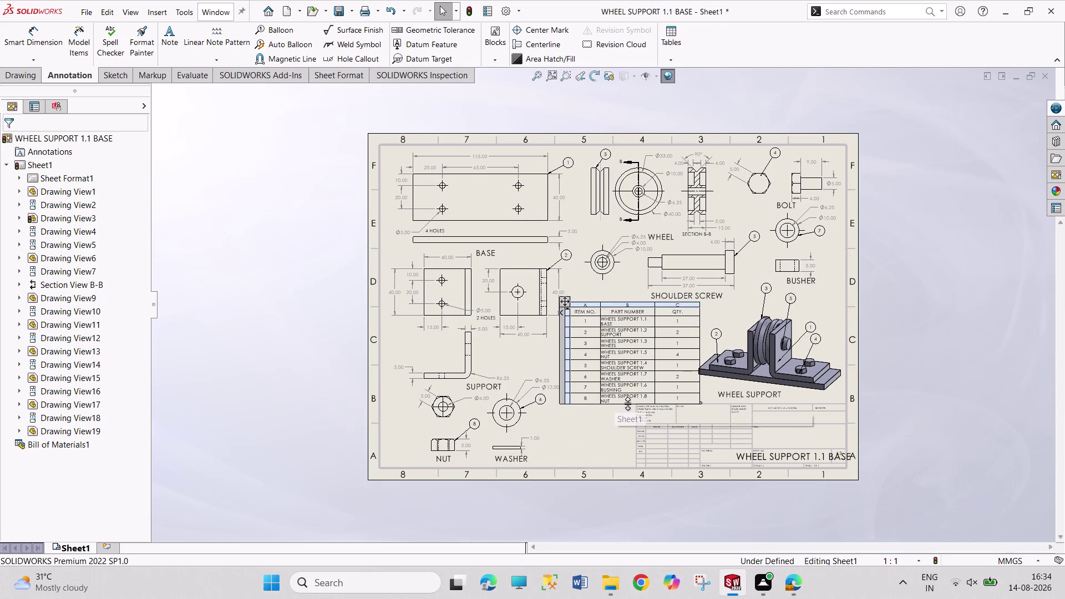
double_click(806, 280)
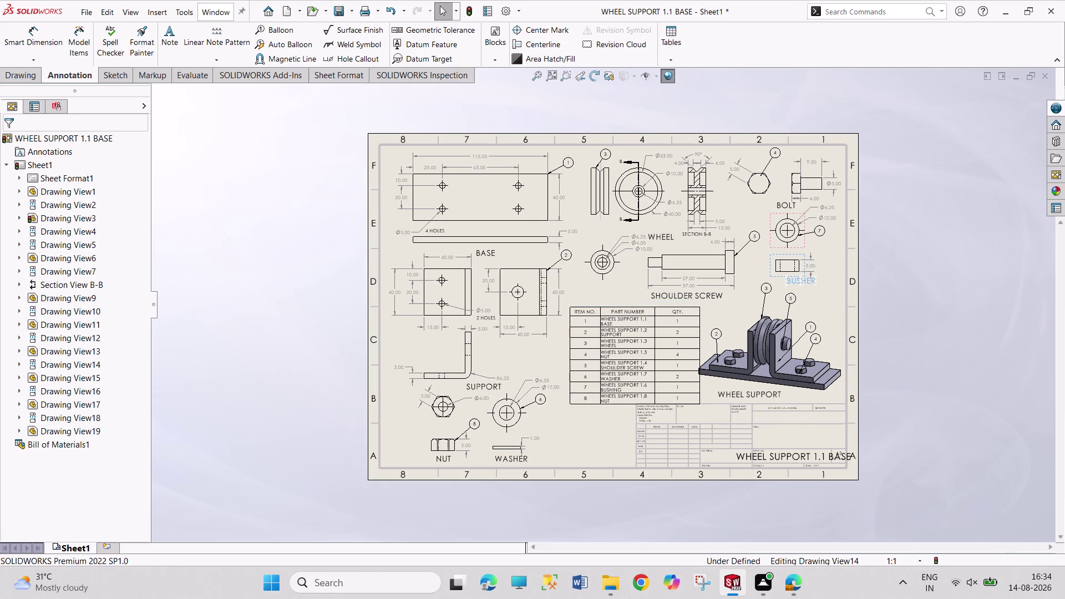
Retype the misspelled BUSHER view label as BUSHING and select the drawing sheet.
key(b)
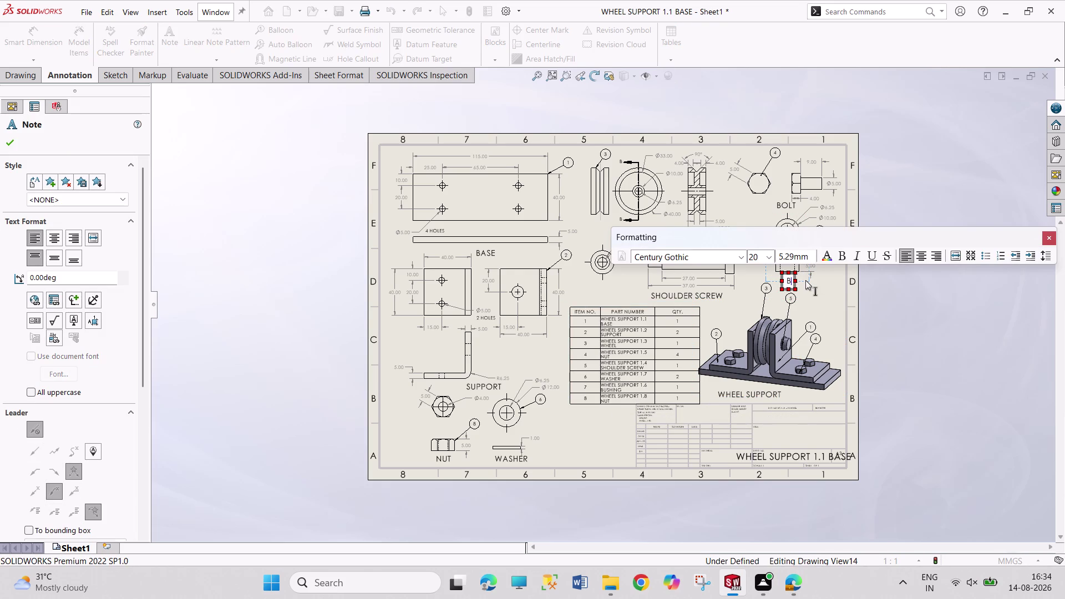
text(USHING)
click(913, 326)
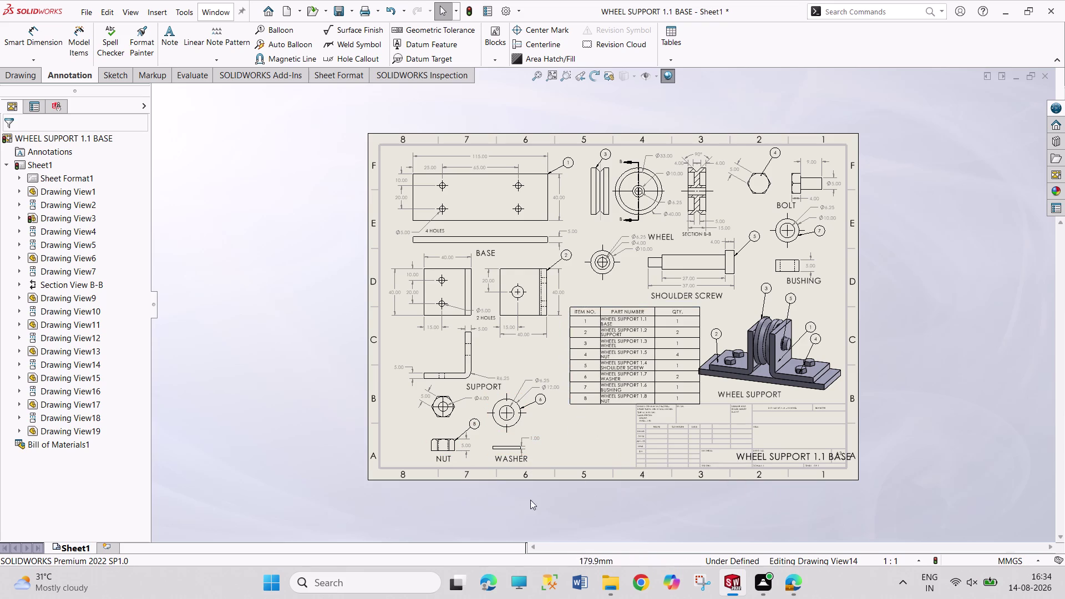
click(40, 165)
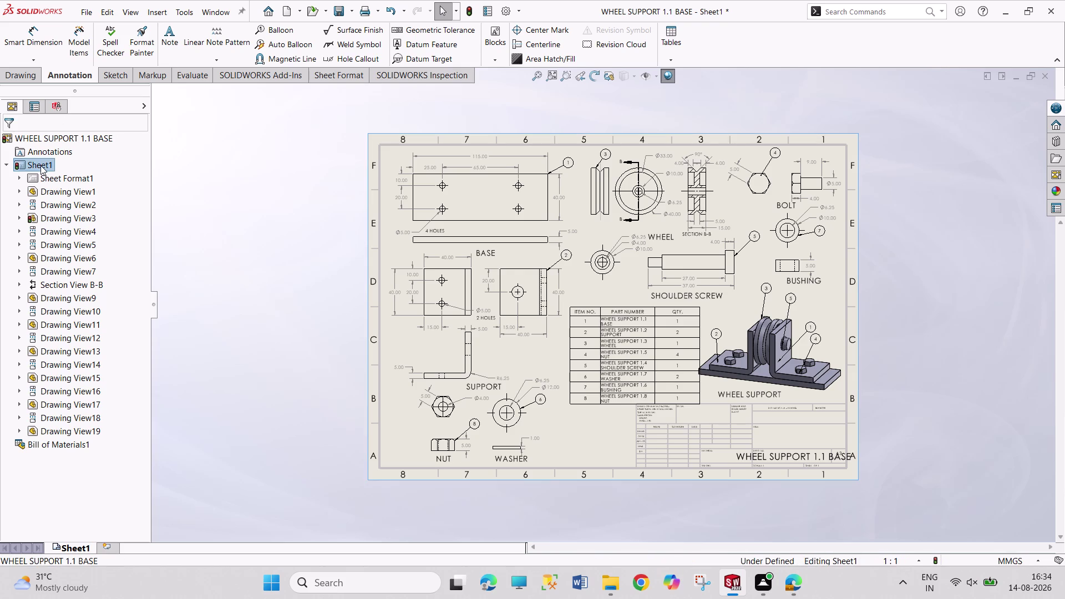
Switch to editing the sheet format from the sheet's right-click menu.
right_click(43, 135)
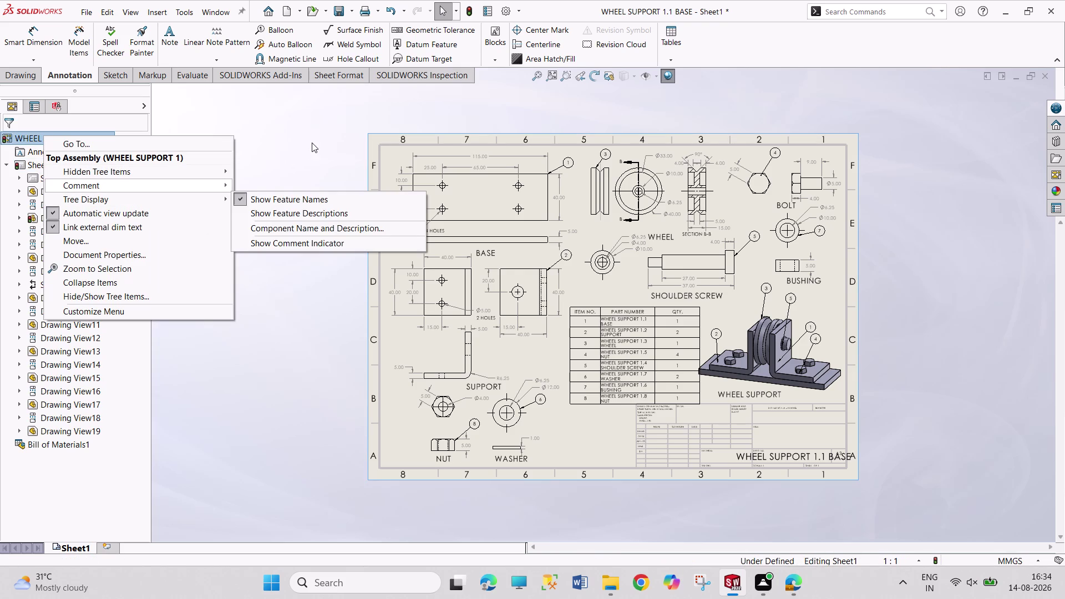
click(224, 123)
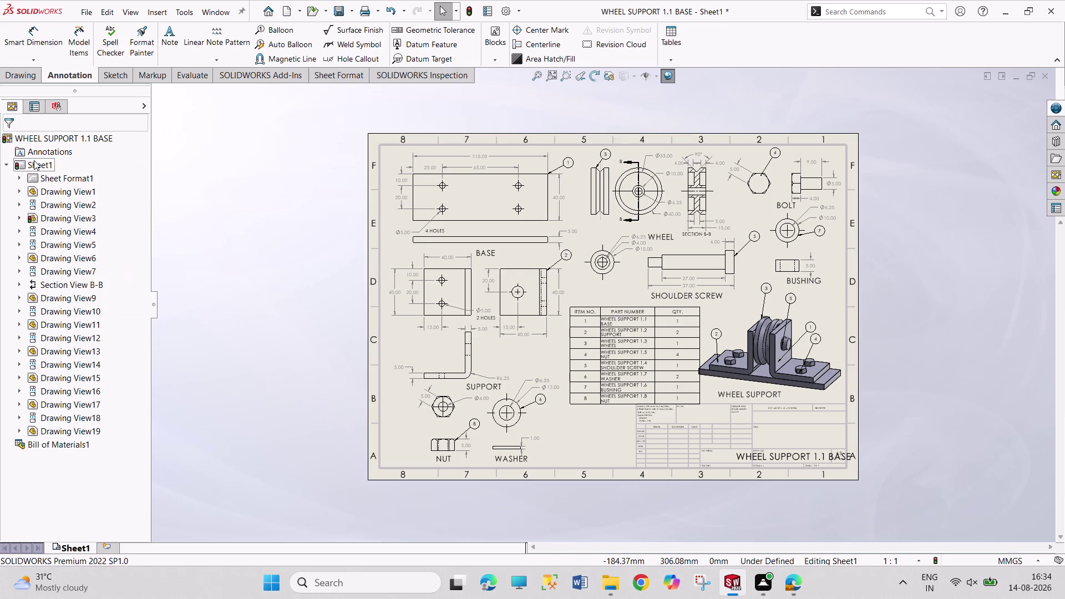
right_click(34, 160)
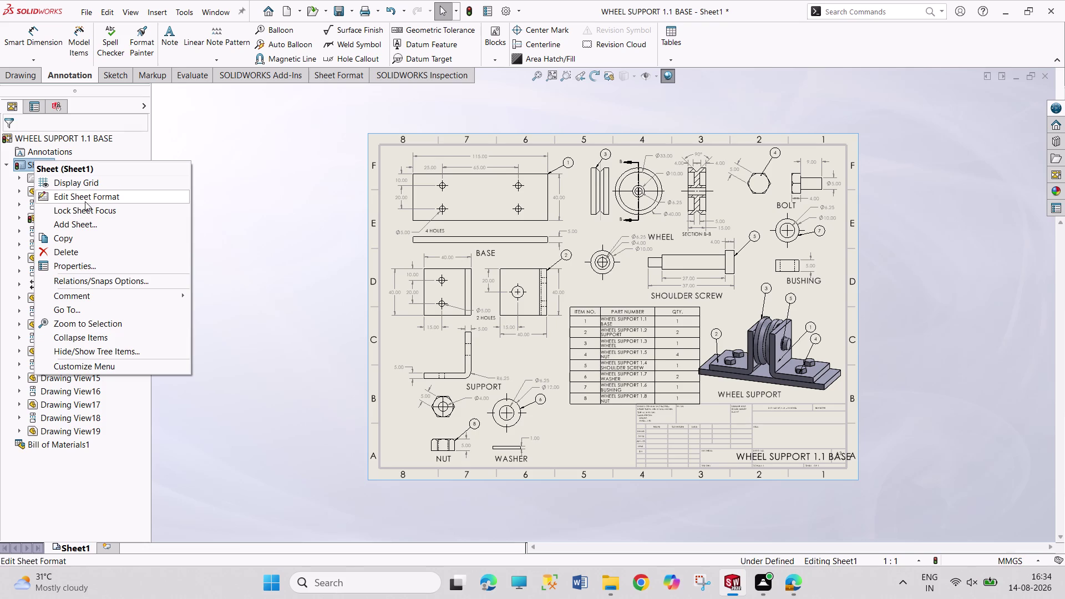
click(85, 202)
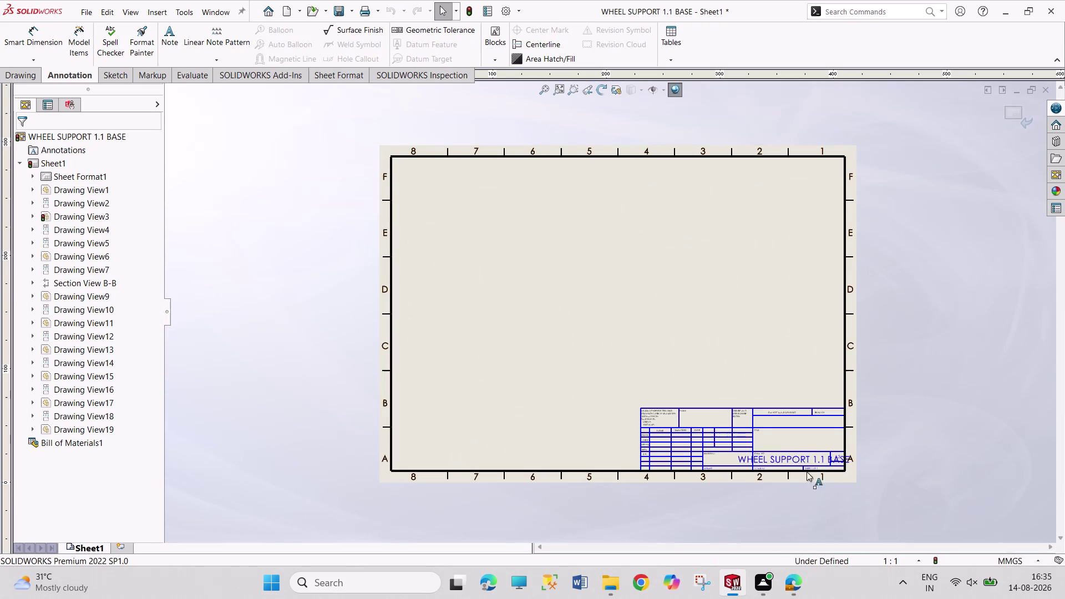
Enter WHEEL SUPPORT in the title block's drawing-number field.
double_click(792, 459)
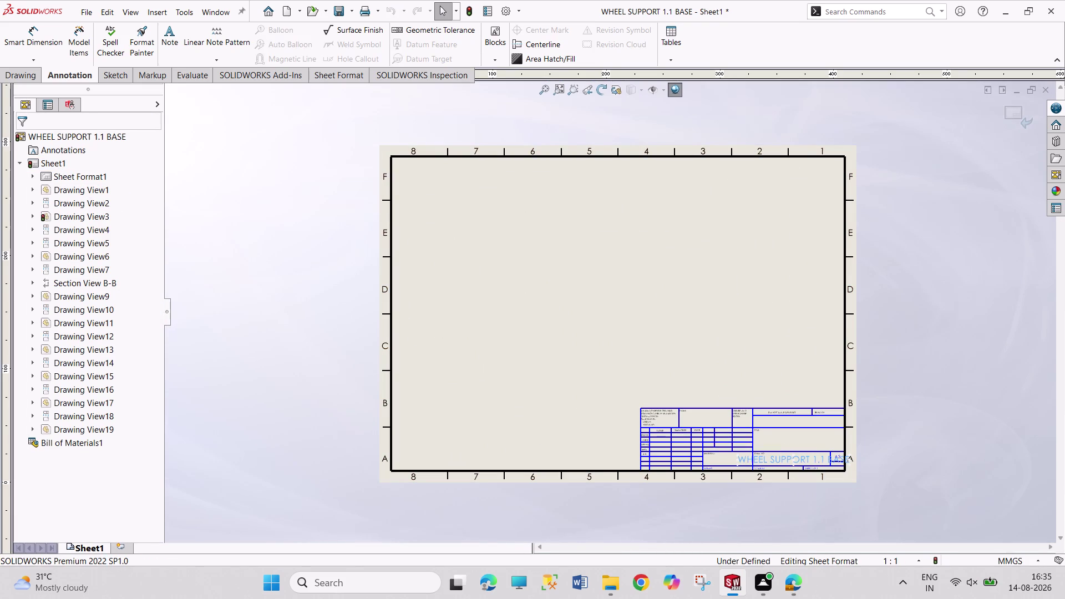
key(w)
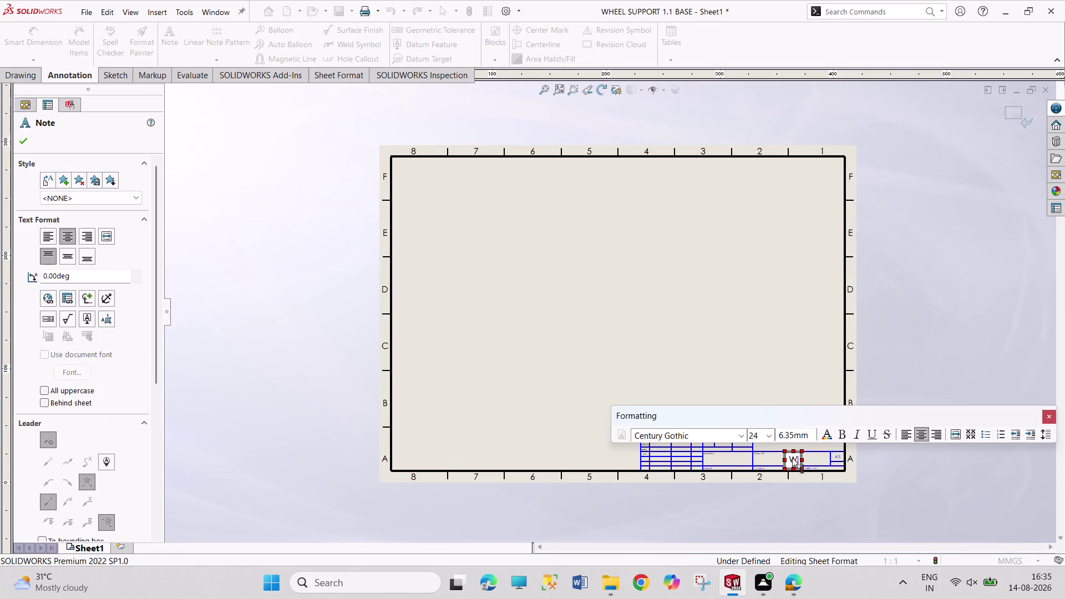
text(HEEL)
key(space)
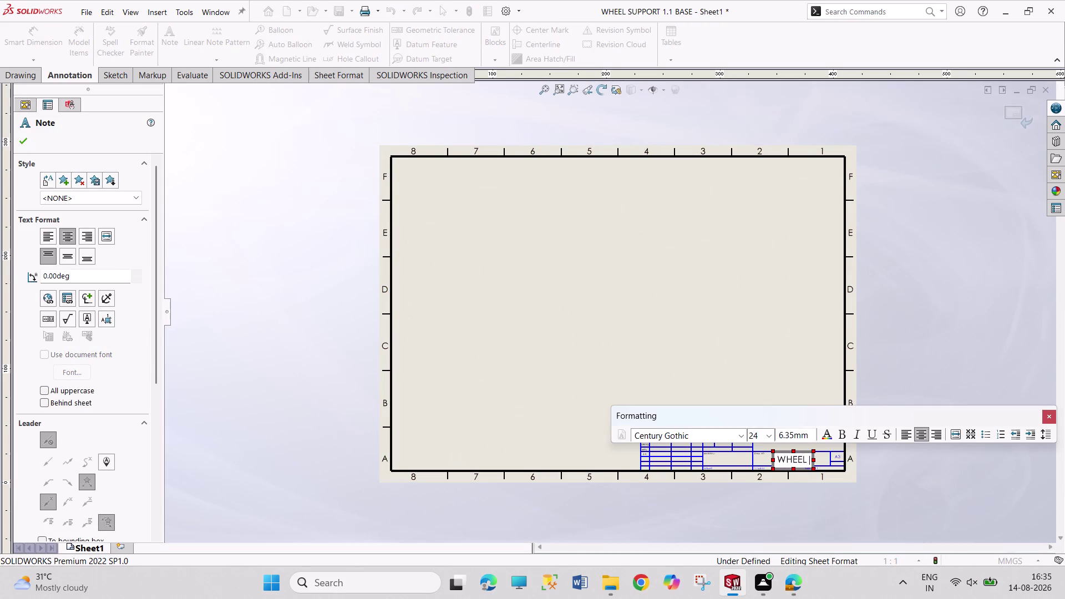
key(s)
text(U)
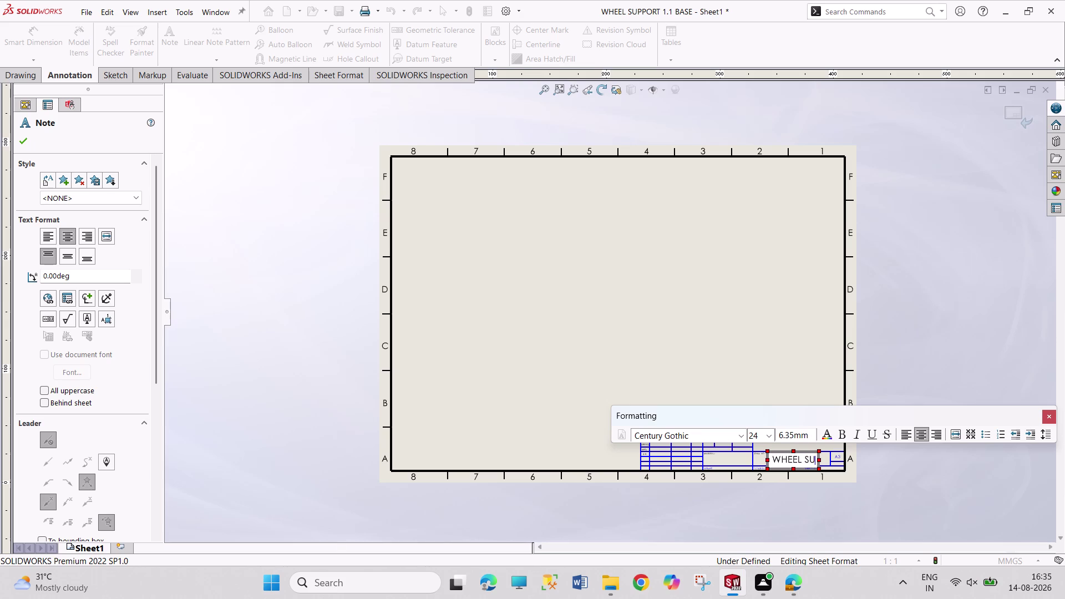
text(PPORT)
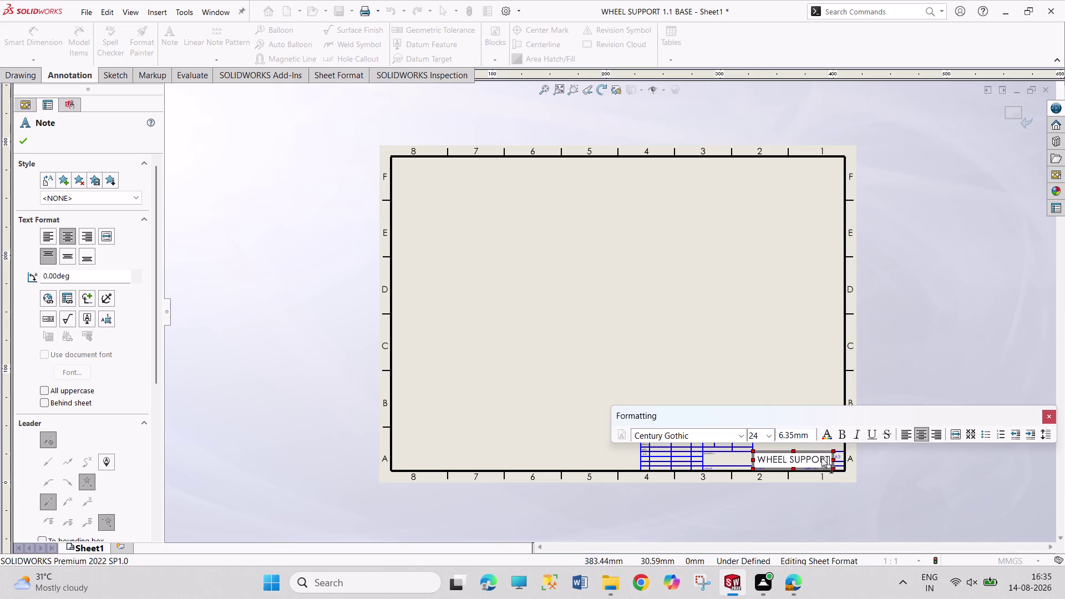
click(875, 463)
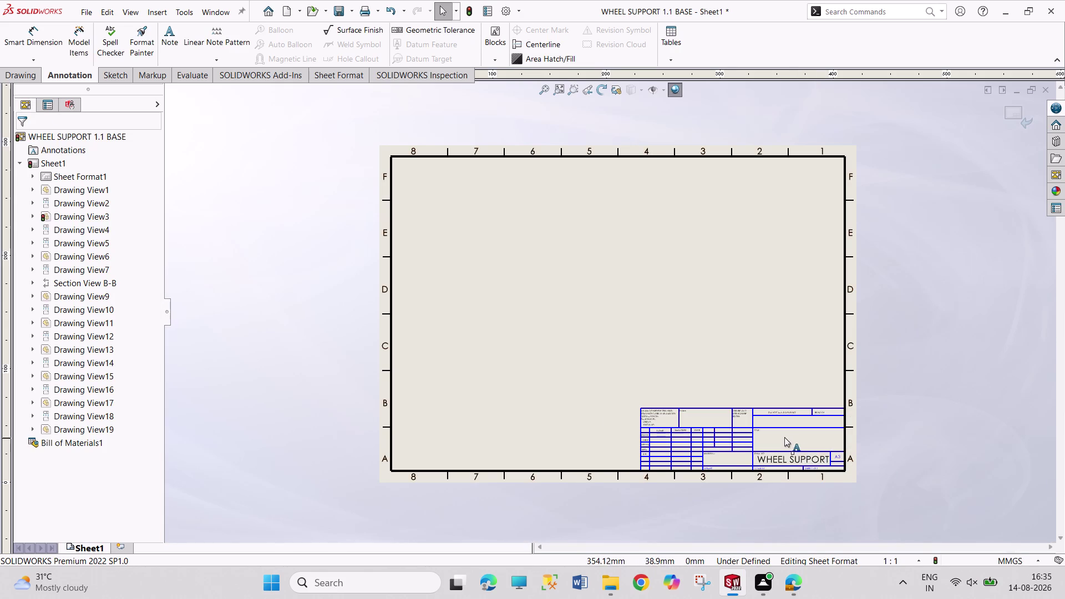
scroll(up, 3)
scroll(up, 3)
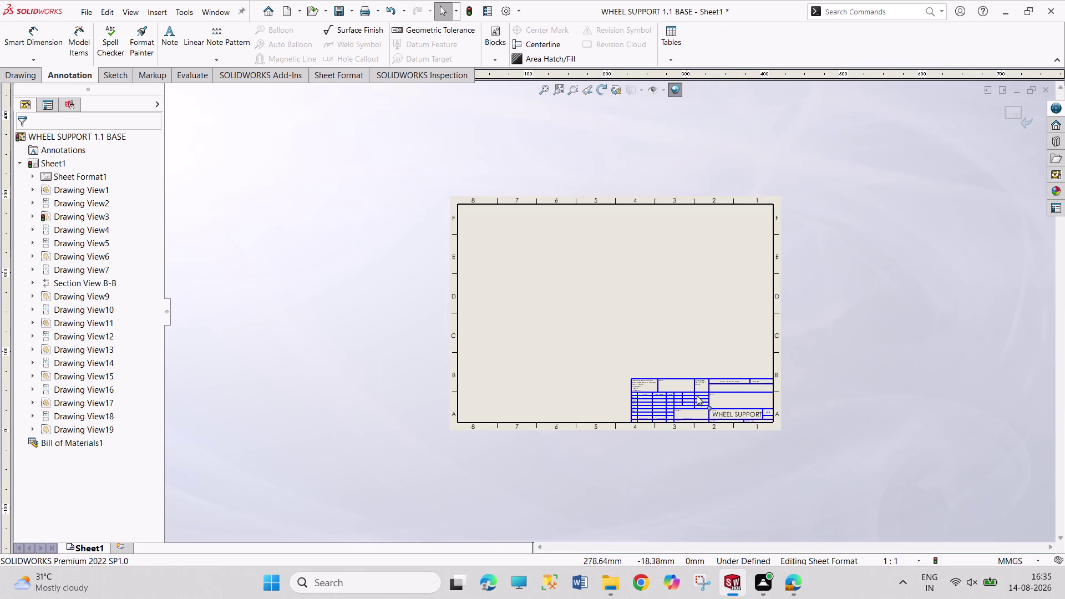
scroll(down, 3)
scroll(down, 3)
scroll(down, 3)
scroll(down, 3)
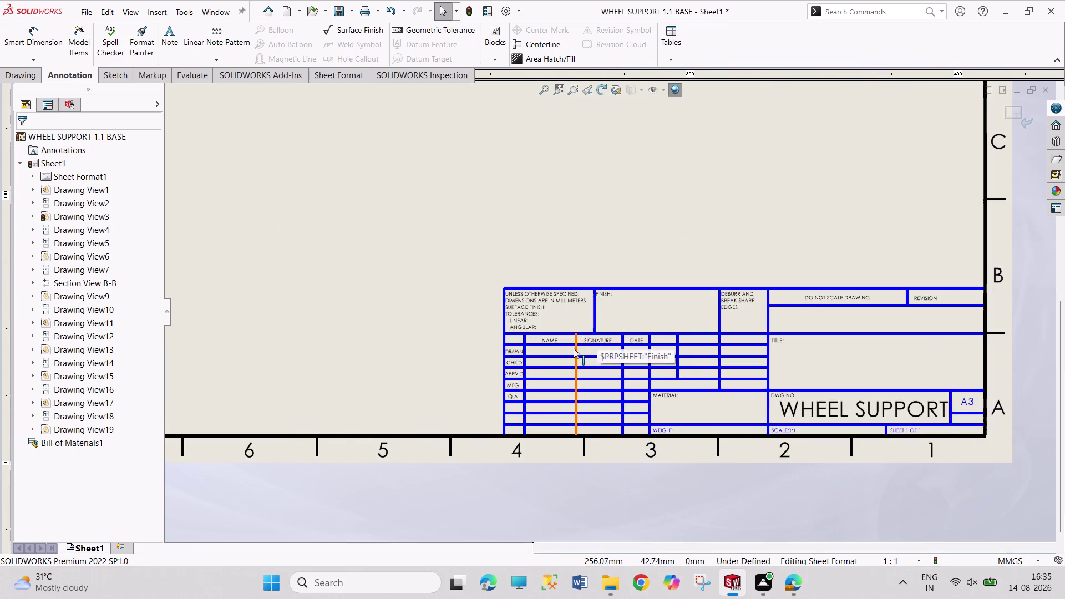
scroll(down, 3)
Type WHEEL SUPPORT into the empty TITLE field.
double_click(949, 369)
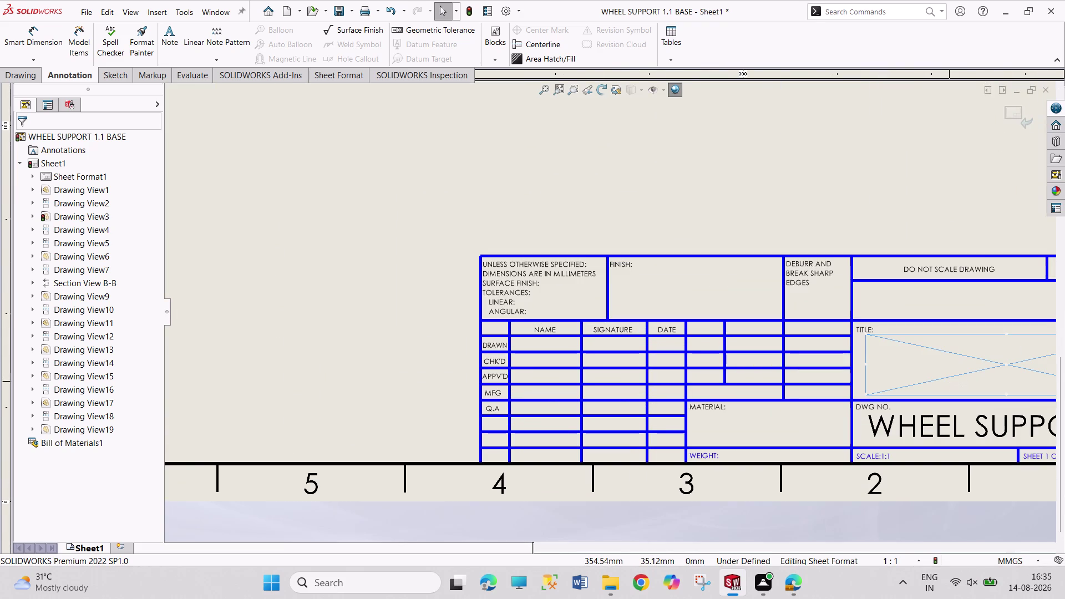
key(w)
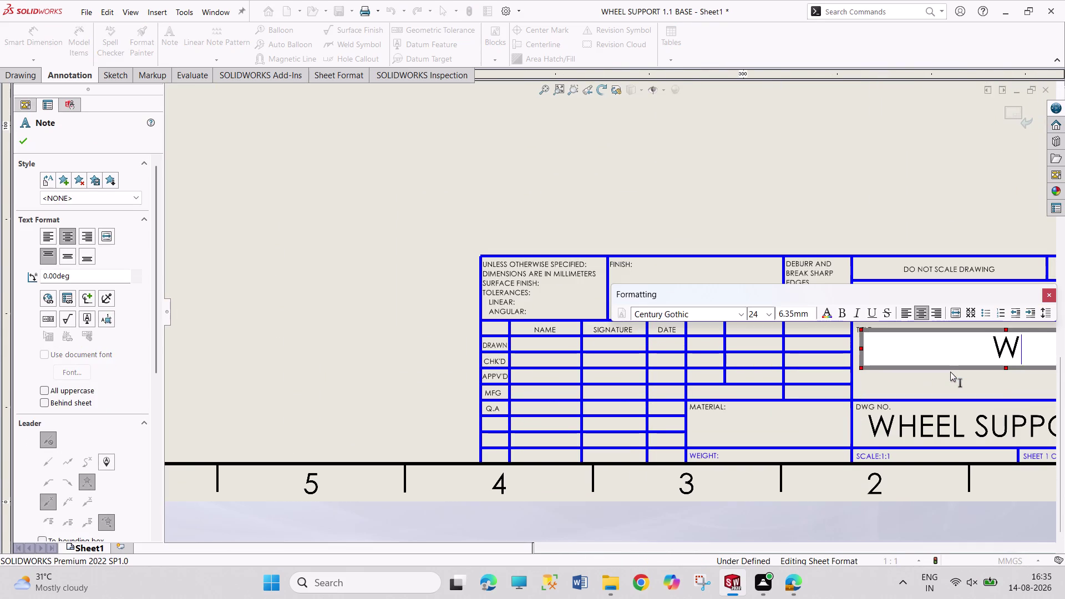
text(HEEL S)
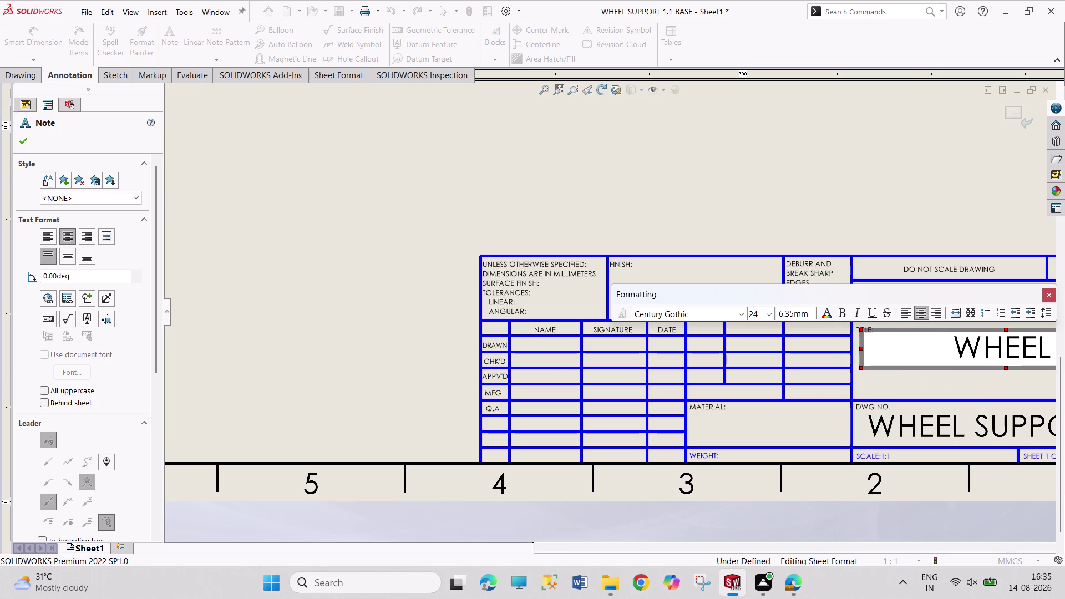
text(UPPORT)
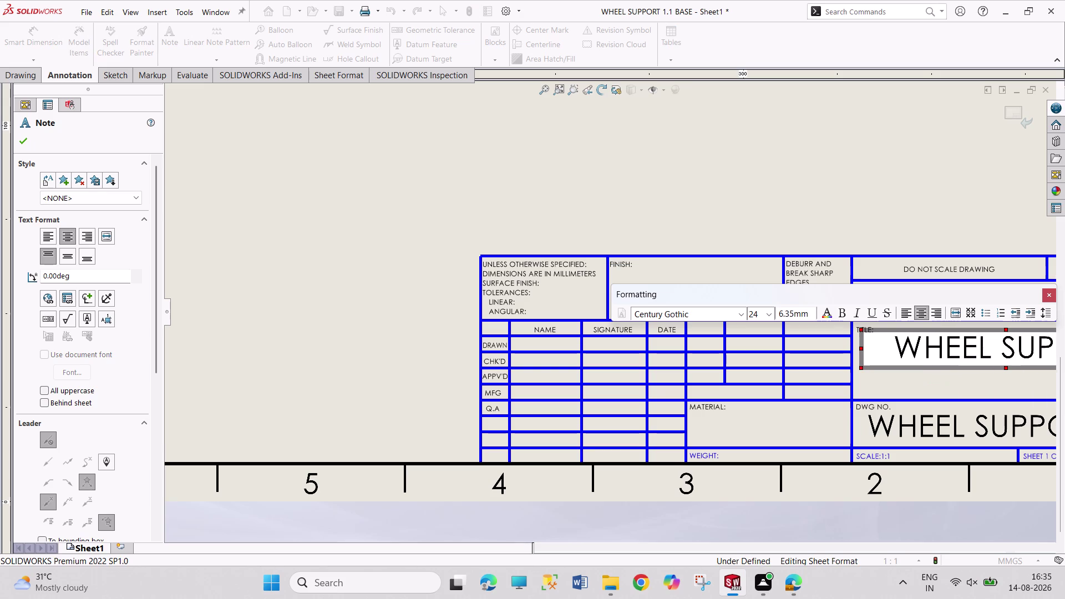
Reduce the drawing-number note's text to font size 14.
double_click(976, 429)
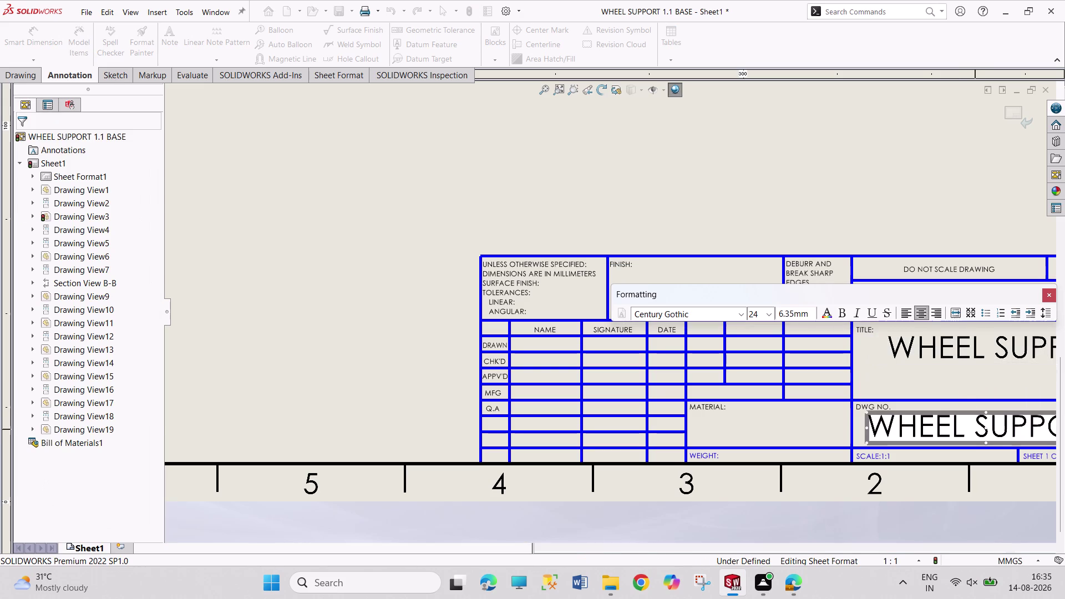
double_click(948, 428)
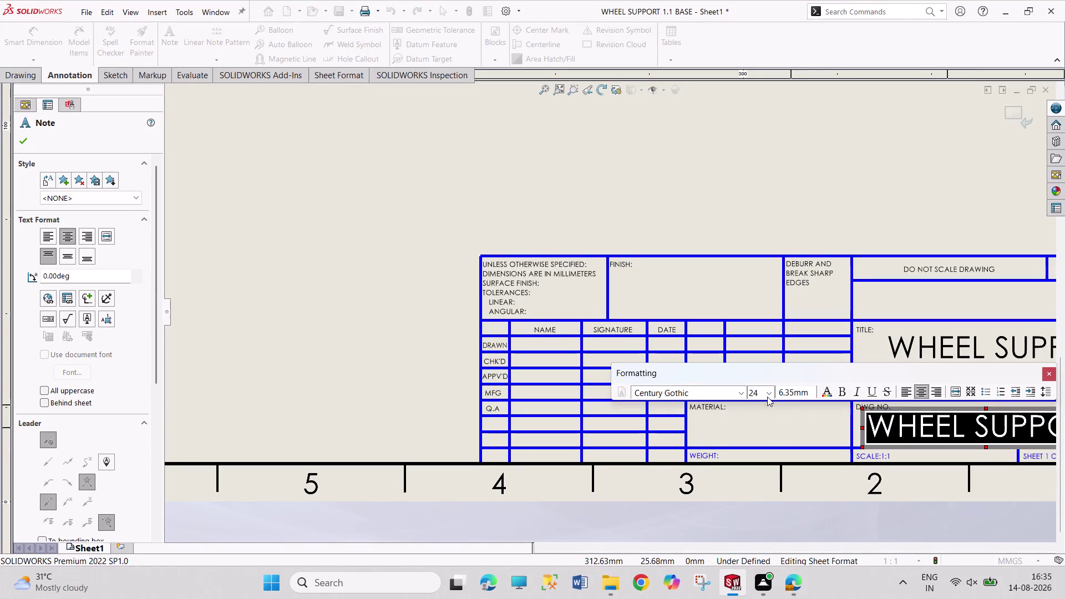
click(767, 394)
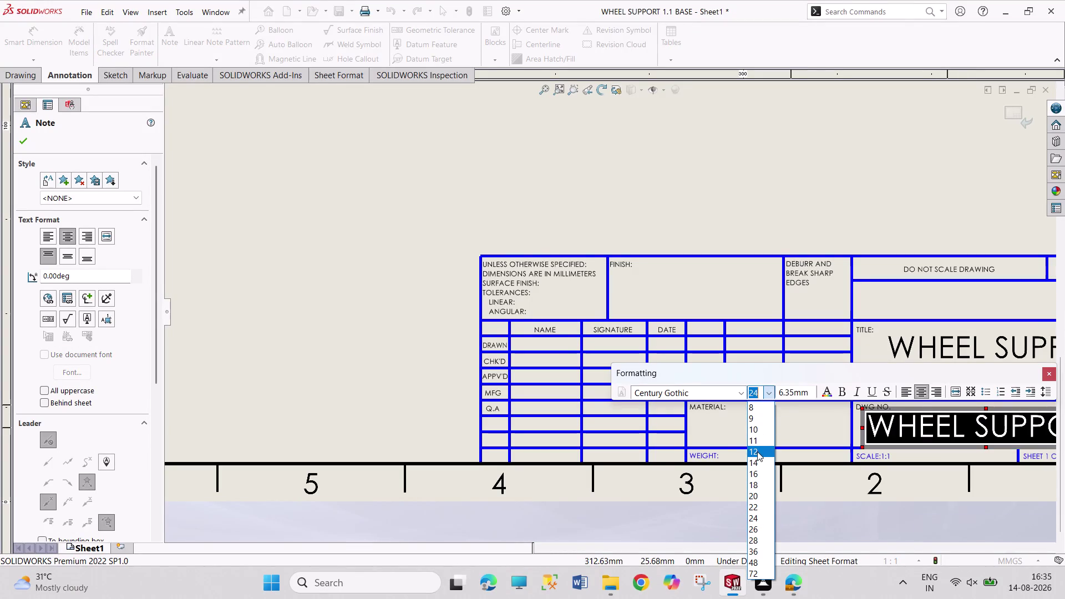
click(757, 459)
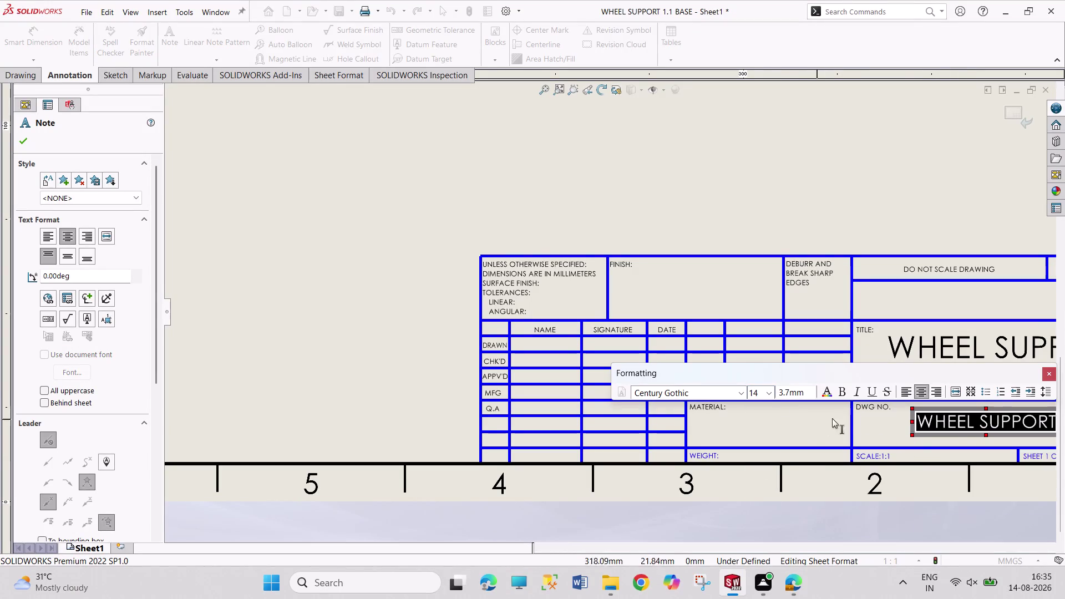
click(931, 479)
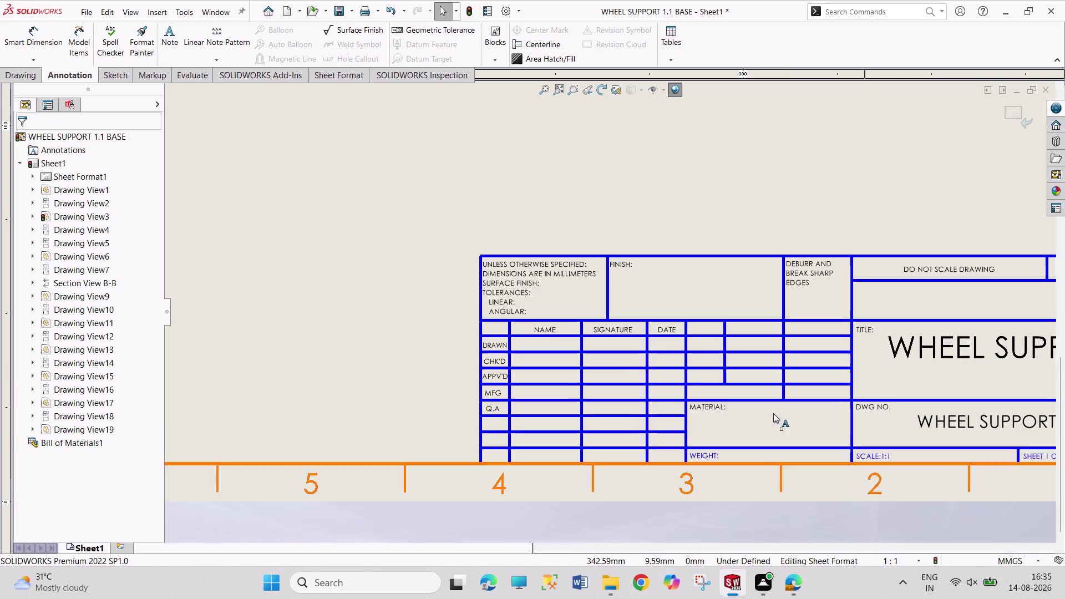
double_click(544, 344)
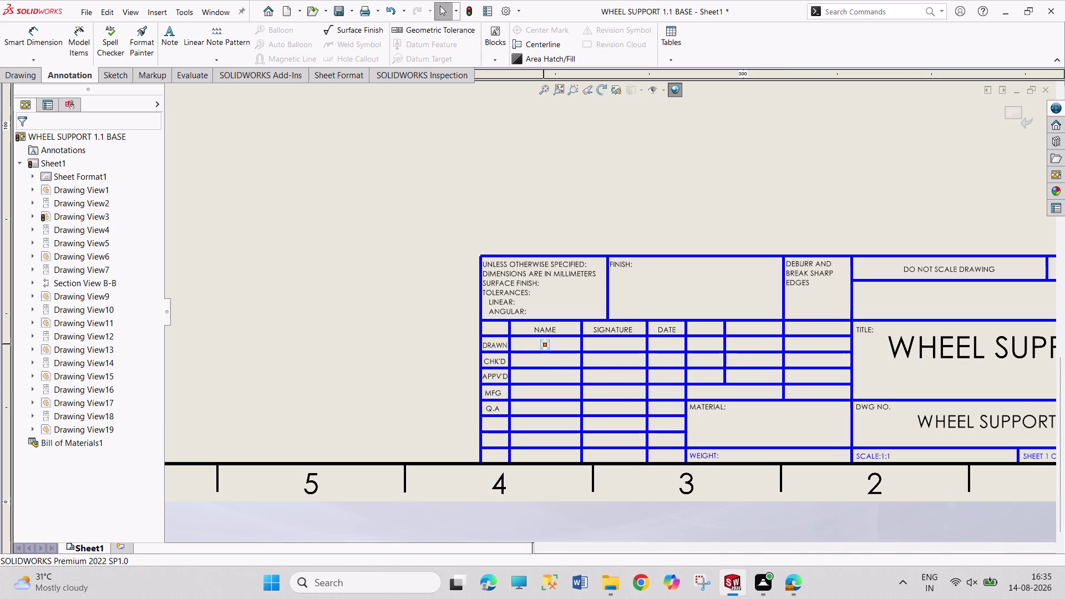
Type PRAVEEN KUMAR.T into the DRAWN name cell.
key(p)
text(R)
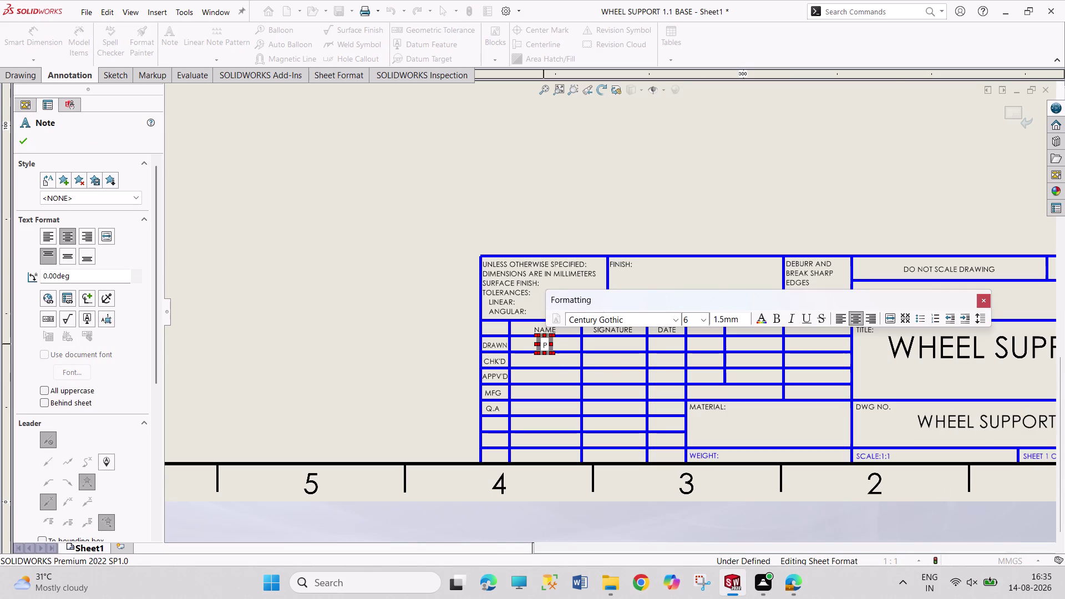
text(AVEE)
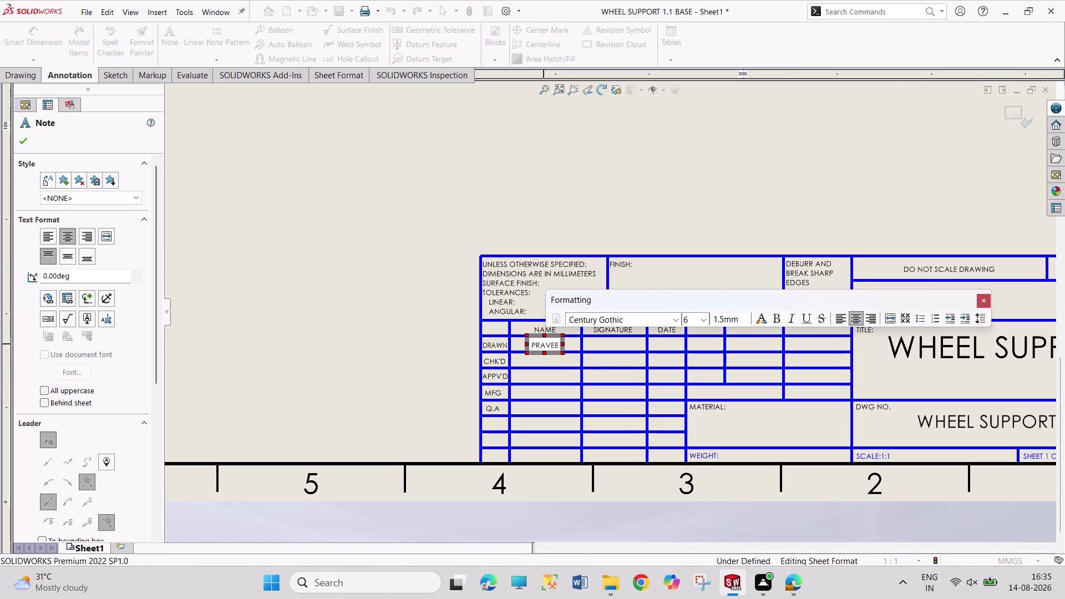
text(N KUMAR)
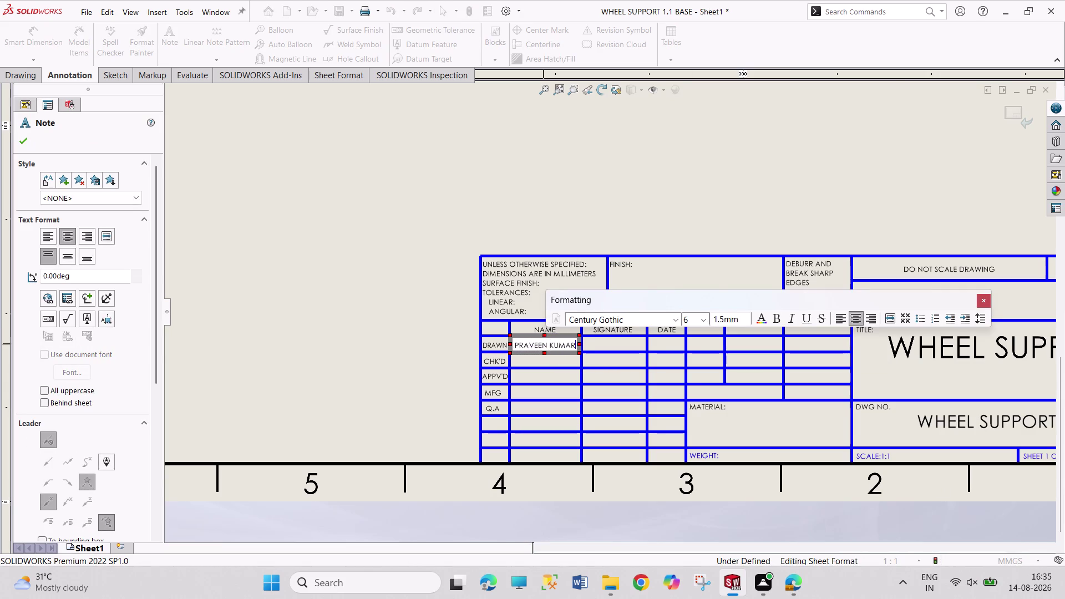
key(period)
key(t)
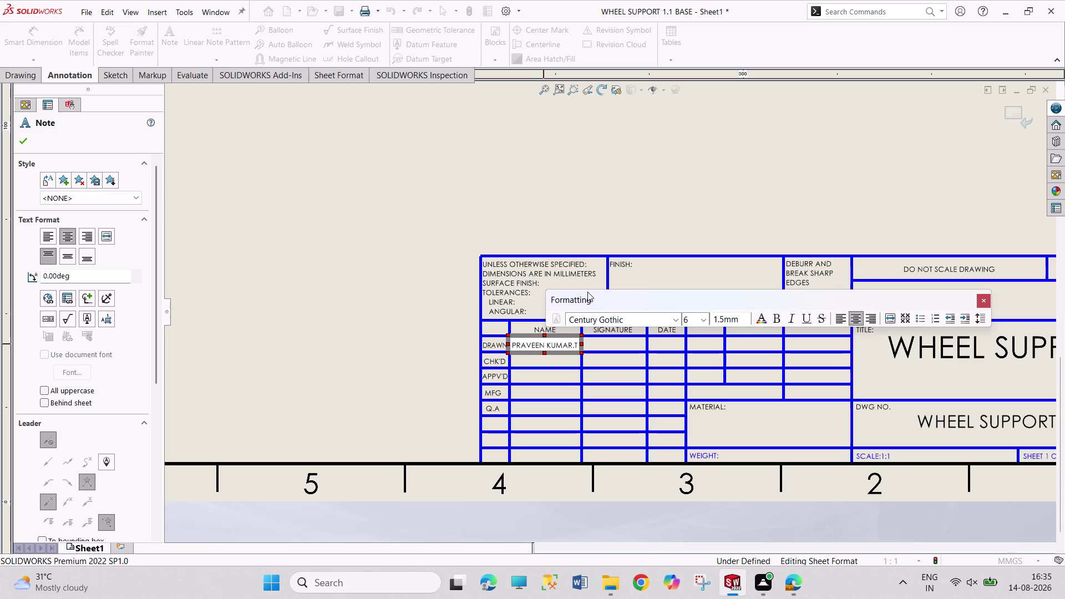
click(403, 348)
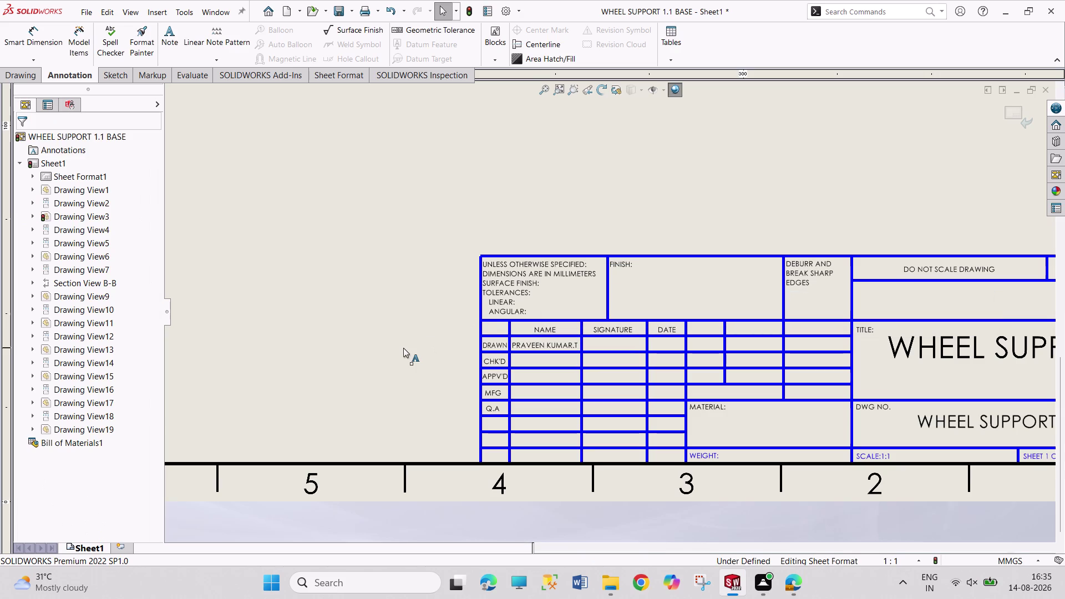
Rewrite the name as T.PRAVEEN KUMAR with the initial first.
double_click(534, 343)
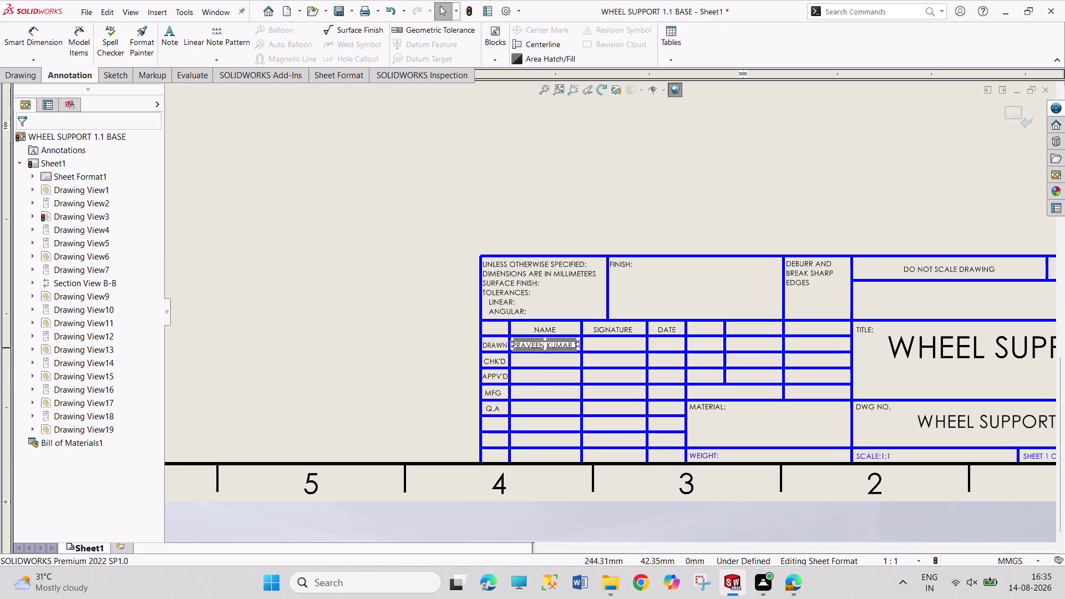
text(T)
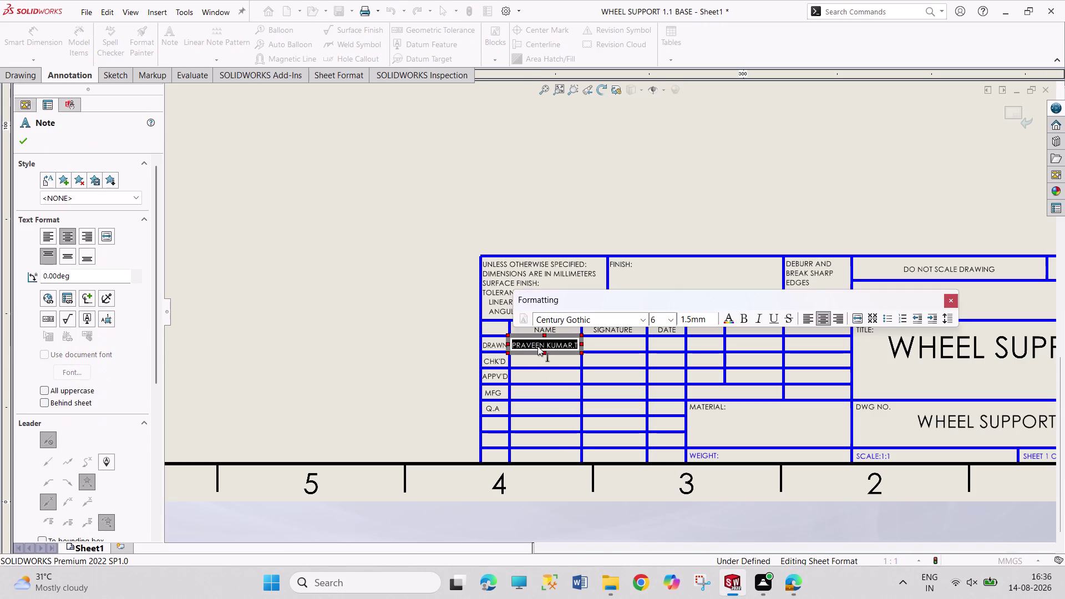
text(,)
key(BackSpace)
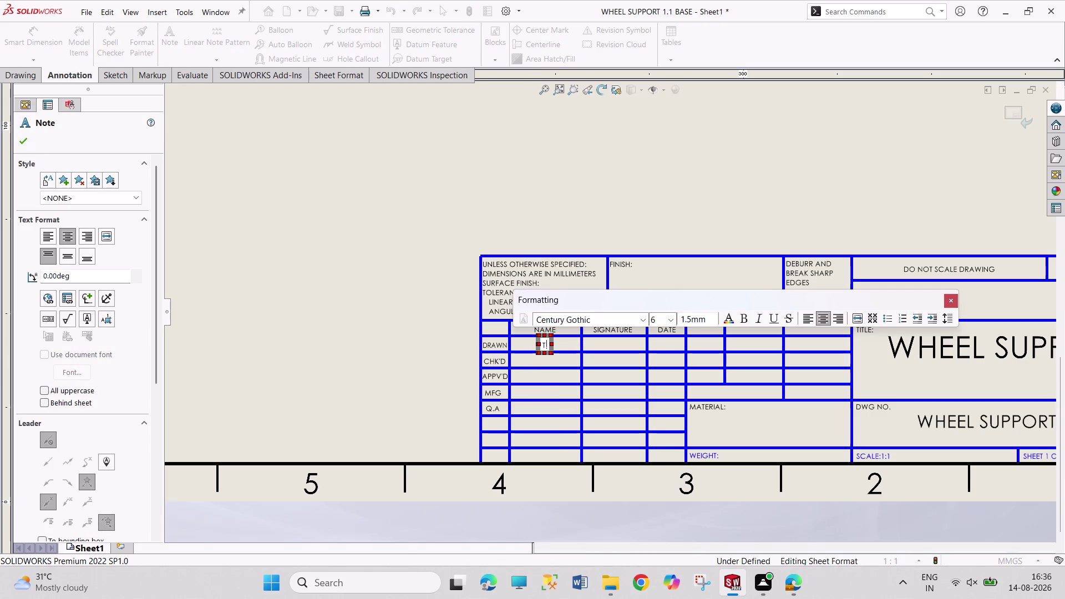
text(.P)
text(RAVEEN)
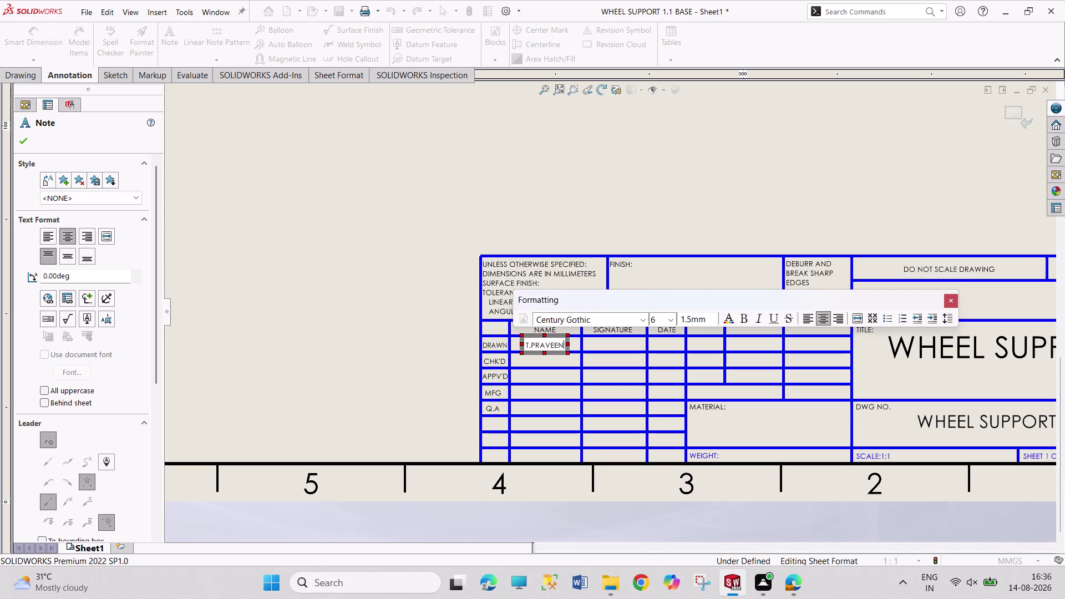
key(space)
text(KUMAR)
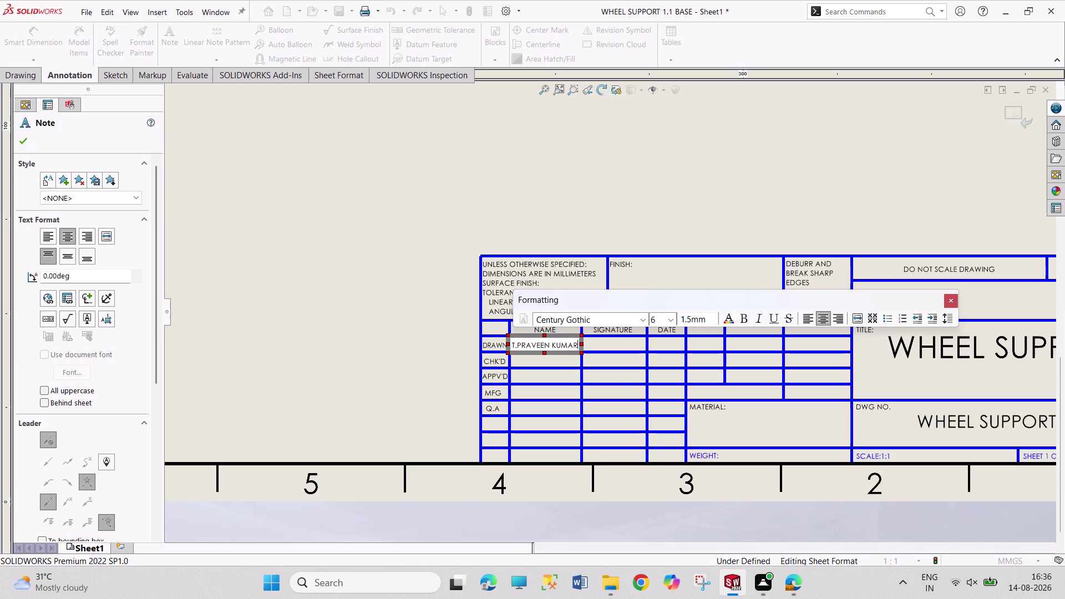
drag(706, 215, 714, 218)
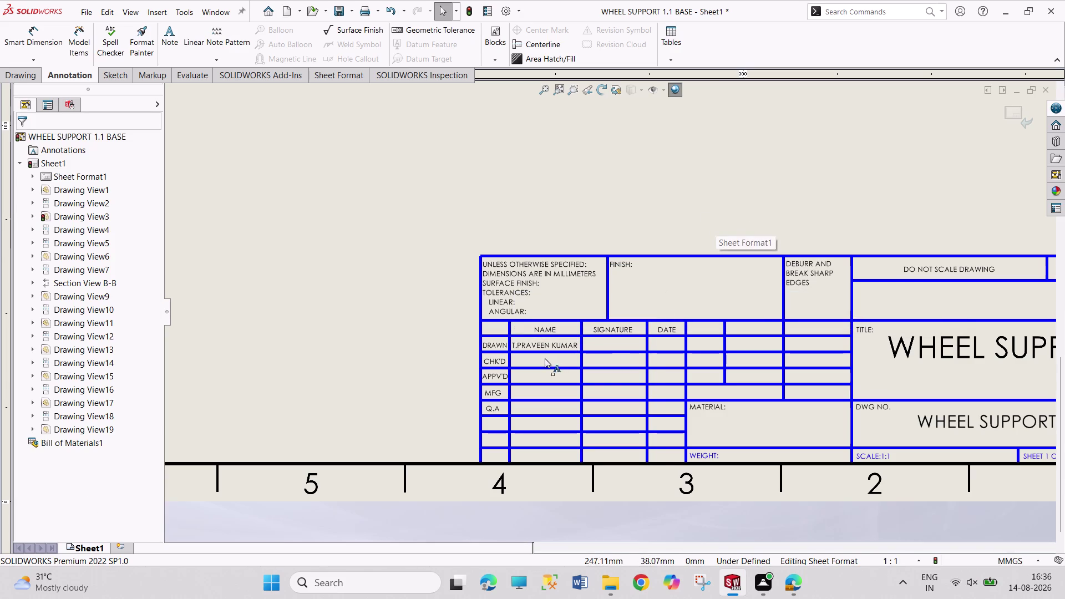
Zoom out and switch from the sheet format back to editing Sheet1.
scroll(down, 3)
scroll(up, 3)
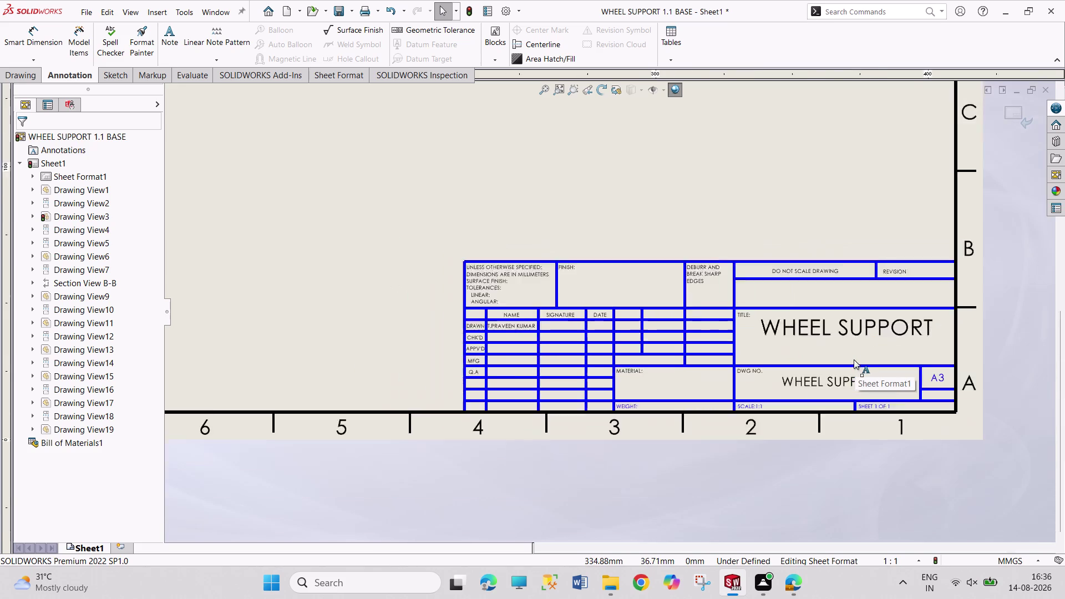
scroll(up, 3)
scroll(up, 3)
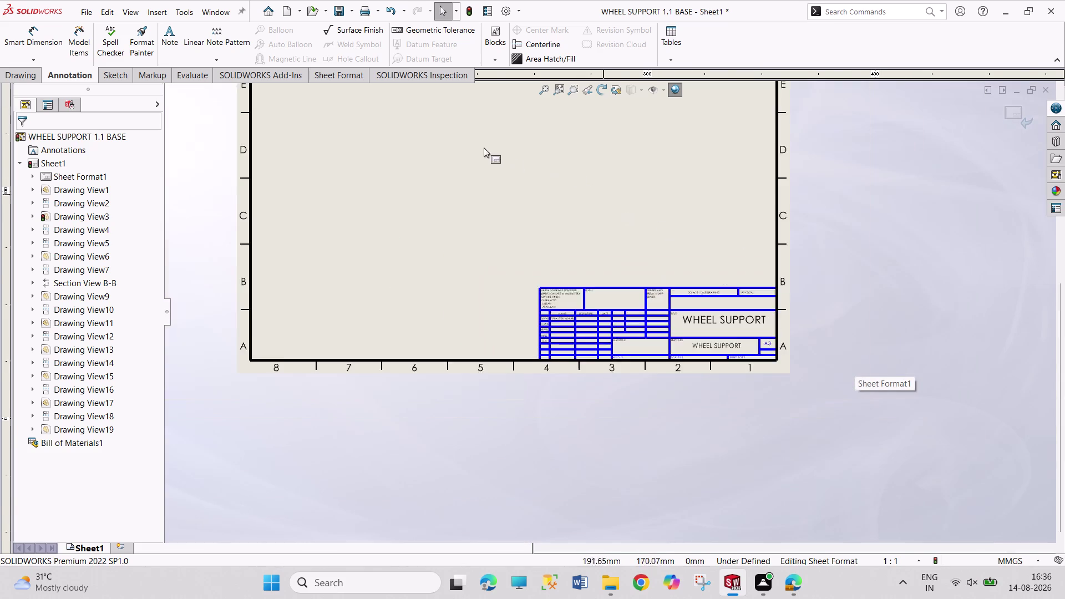
scroll(up, 3)
scroll(up, 3)
scroll(down, 3)
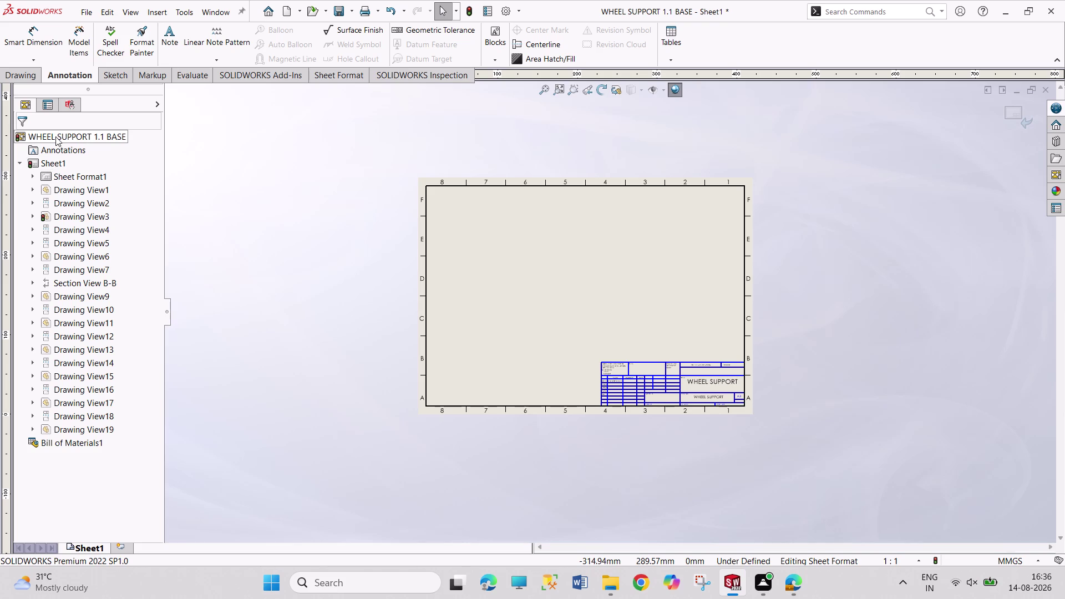
right_click(54, 160)
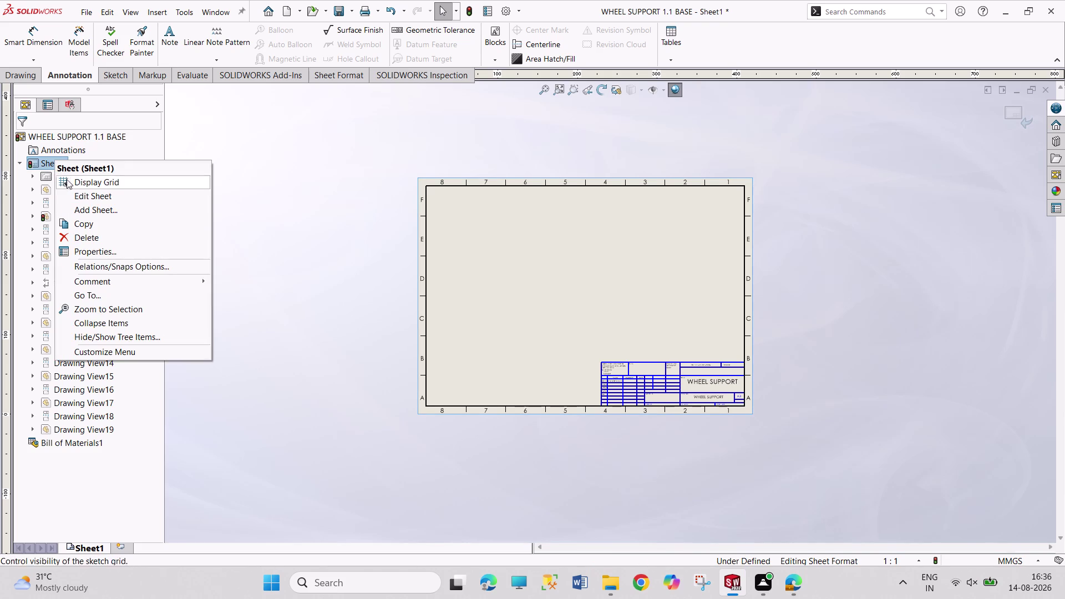
click(86, 201)
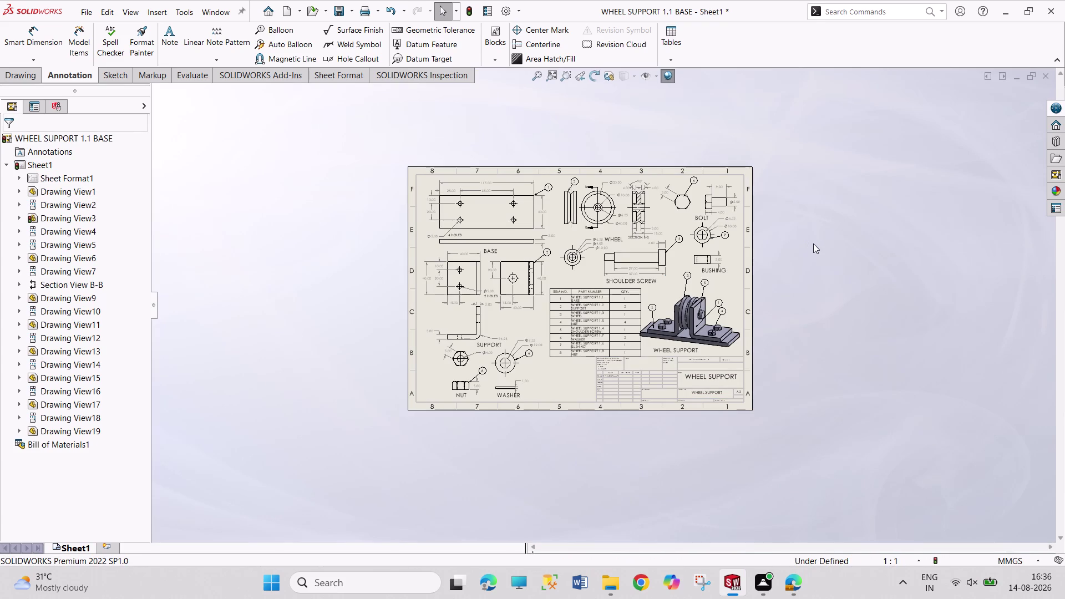
key(ctrl+s)
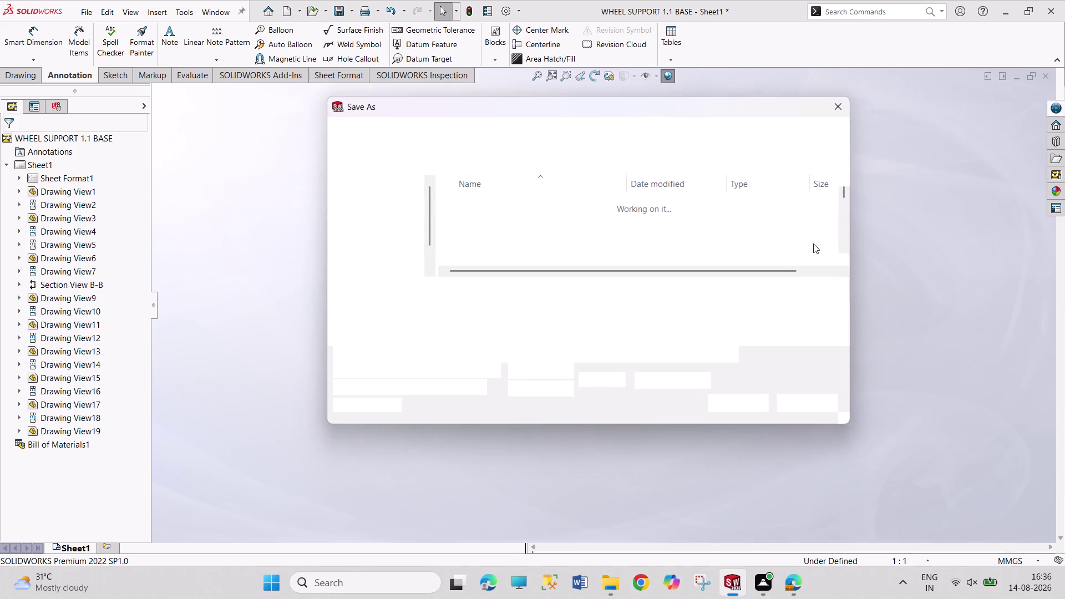
Enter the file name WHEEL SUPPORT SHEET 1.1 and confirm the save.
text(WH)
text(EEL)
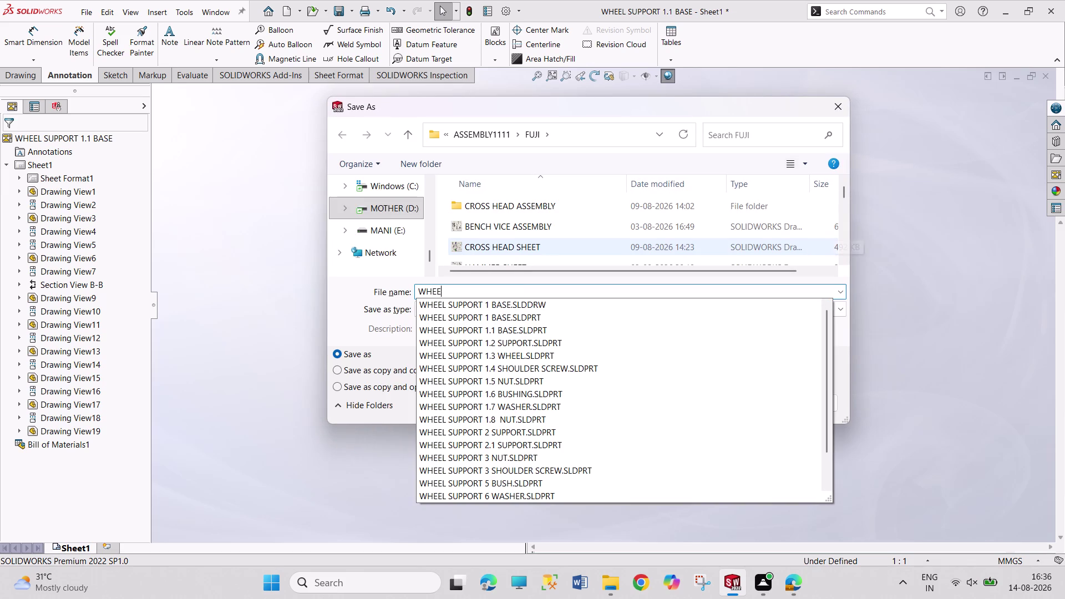
key(space)
text(SU)
text(PPORT SH)
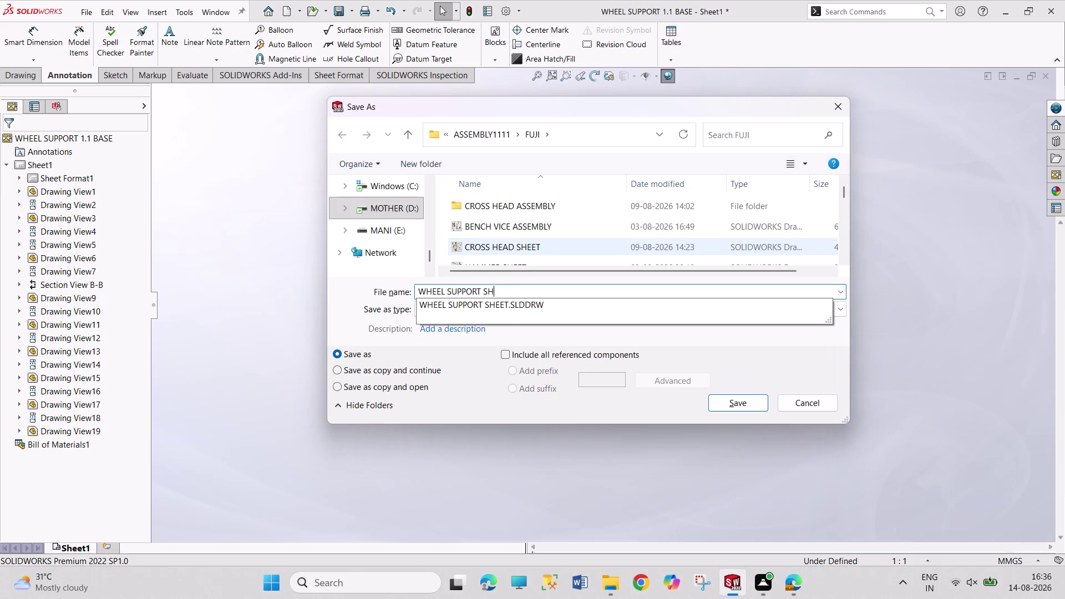
text(EET)
key(space)
text(1.1)
key(Return)
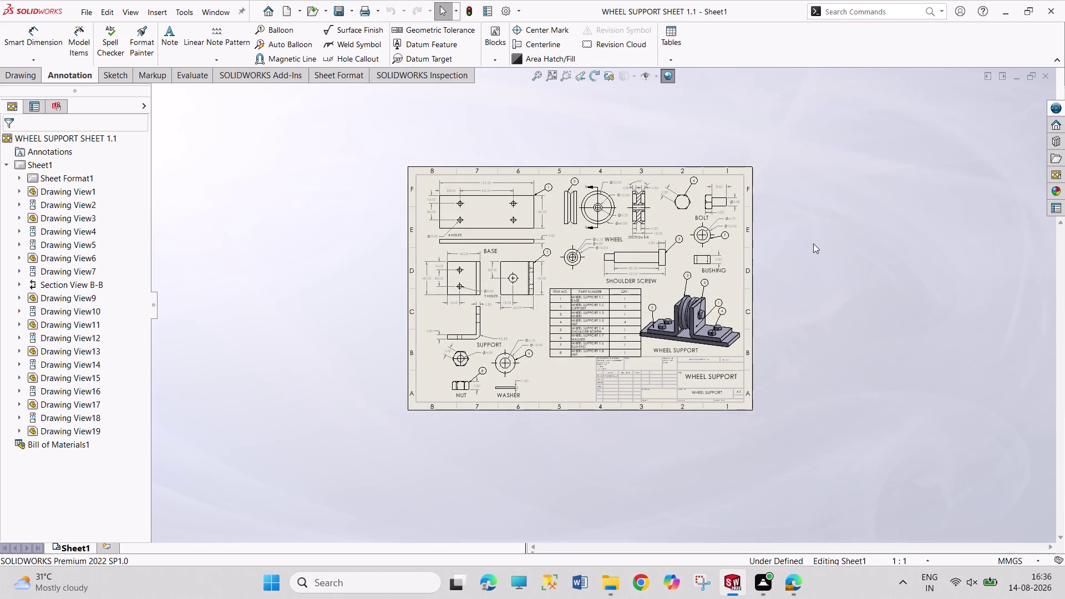
key(ctrl+p)
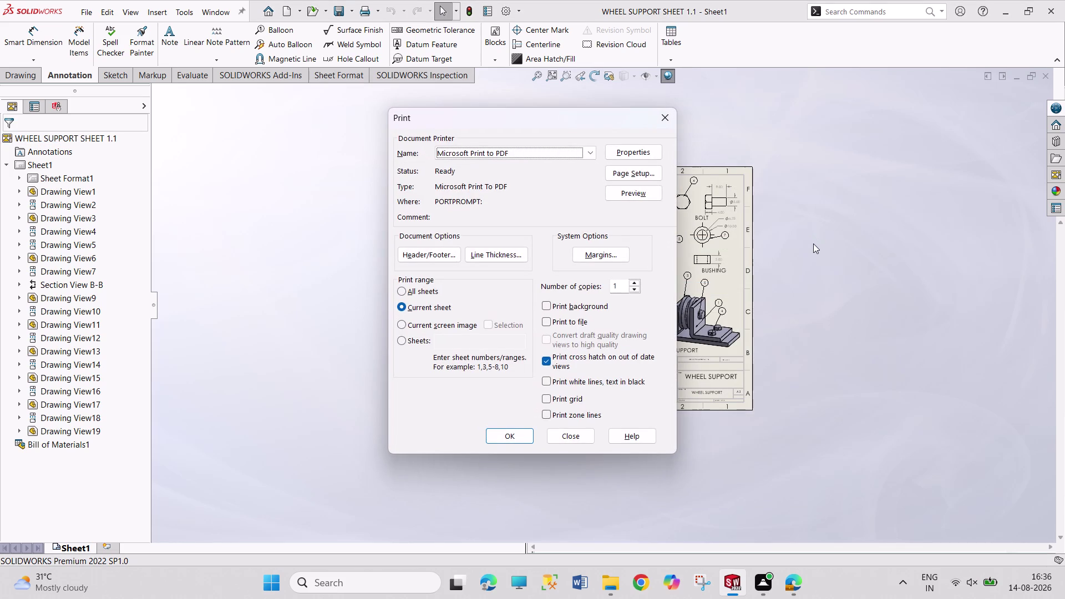
Set the PDF printer's paper size to A3 in Page Setup.
click(656, 175)
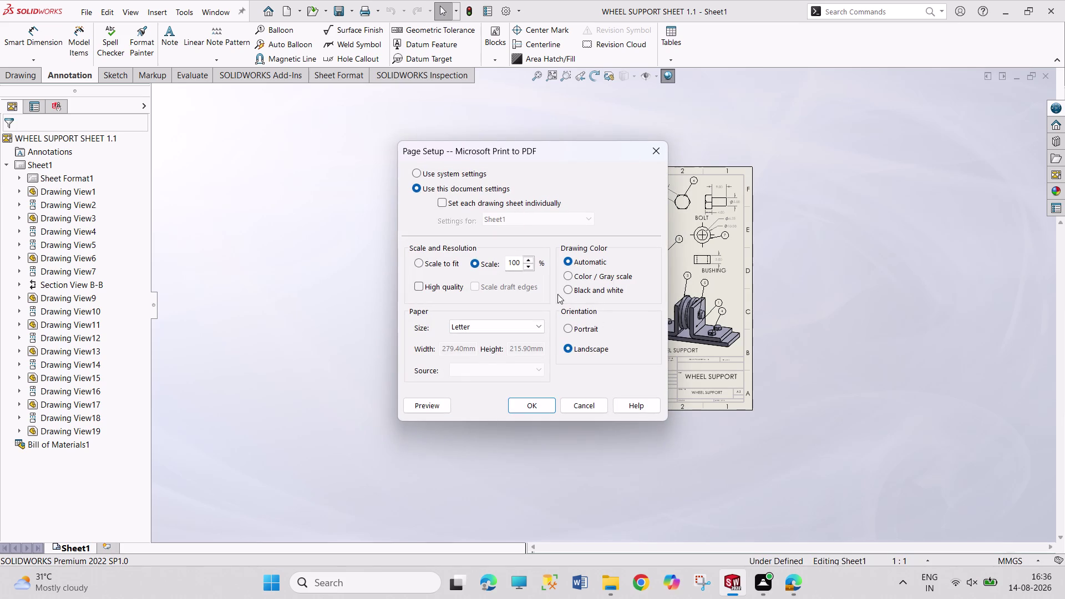
click(533, 323)
scroll(up, 3)
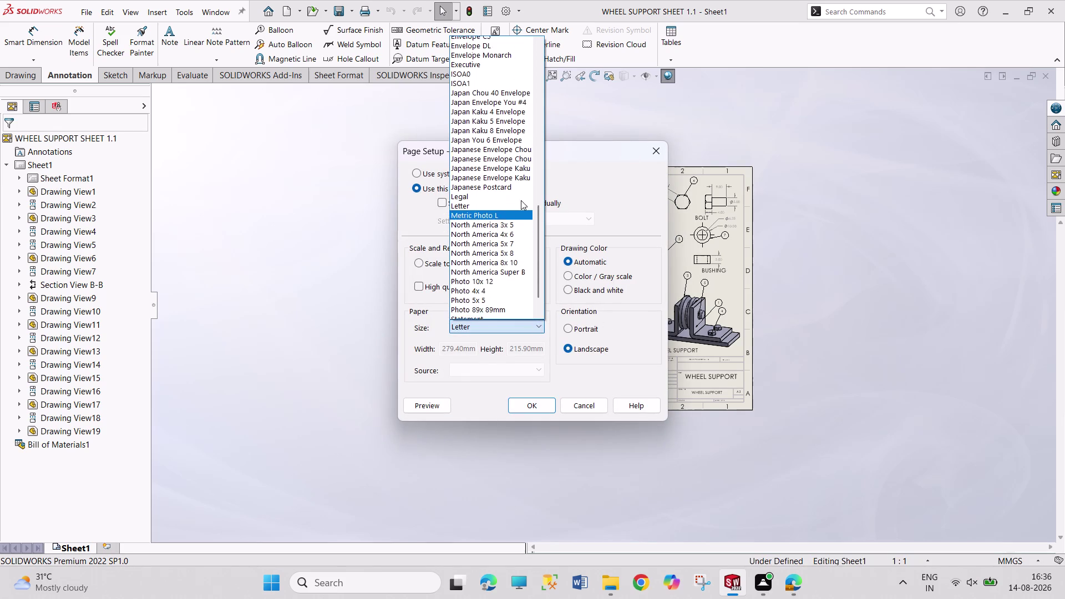
scroll(up, 3)
scroll(up, 3)
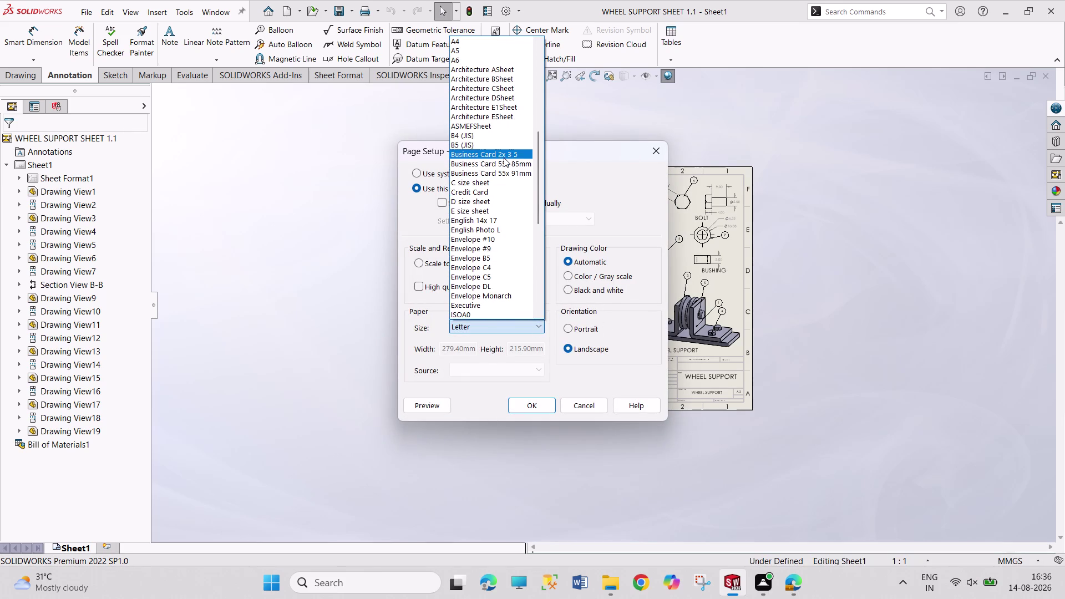
scroll(up, 3)
click(495, 87)
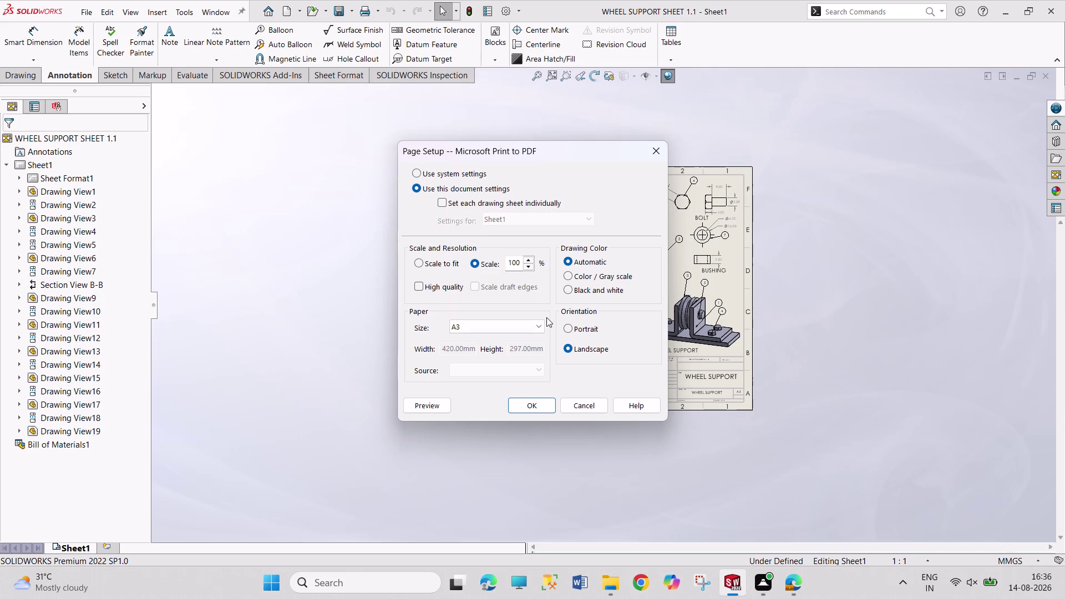
click(533, 403)
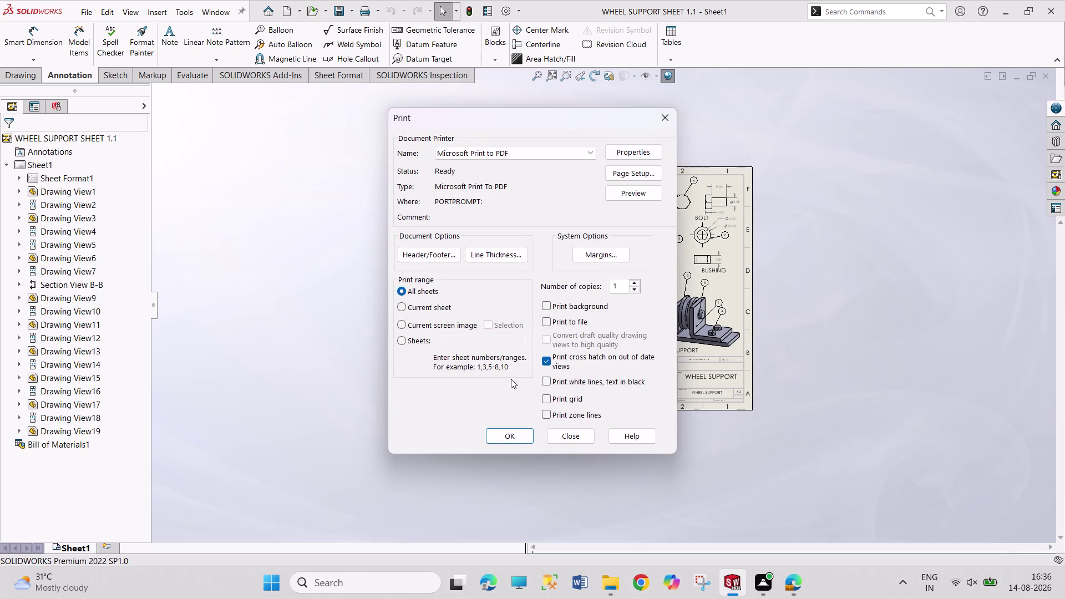
Print the drawing to a PDF named WHEEL SUPPORT PDF 1.1.
click(530, 439)
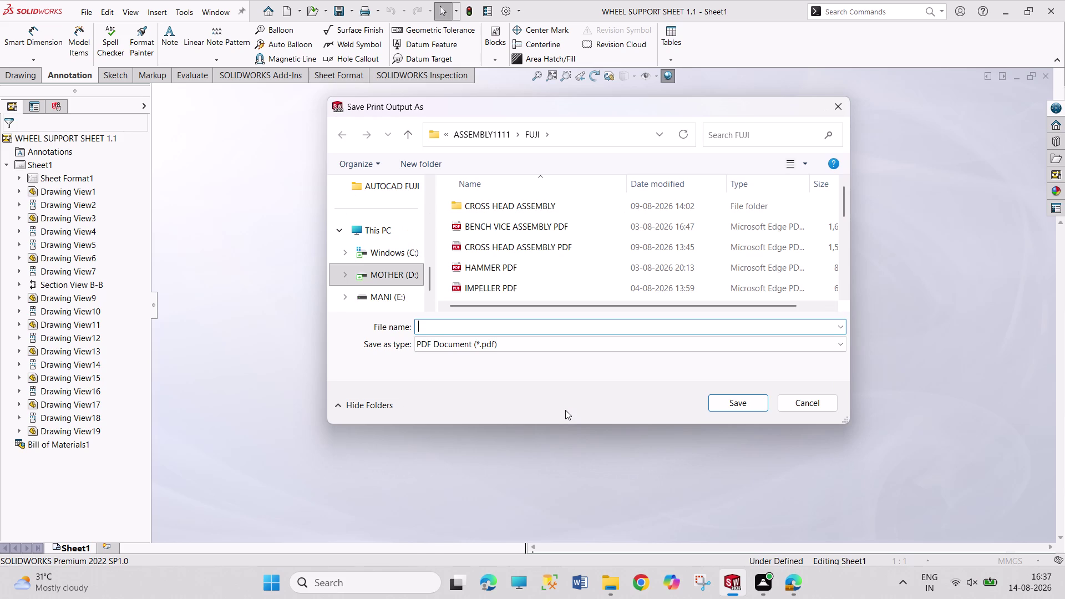
text(WHEEL SU)
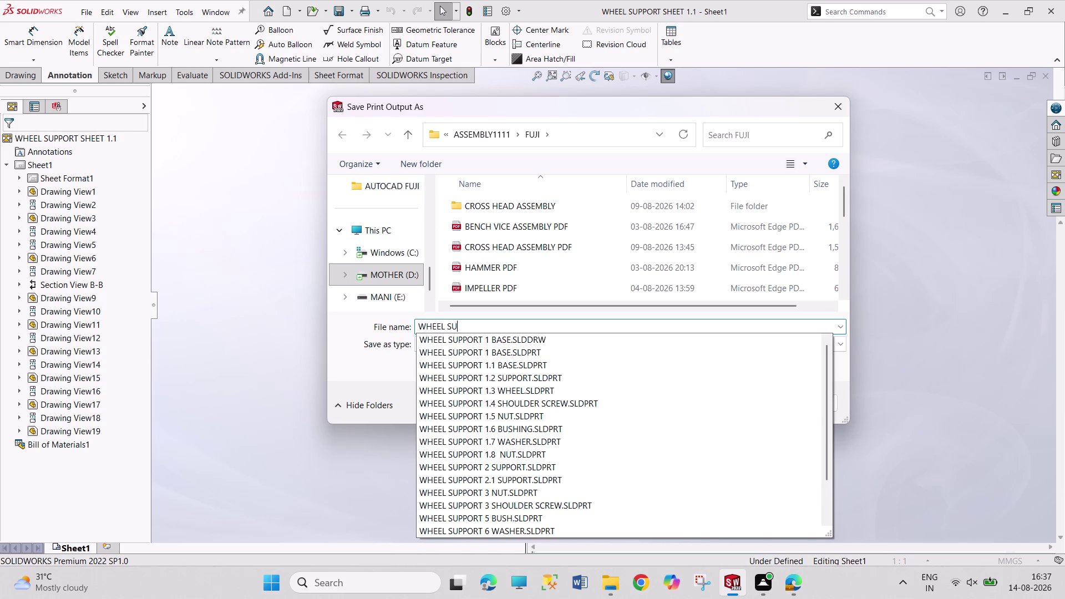
text(PPORT)
key(space)
text(PDF)
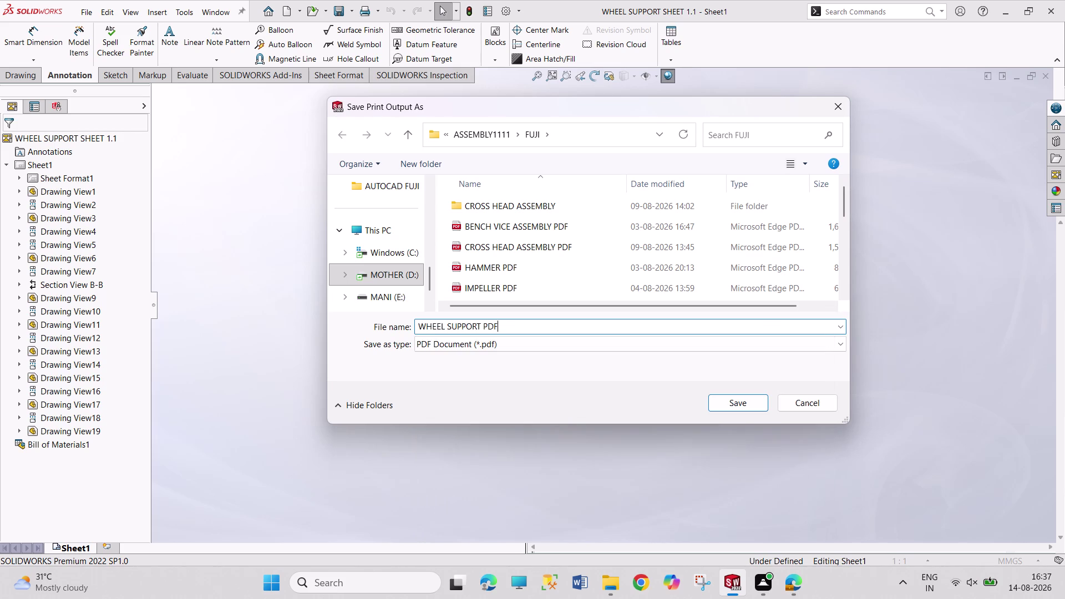
key(space)
text(1.1)
key(Return)
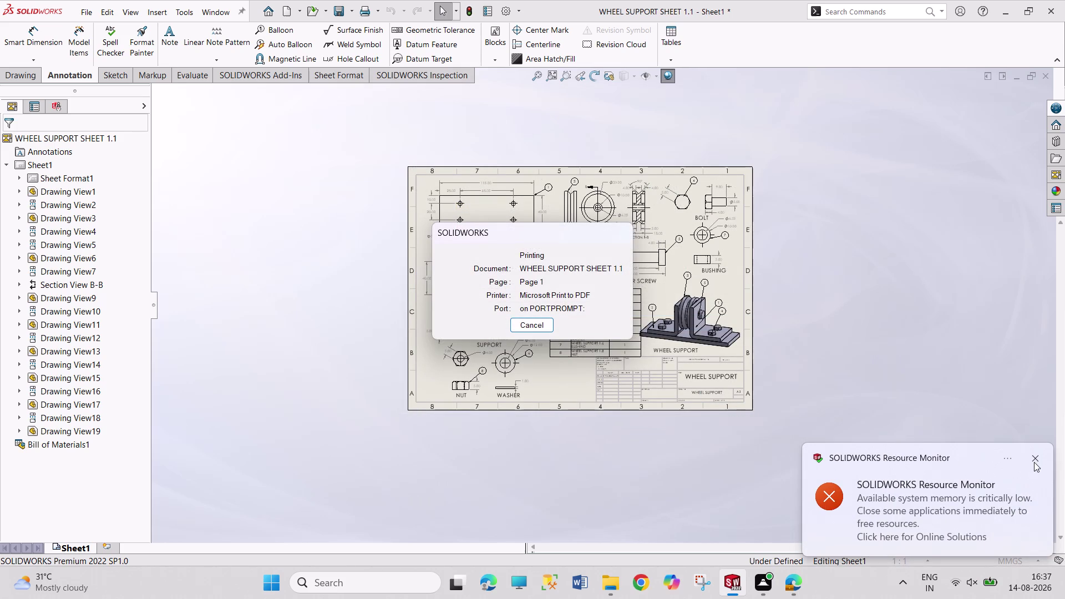
Dismiss the low memory notification and drag across the sheet.
click(1035, 461)
drag(790, 243, 849, 318)
click(1034, 473)
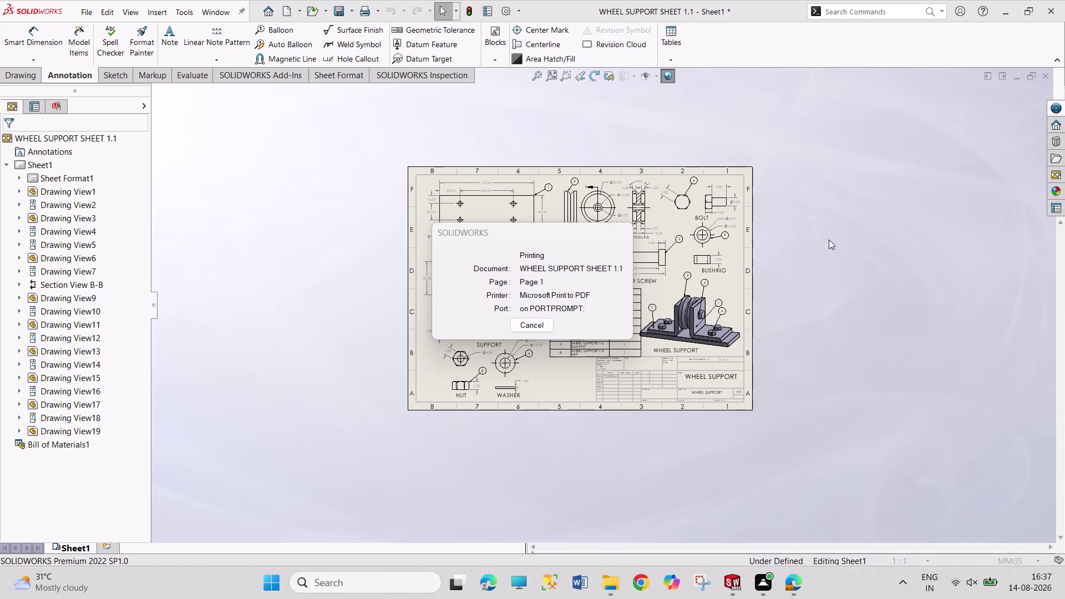
drag(829, 240, 928, 298)
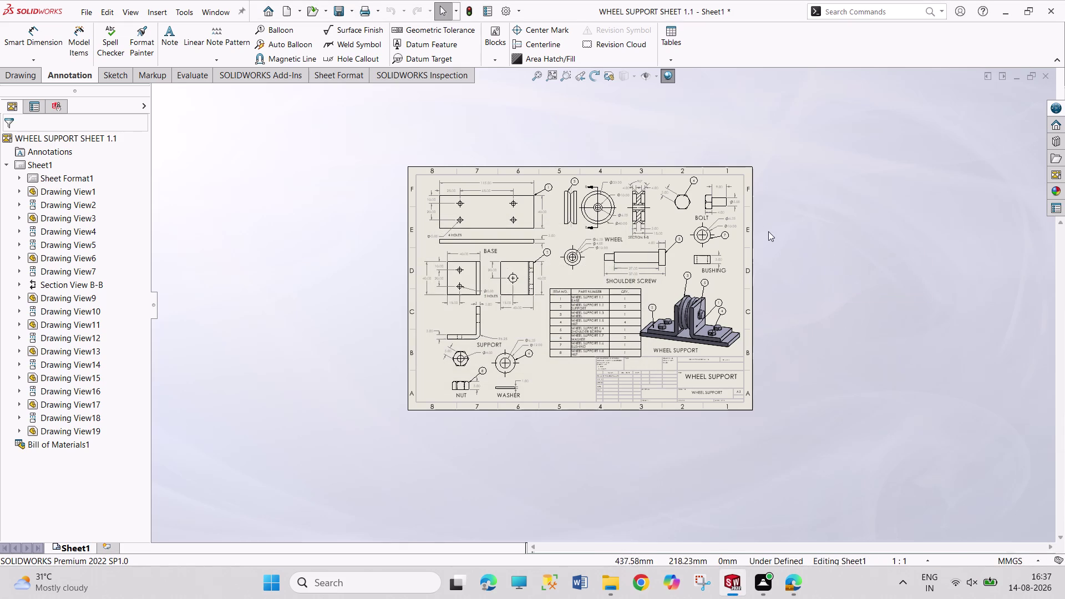
drag(775, 226, 883, 286)
drag(794, 213, 915, 331)
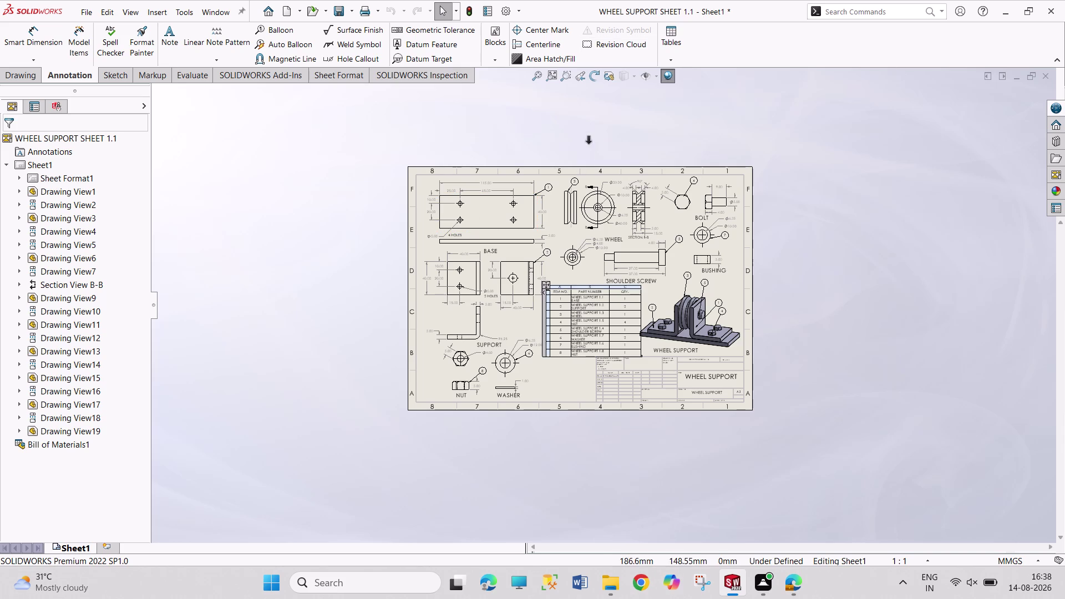
Zoom in on the drawing sheet and bring up Sheet1's context menu in the FeatureManager tree.
scroll(up, 3)
scroll(down, 3)
scroll(down, 3)
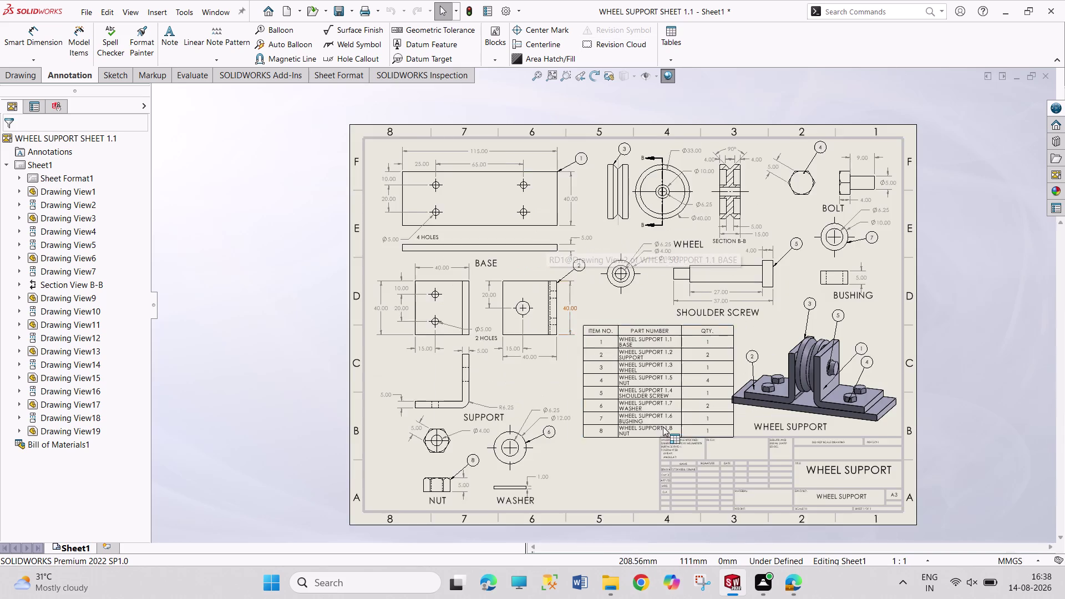
scroll(down, 3)
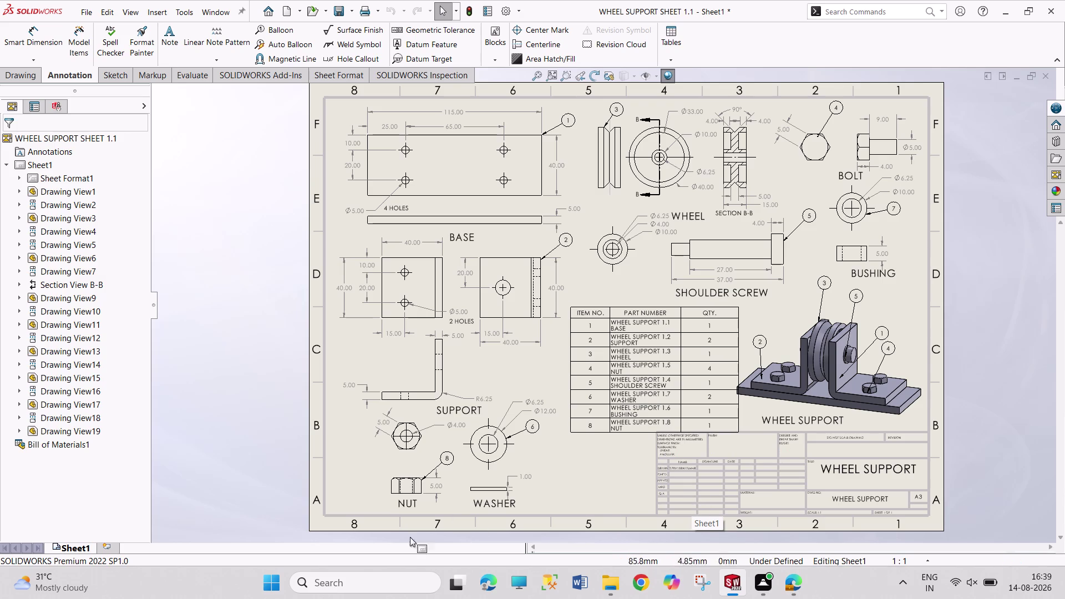
right_click(16, 161)
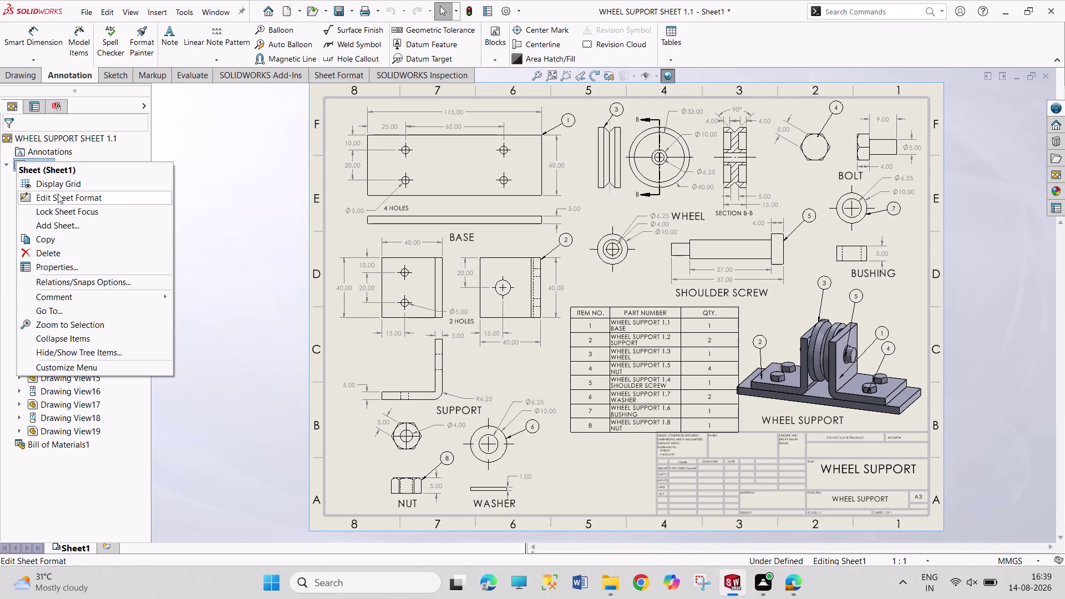
In Edit Sheet Format, append ' SHEET' to the WHEEL SUPPORT title note, then return to Edit Sheet.
click(60, 201)
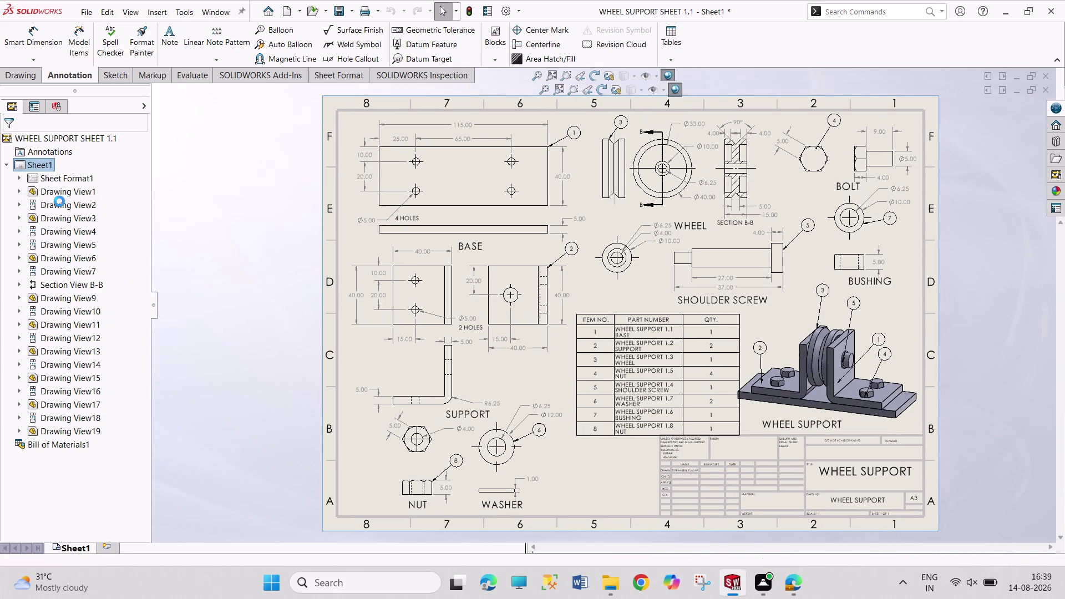
click(873, 501)
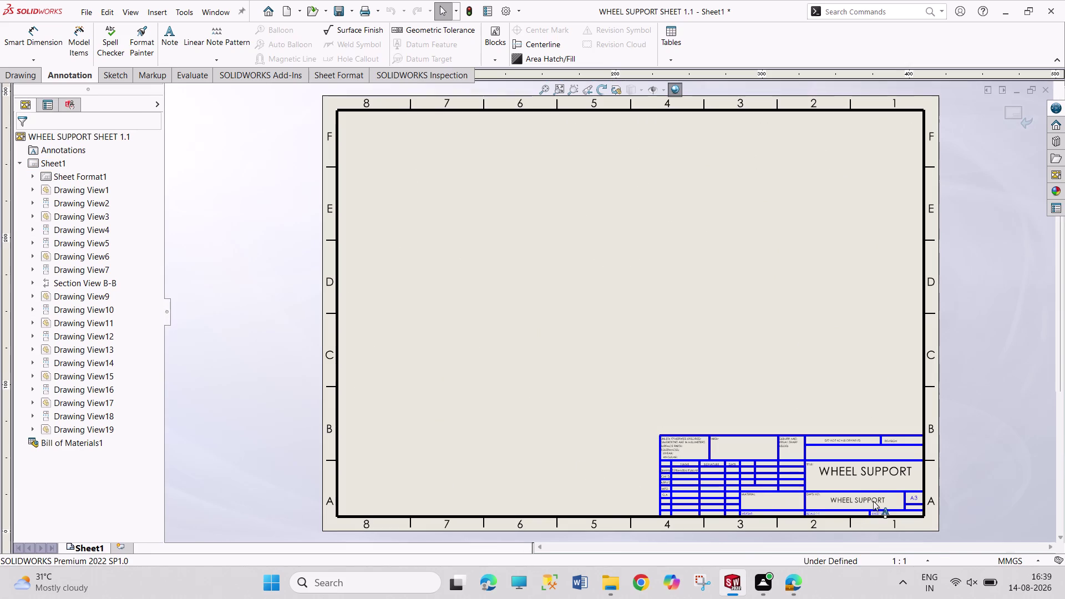
click(873, 501)
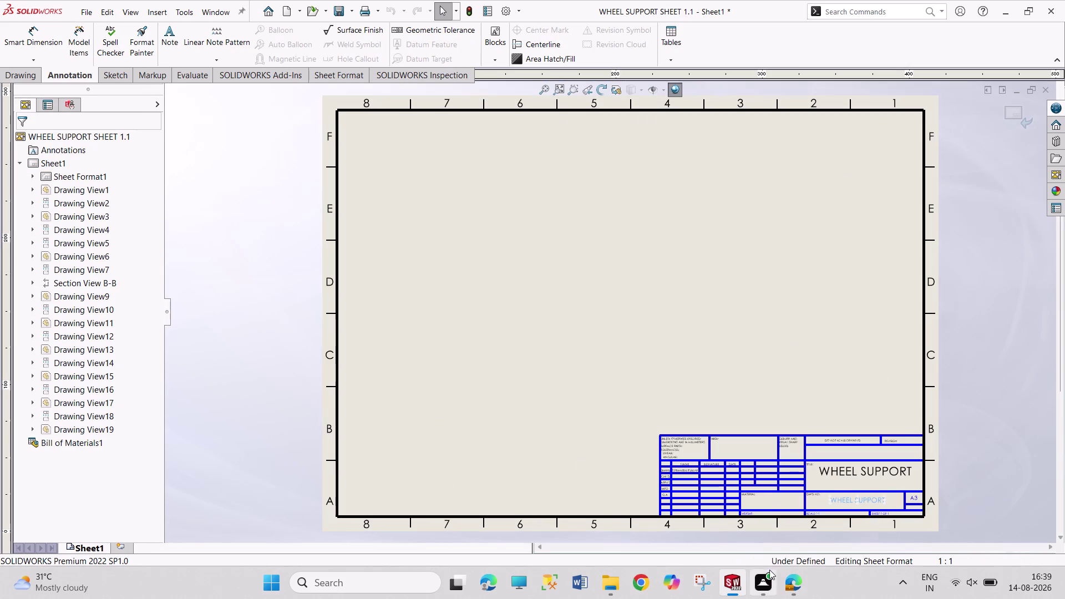
click(877, 502)
key(Right)
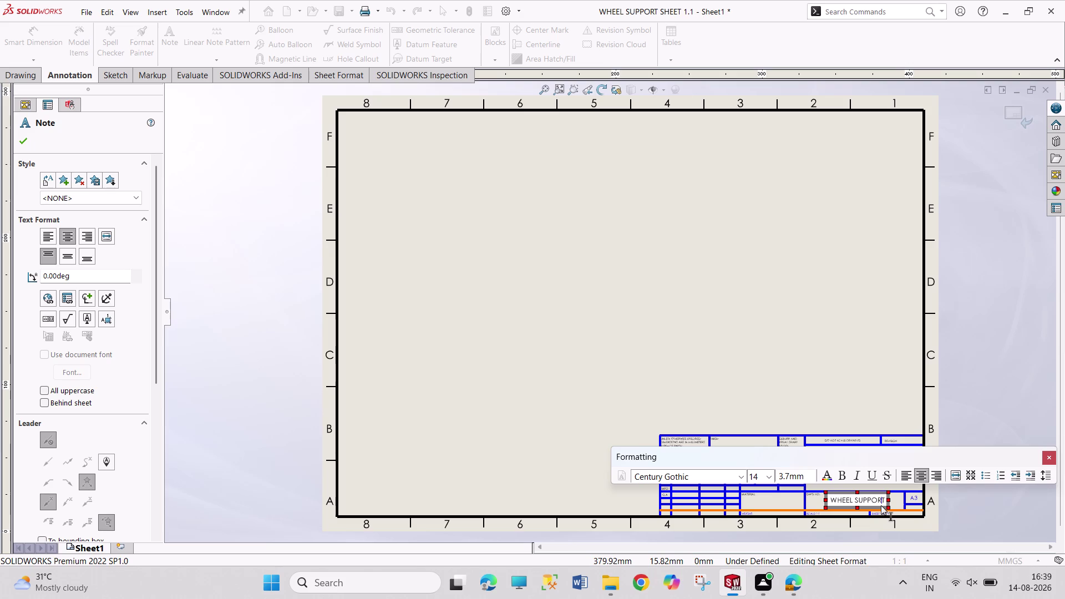
key(Right)
key(space)
text(SHEET)
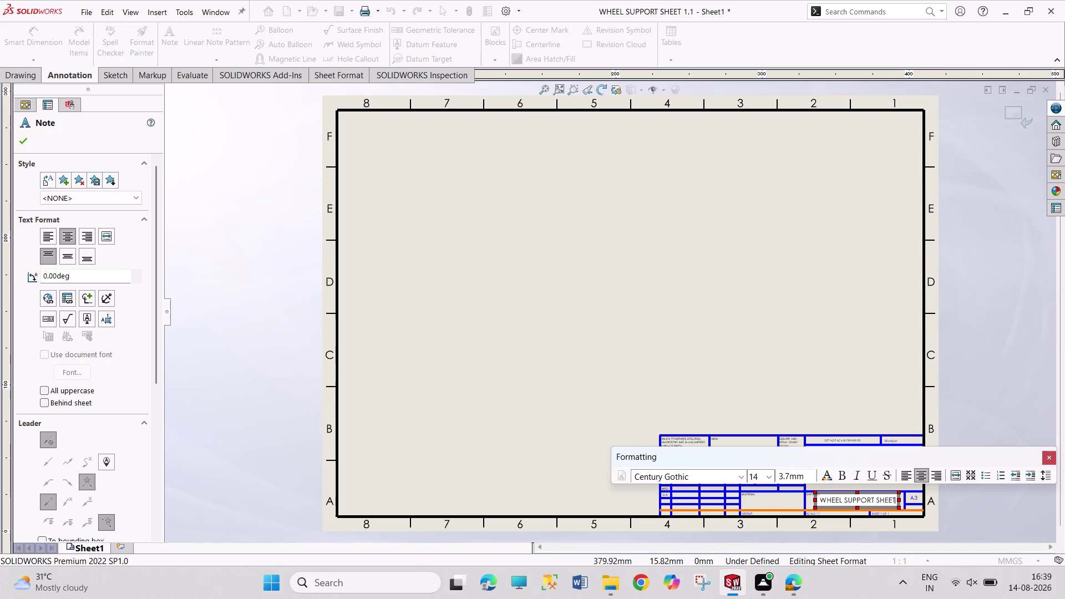
click(22, 142)
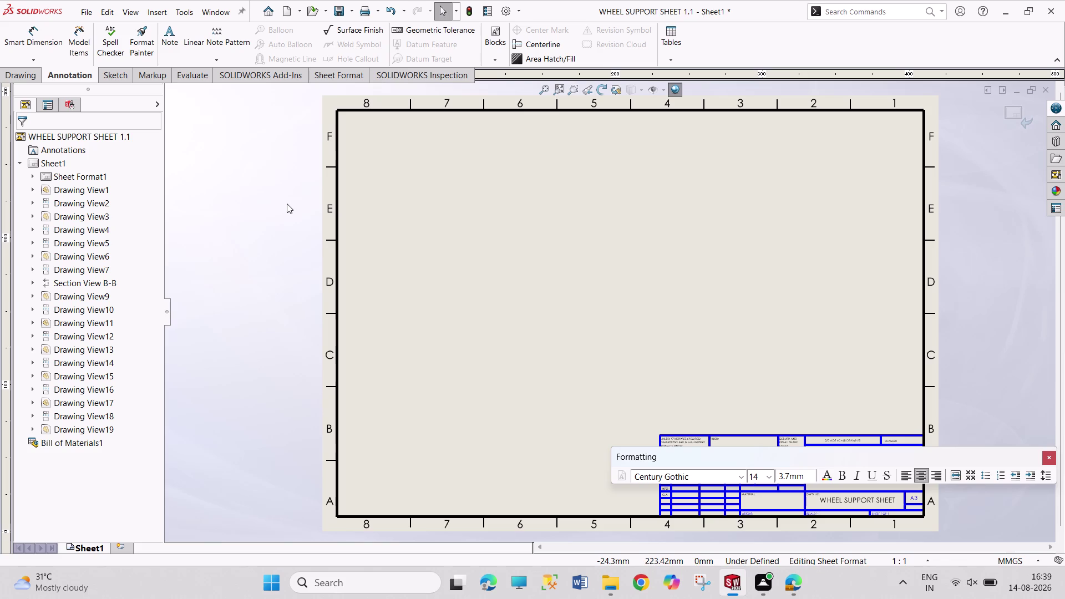
right_click(51, 160)
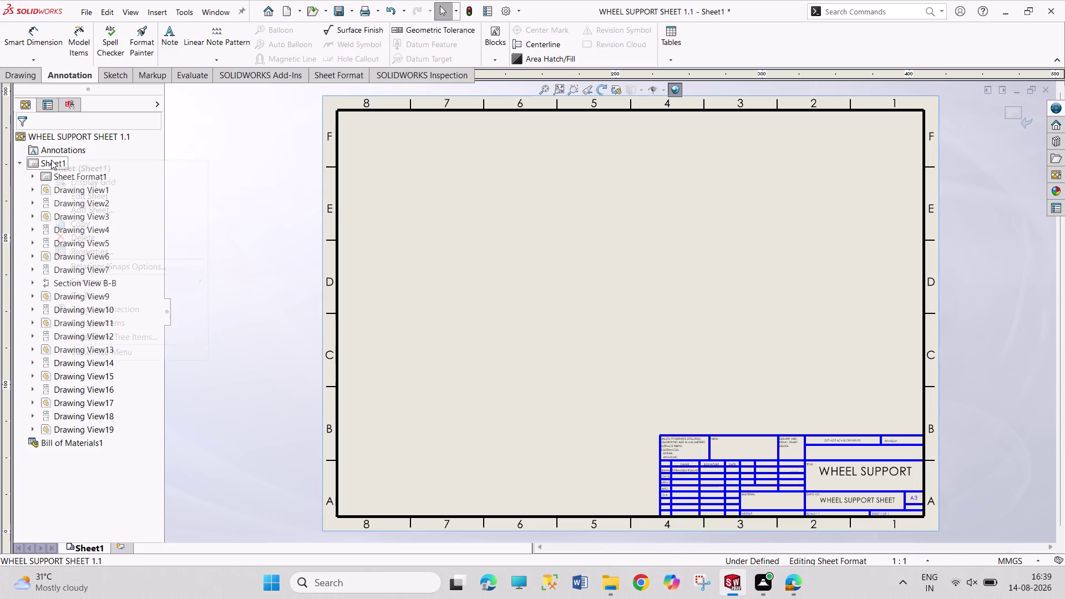
click(120, 195)
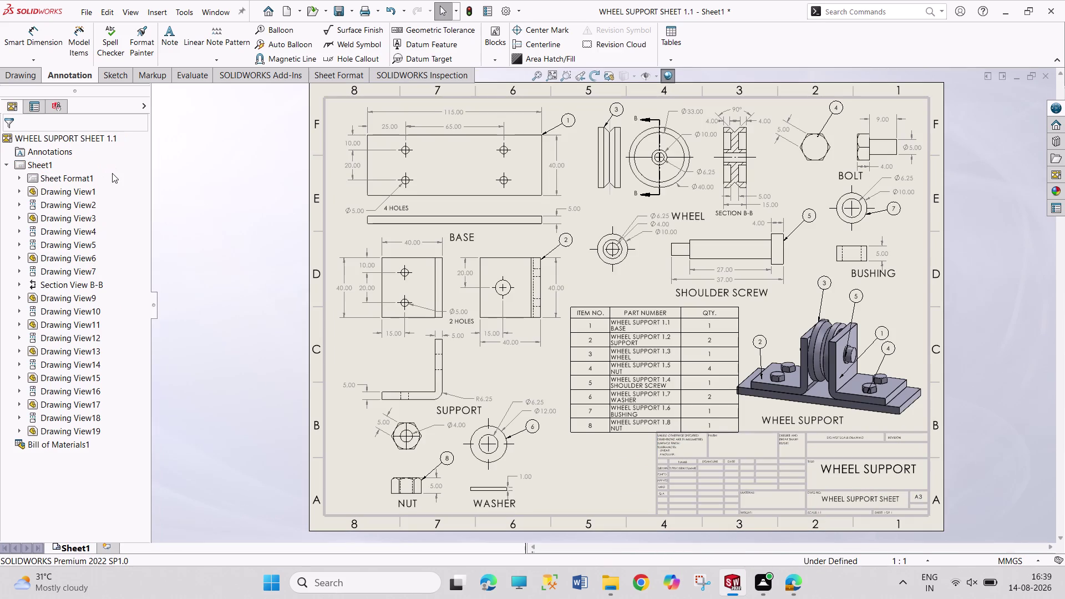
Save the drawing and confirm the A3 page setup for the PDF printer.
key(ctrl+s)
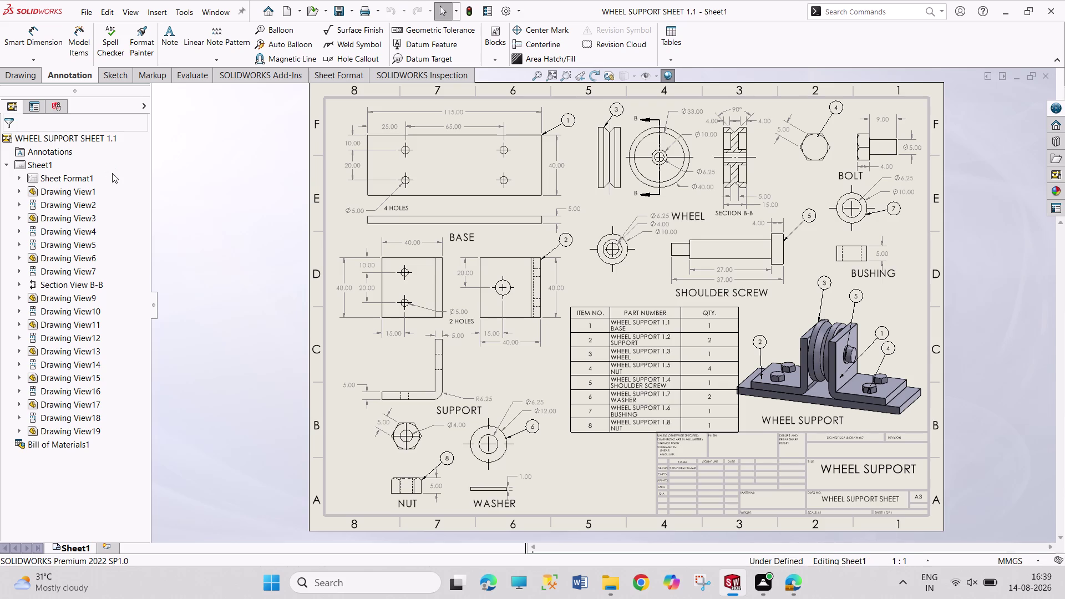
key(ctrl+p)
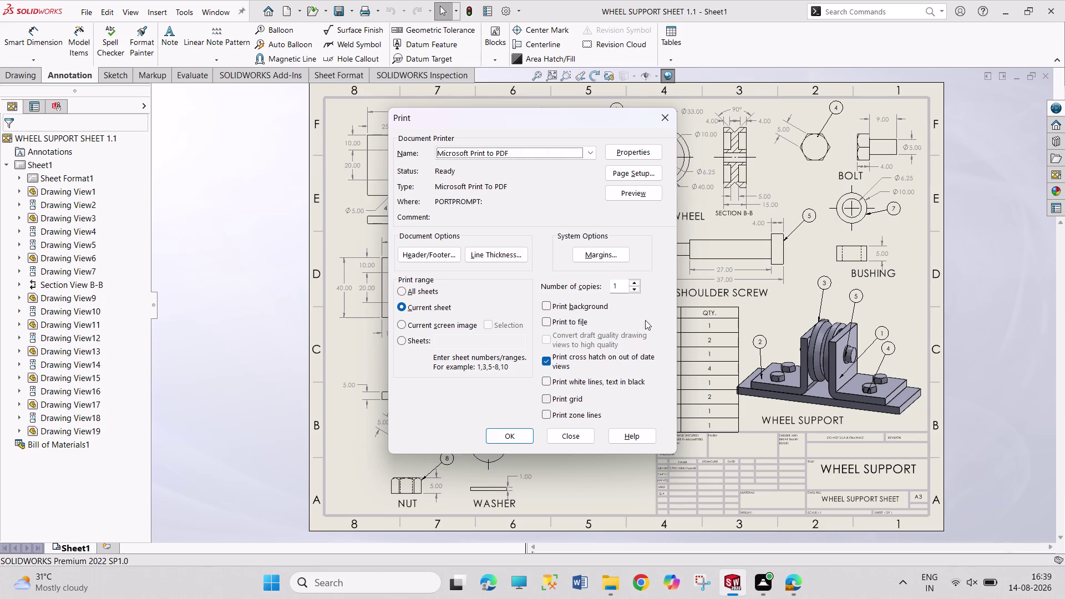
click(651, 177)
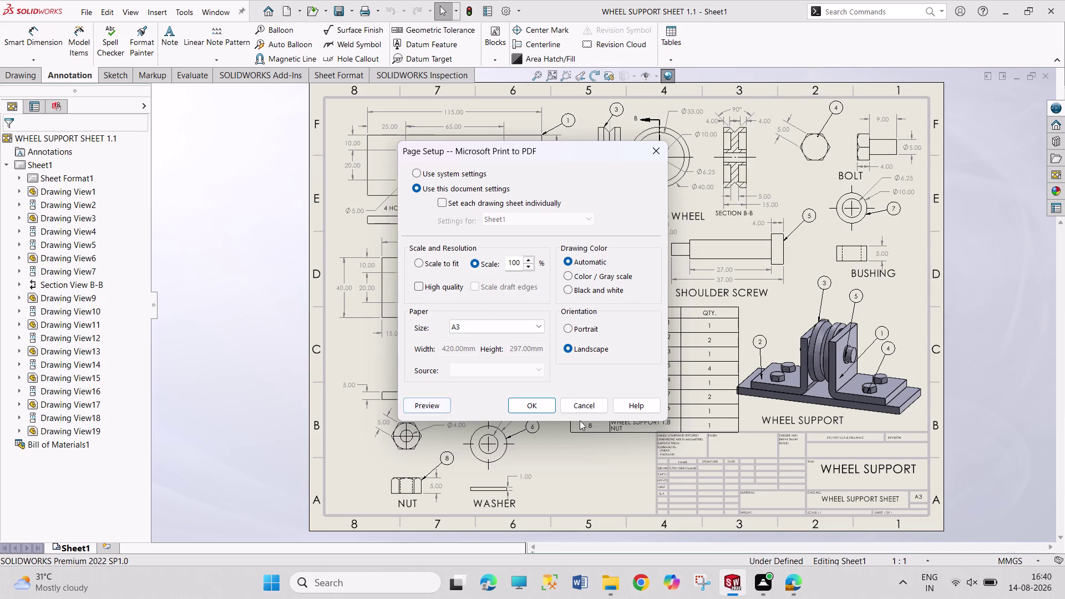
click(546, 407)
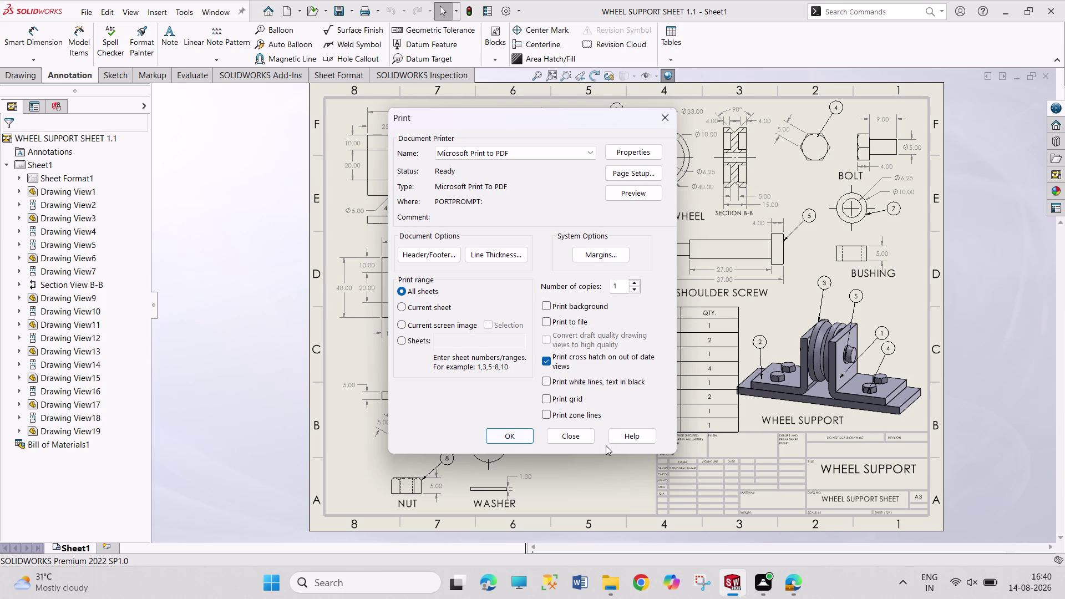
click(591, 436)
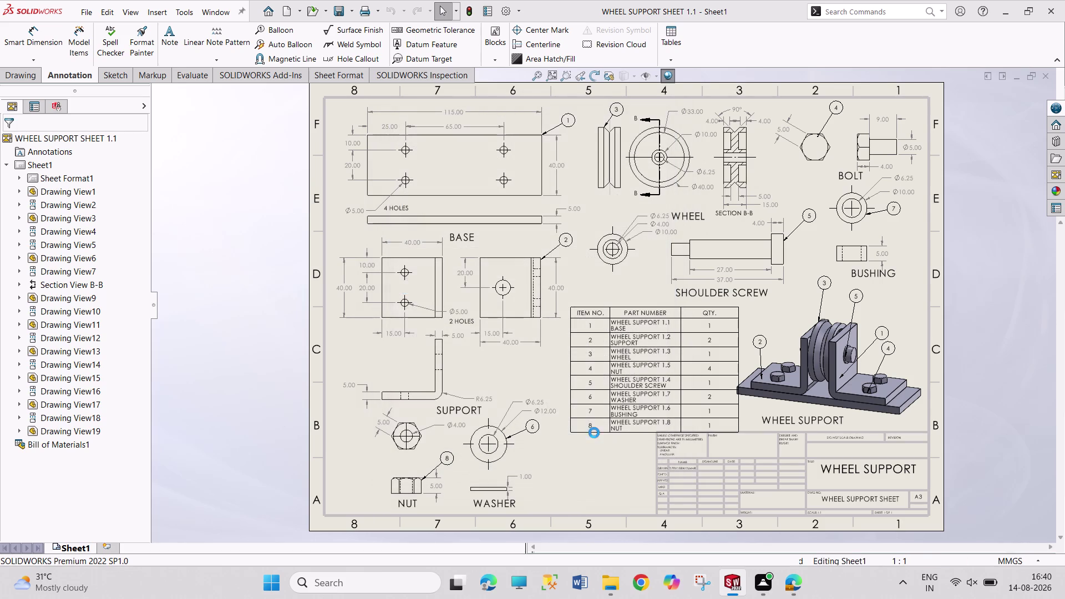
Print the sheet to PDF, replacing the existing WHEEL SUPPORT PDF 1.1 file.
key(ctrl+p)
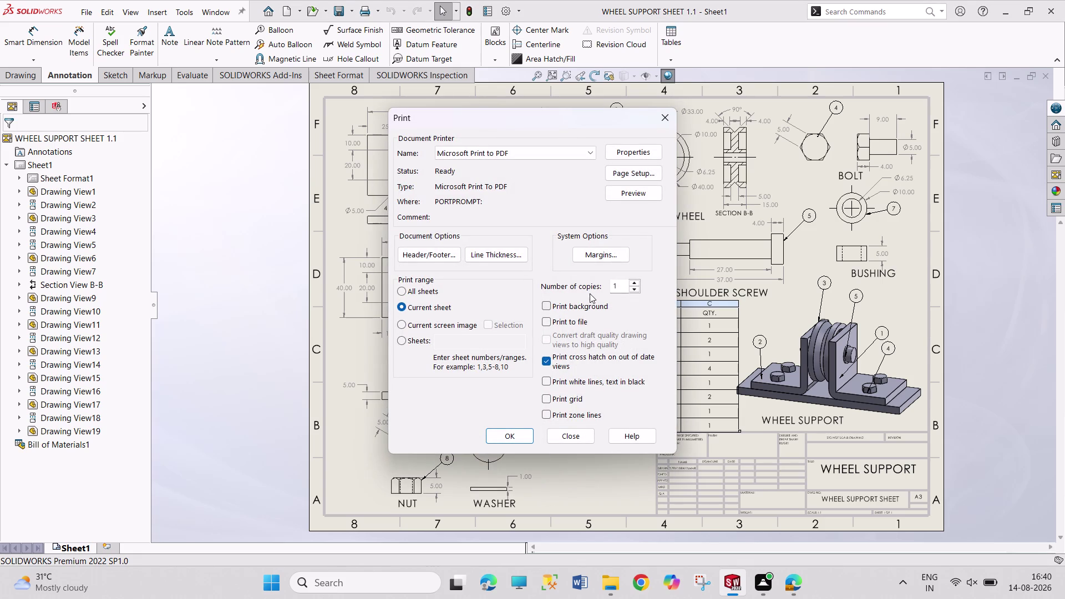
click(522, 433)
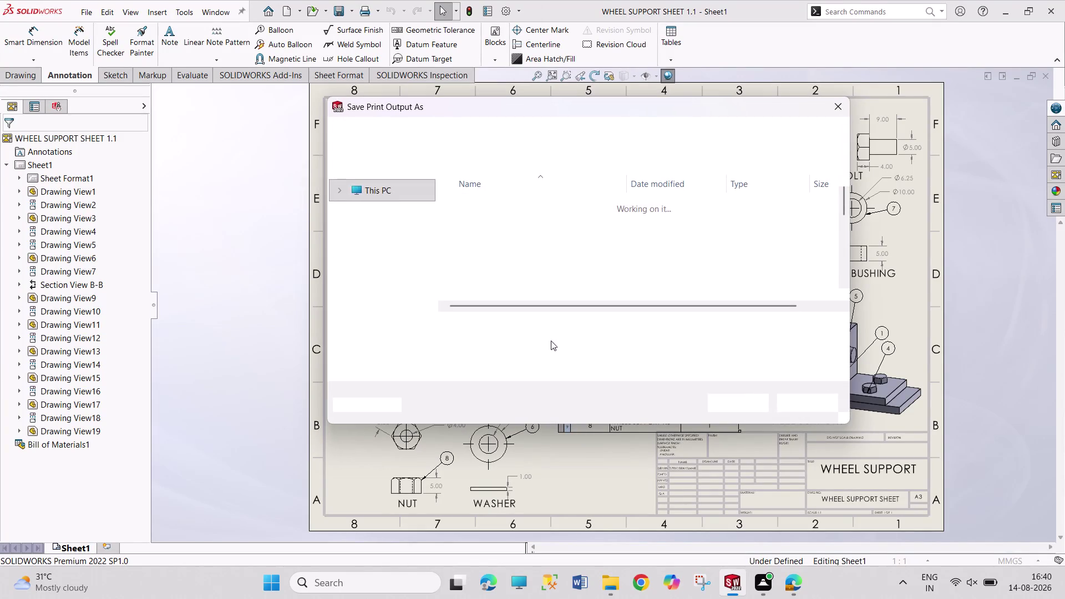
scroll(down, 3)
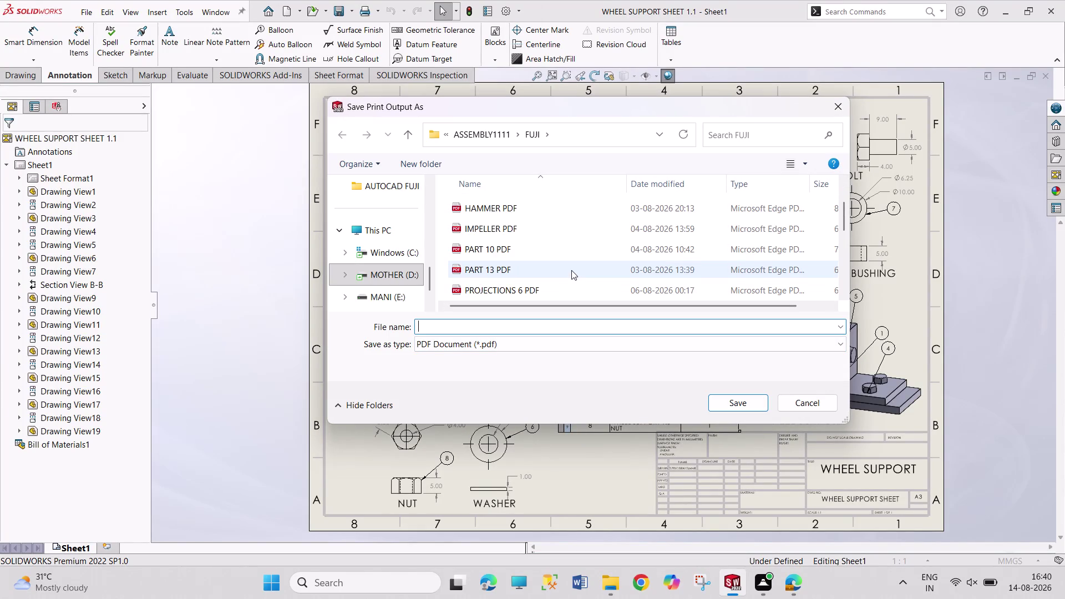
scroll(down, 3)
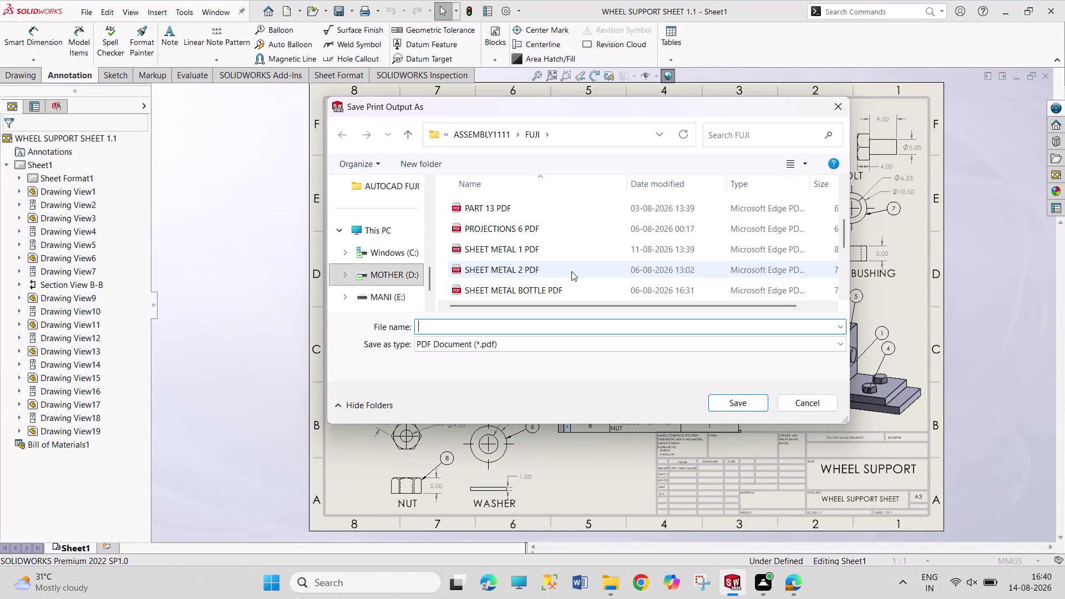
scroll(down, 3)
scroll(down, 3)
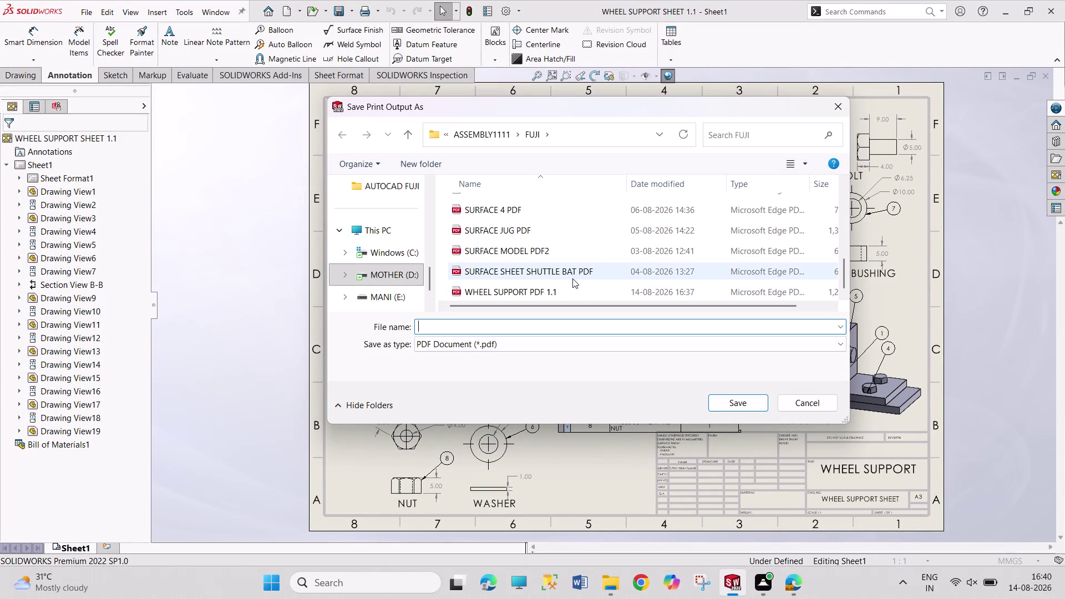
scroll(down, 3)
click(576, 295)
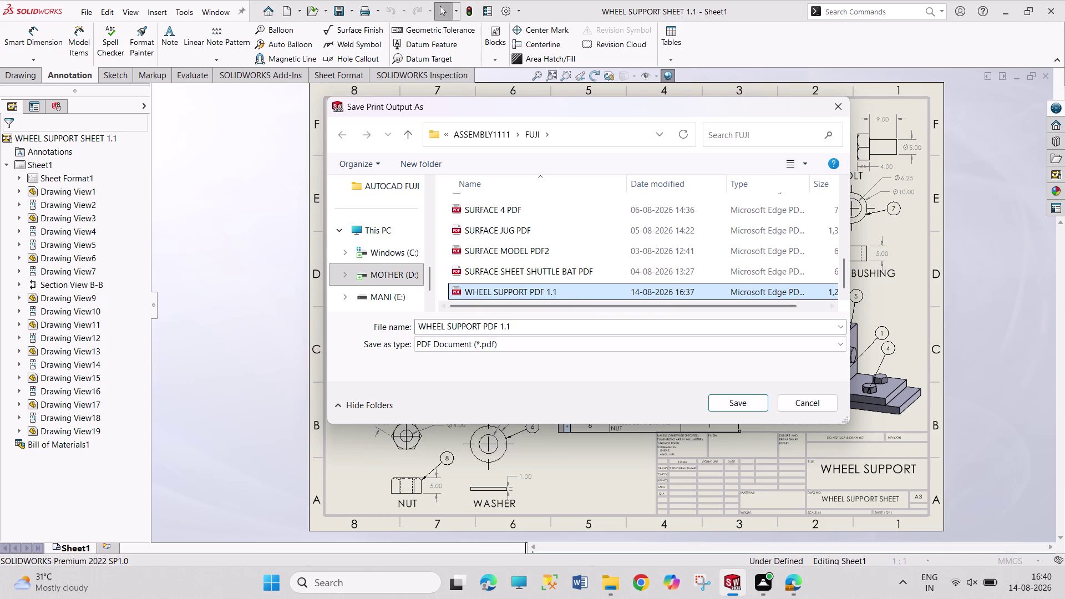
click(718, 397)
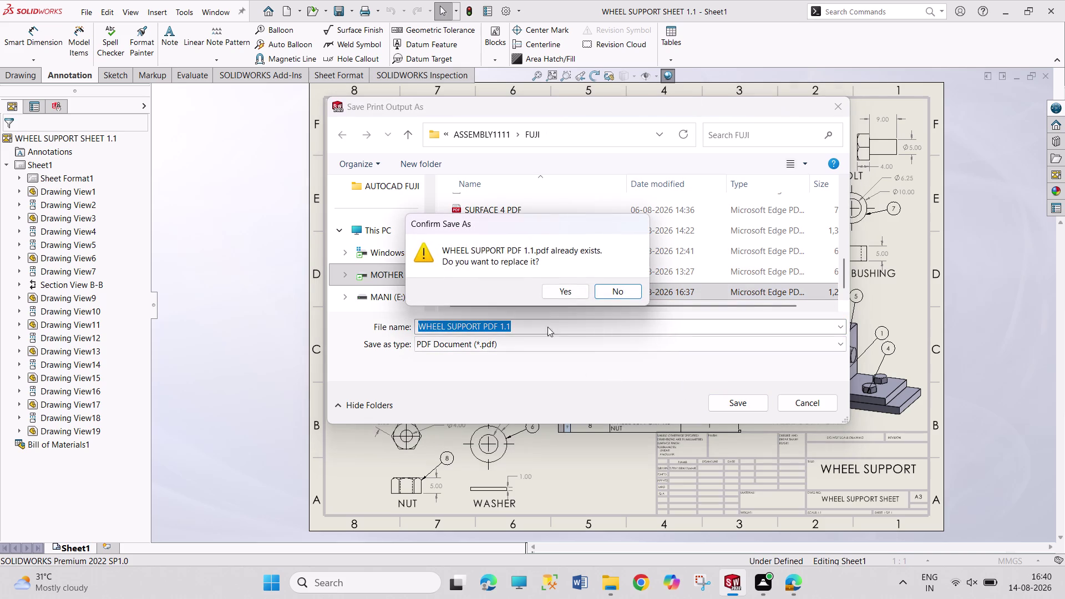
click(570, 294)
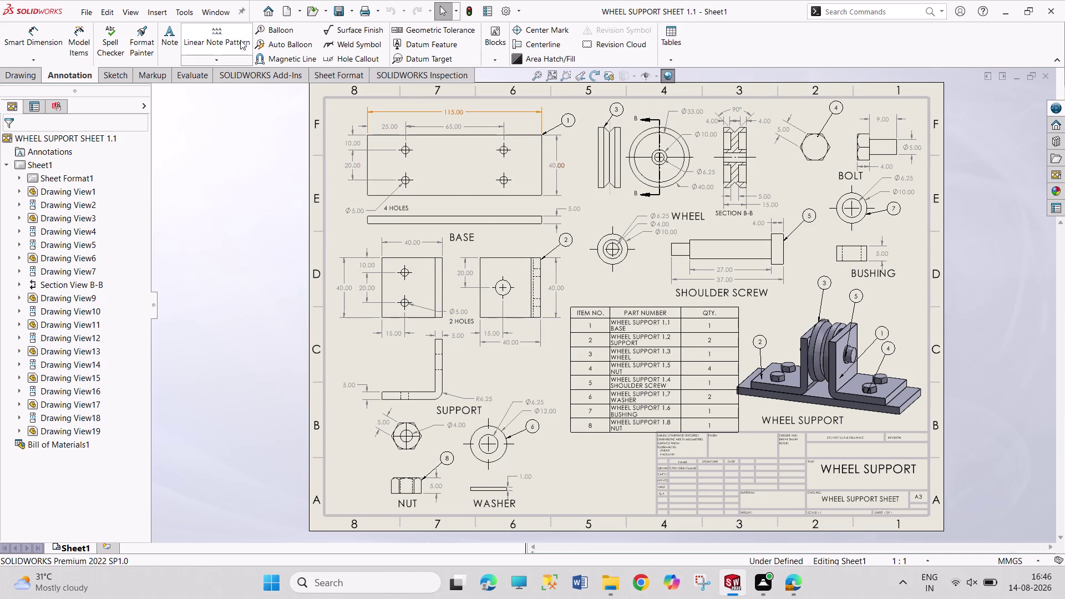
drag(180, 120, 185, 137)
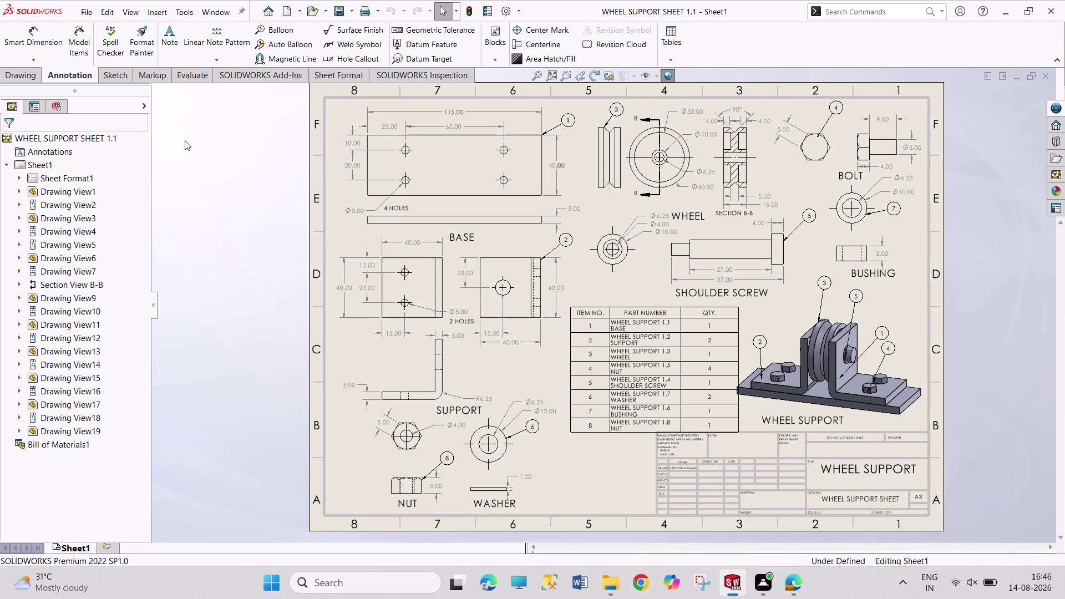
drag(185, 136, 246, 218)
drag(185, 117, 271, 289)
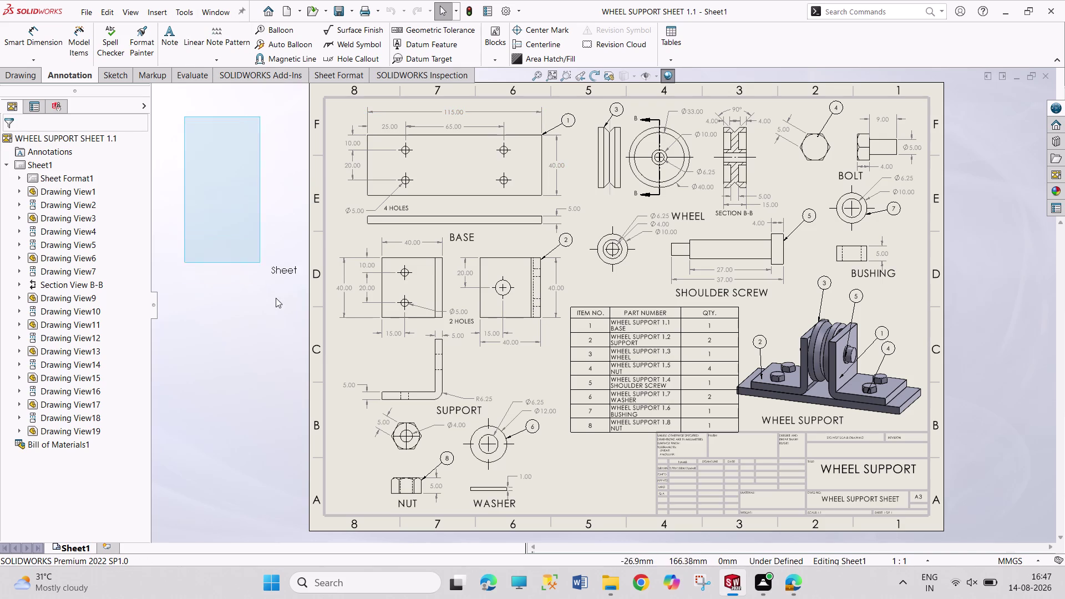
drag(271, 289, 291, 378)
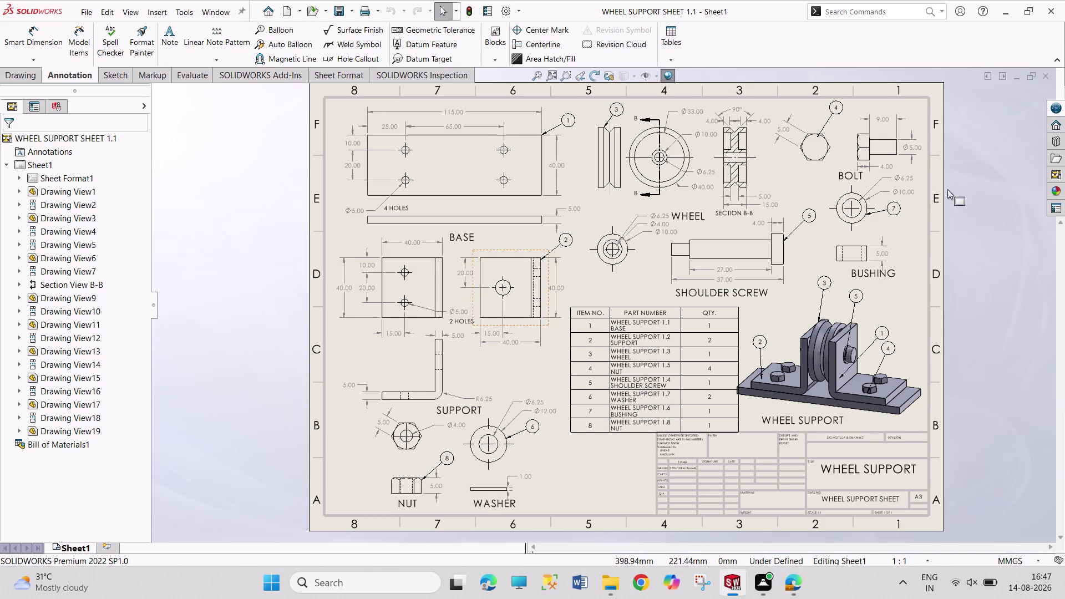
drag(954, 81, 1004, 353)
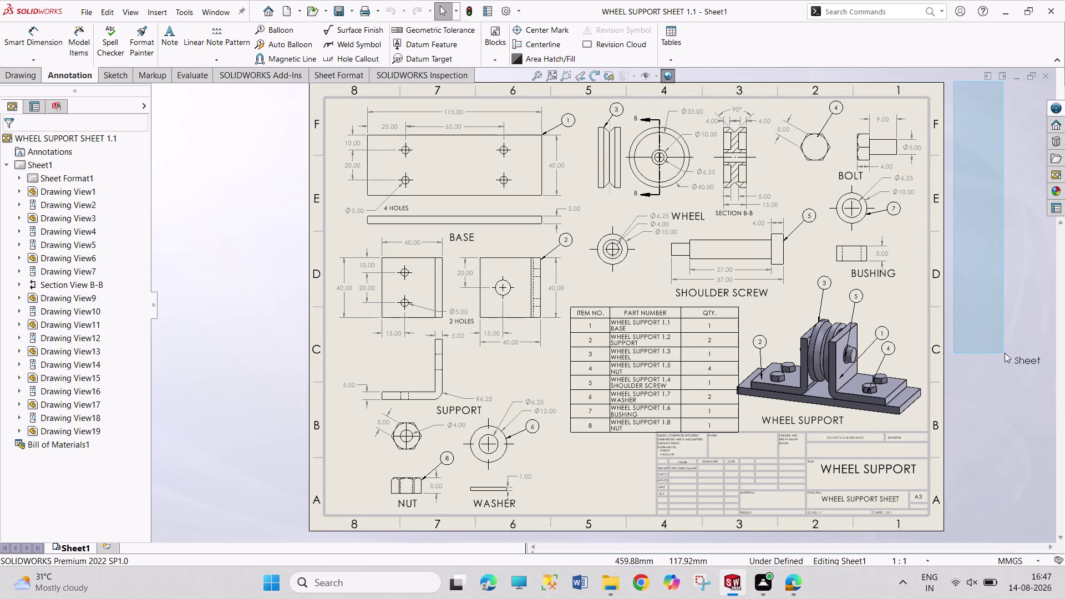
drag(1003, 353, 1005, 353)
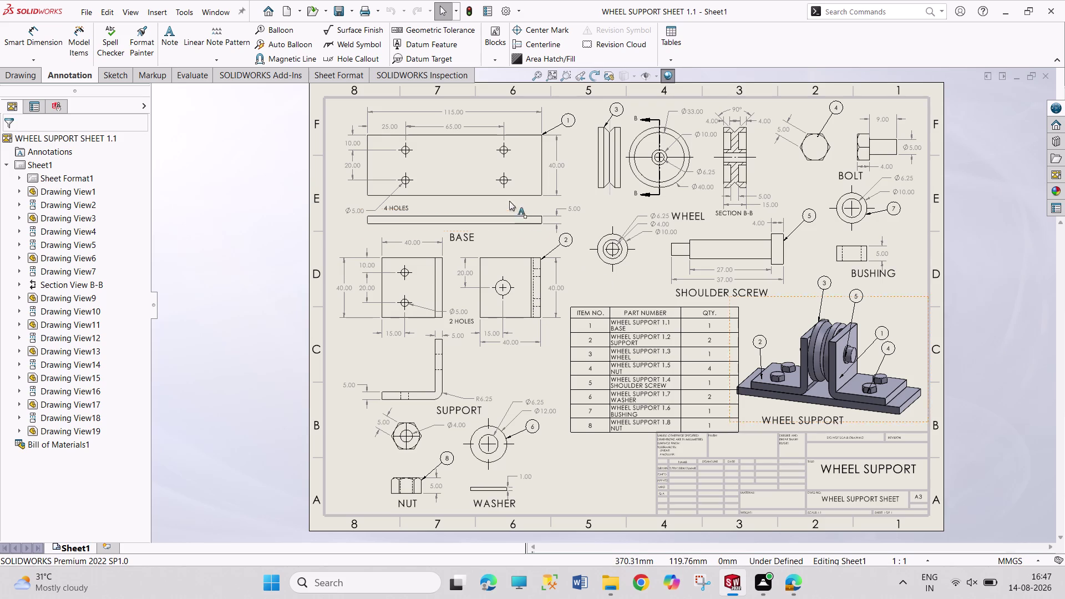
drag(186, 113, 268, 337)
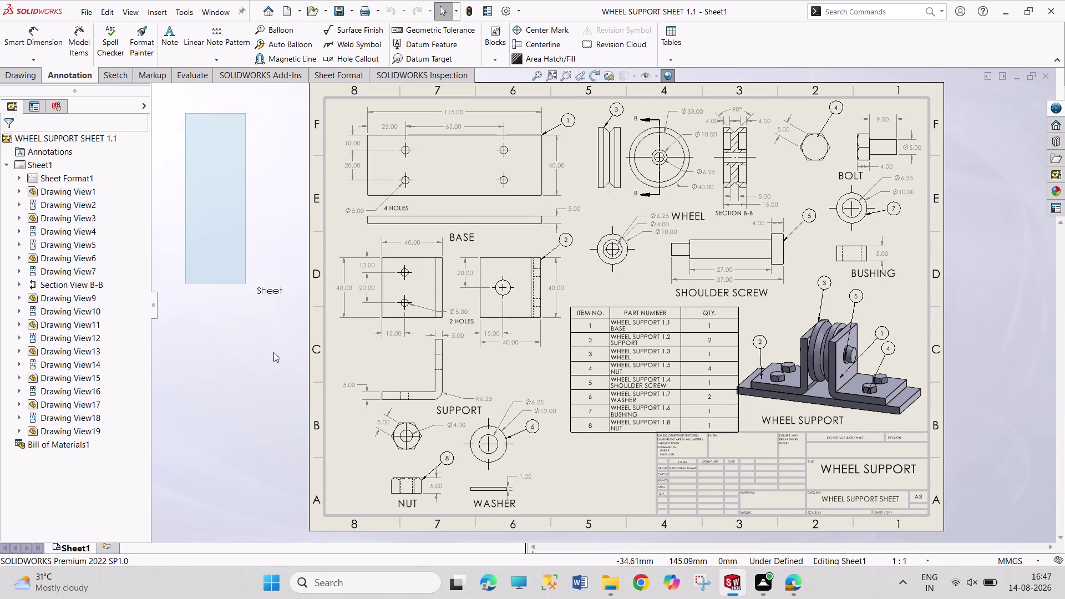
drag(268, 337, 288, 393)
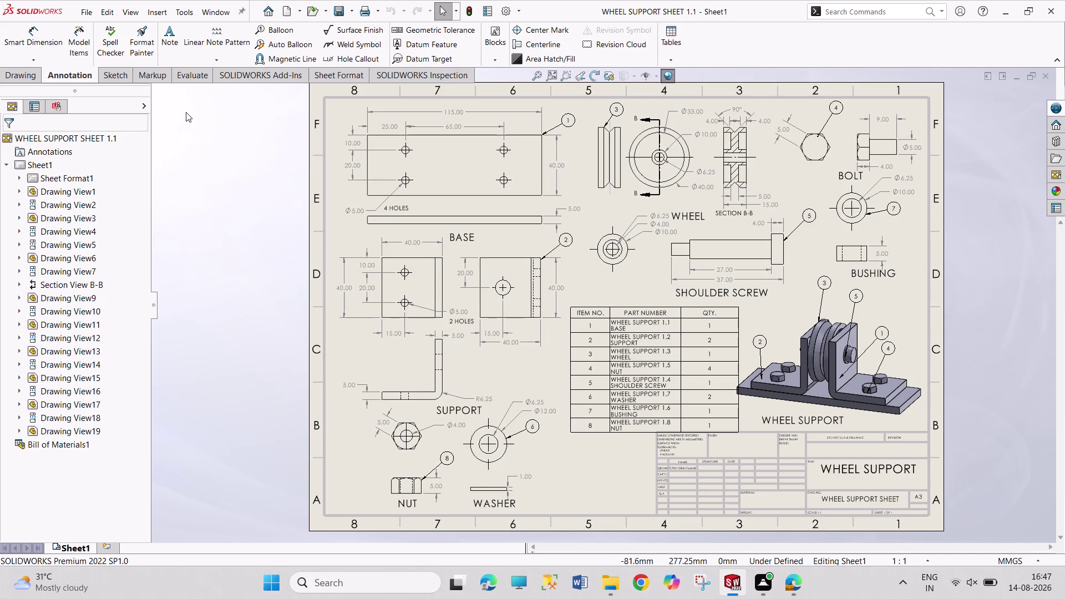
drag(178, 96, 301, 367)
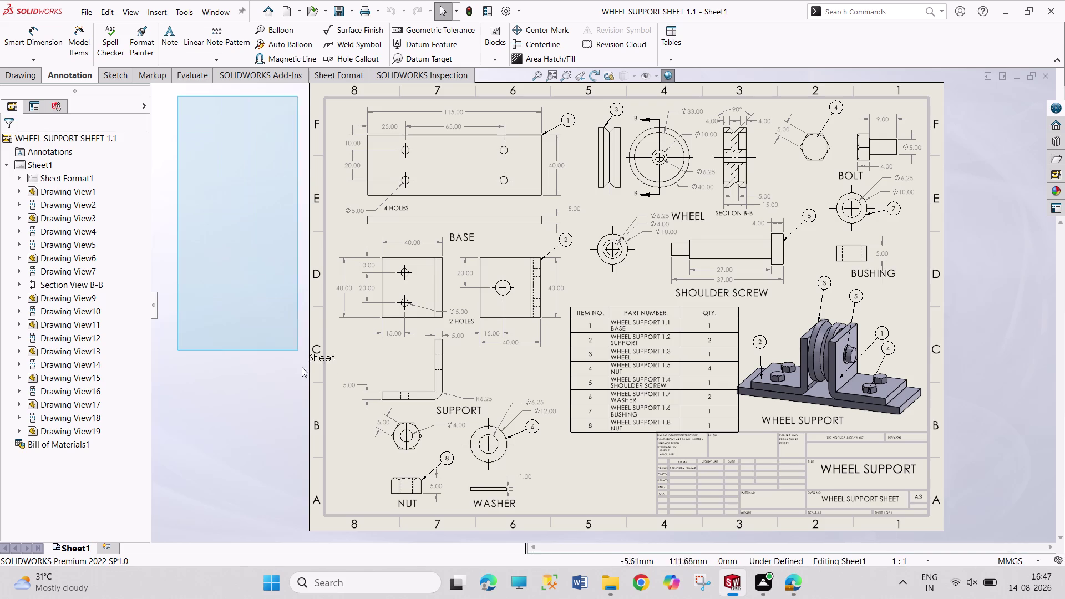
drag(302, 367, 298, 518)
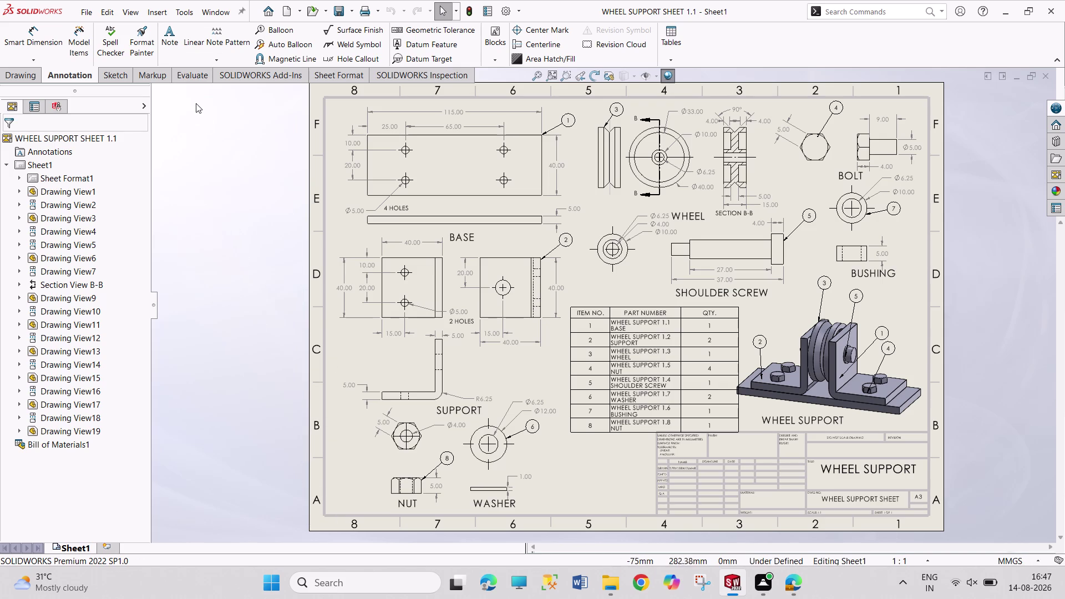
drag(195, 104, 295, 417)
key(s)
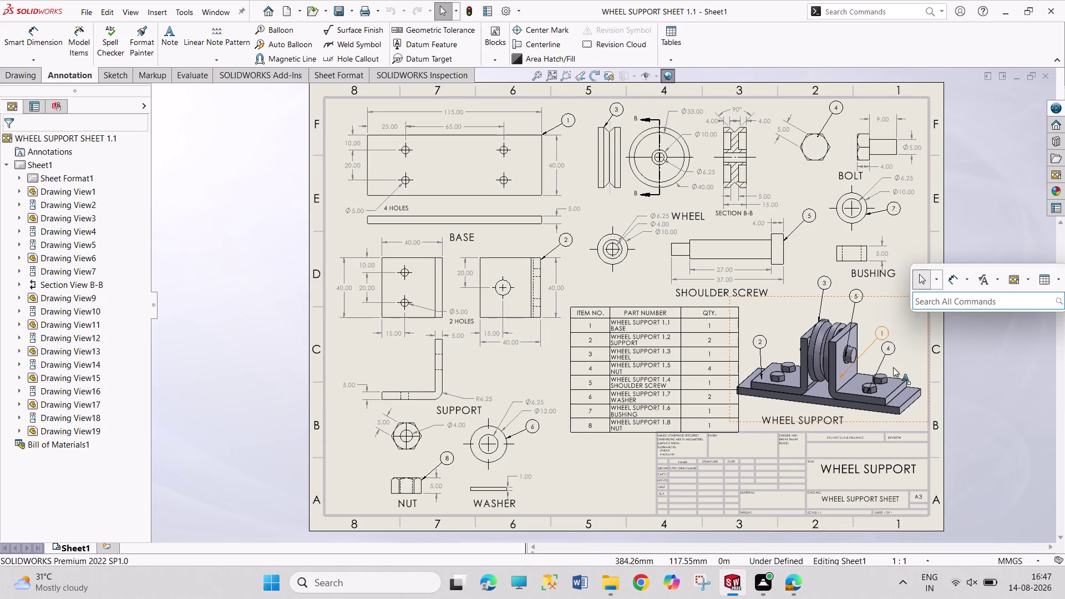
key(ctrl+s)
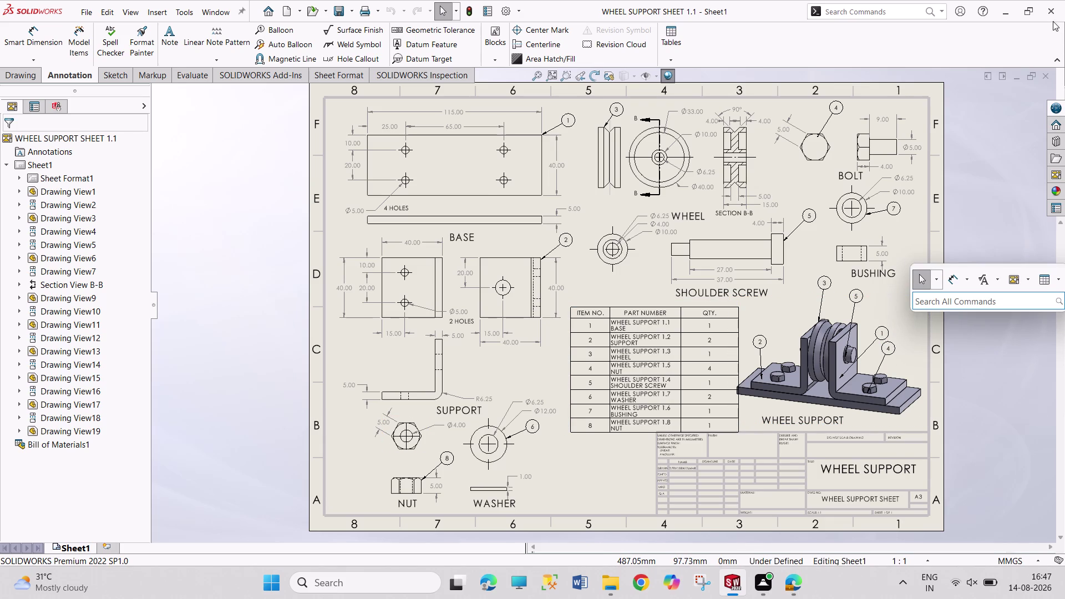
click(1047, 12)
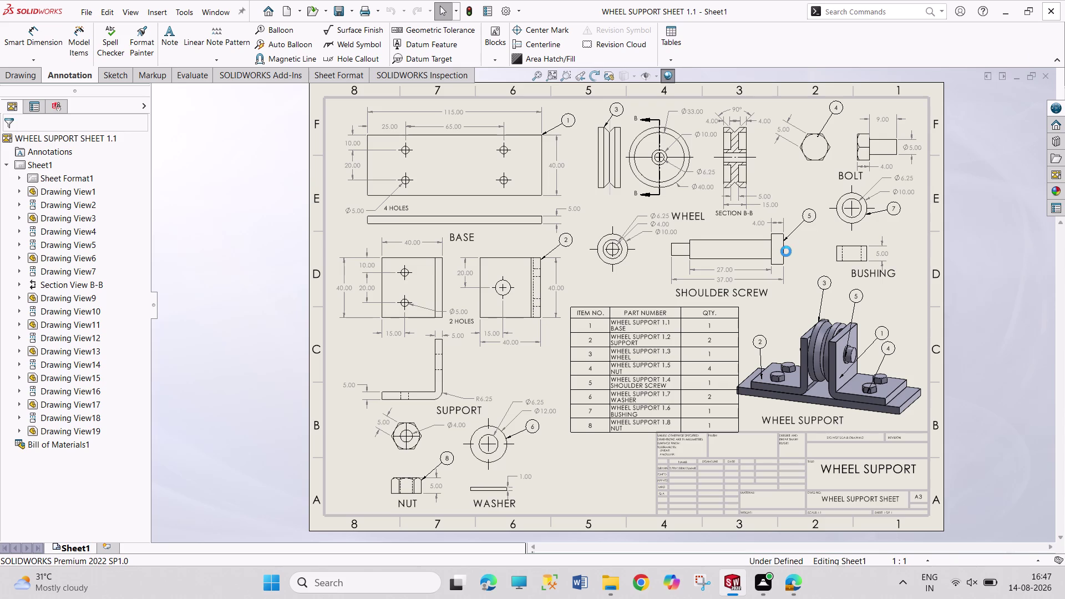